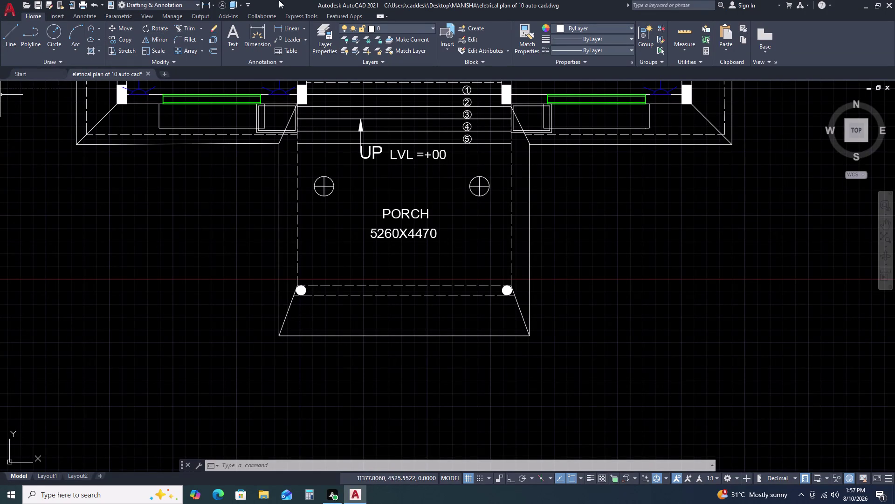
Select both the right and left porch light symbols.
scroll(up, 3)
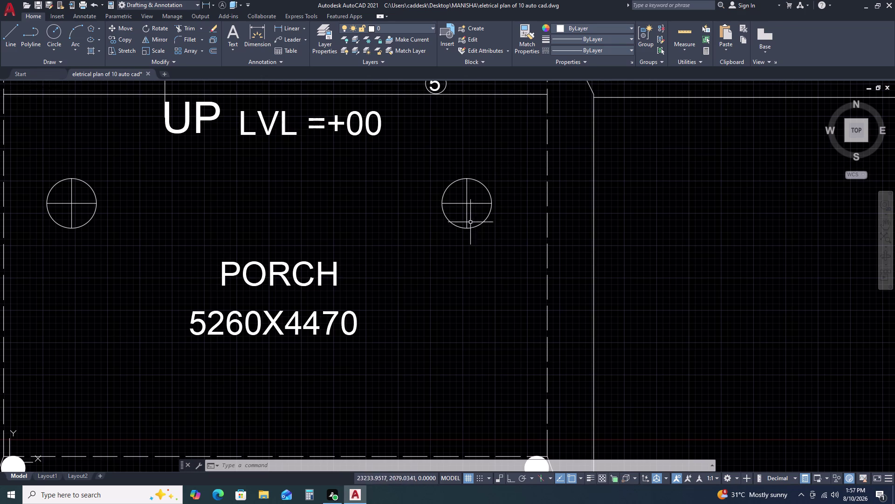
click(509, 174)
click(439, 243)
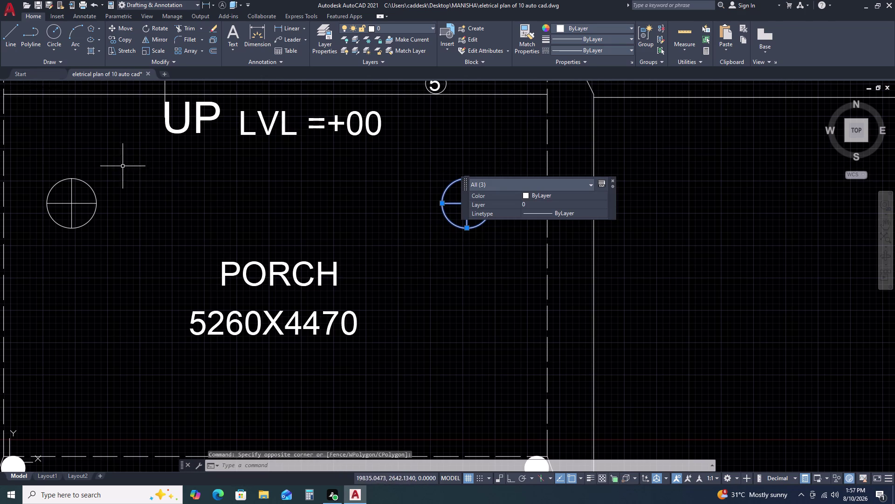
click(123, 165)
click(50, 236)
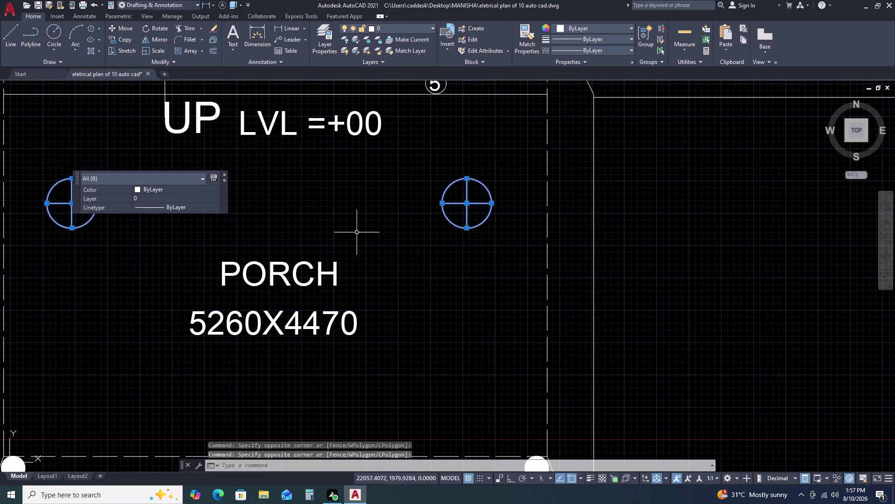
Set the selected porch symbols to index colour 138 in Quick Properties.
click(199, 189)
click(197, 190)
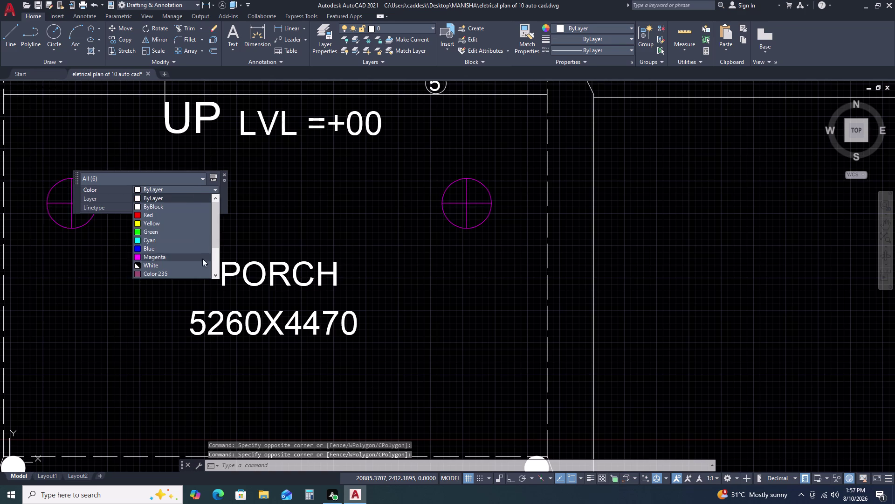
scroll(down, 3)
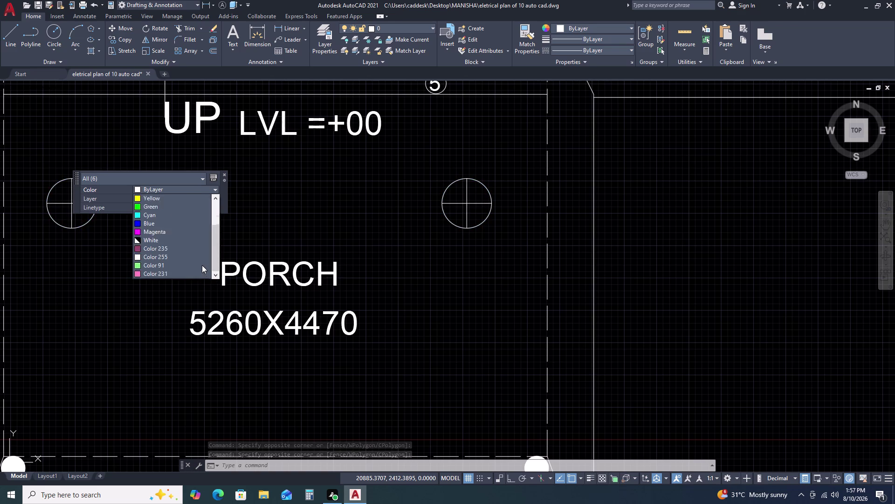
scroll(down, 3)
click(166, 271)
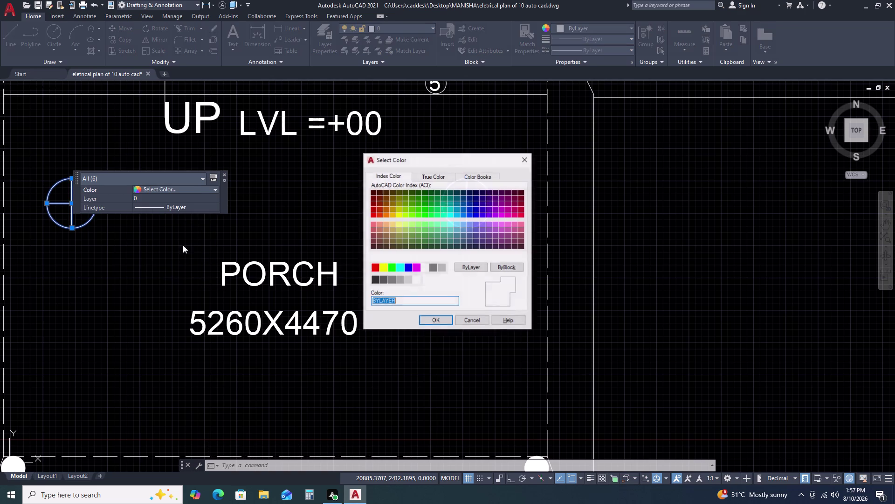
double_click(451, 190)
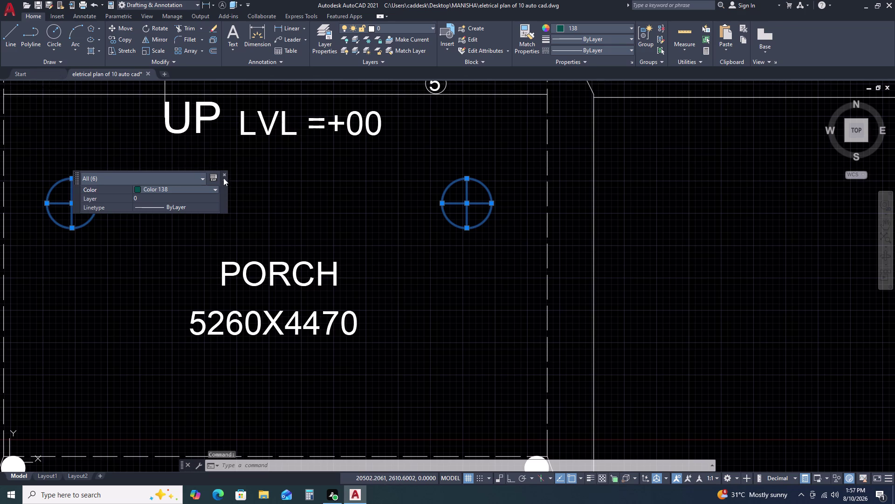
click(224, 175)
key(Escape)
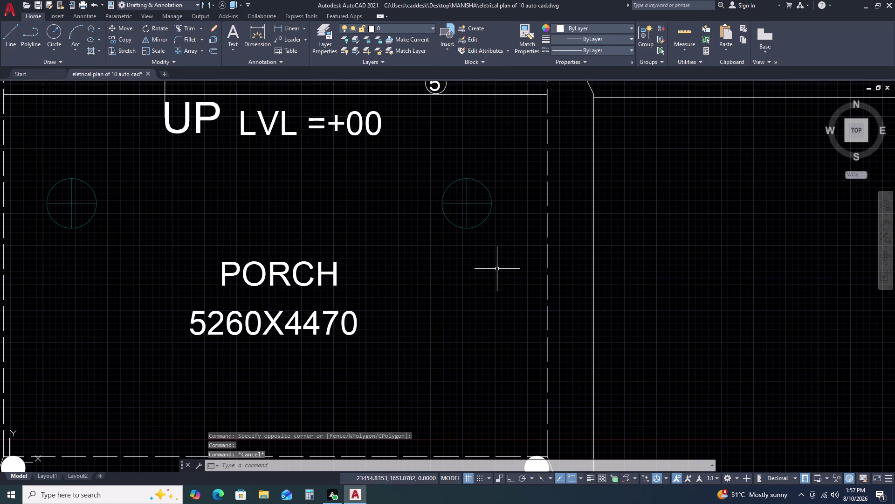
Select the right porch light symbol and start the CO copy command.
click(506, 142)
click(426, 236)
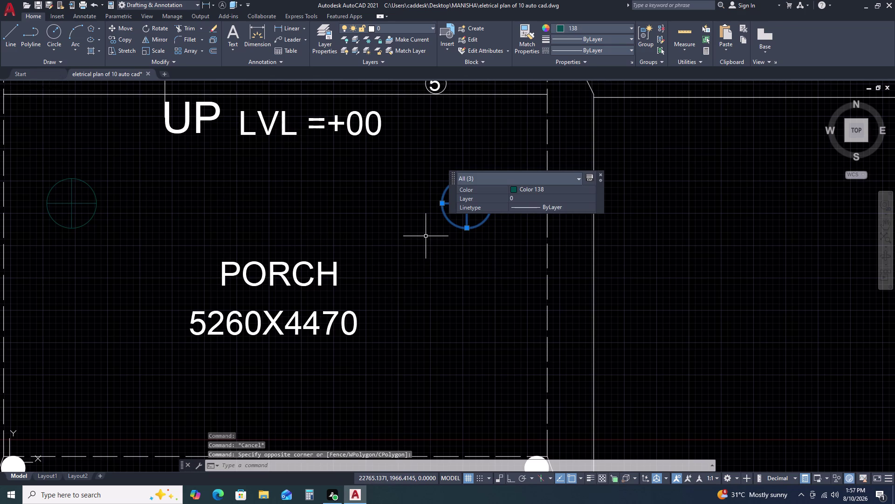
key(c)
key(o)
key(space)
Copy the teal porch symbol from its base point beside the Porch Light legend entry.
drag(442, 218, 452, 219)
scroll(down, 3)
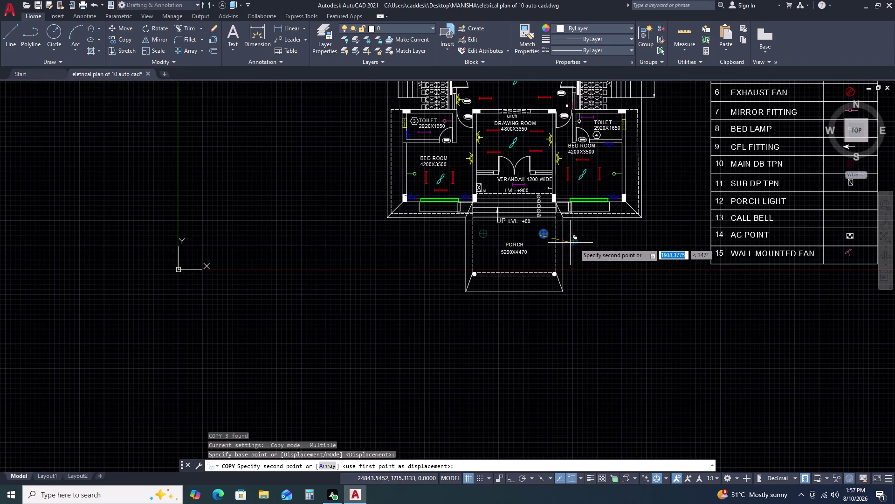
middle_drag(766, 249, 708, 257)
middle_drag(611, 263, 542, 263)
scroll(up, 3)
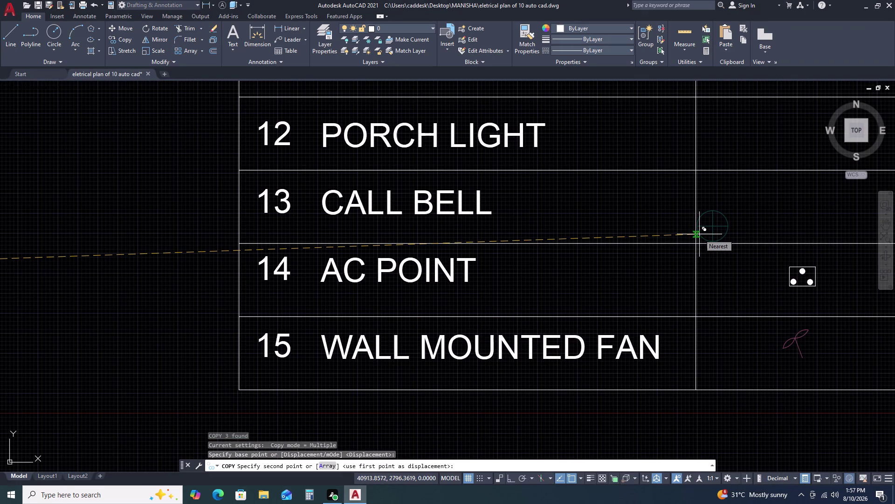
scroll(down, 3)
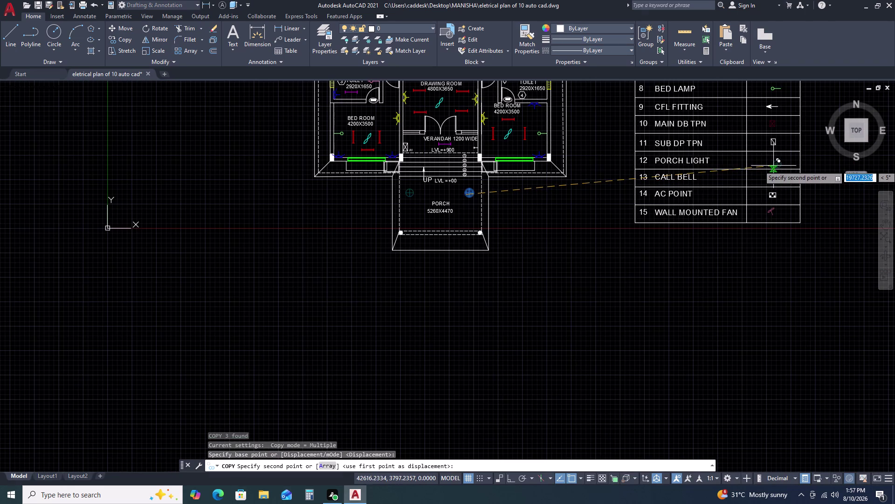
click(773, 162)
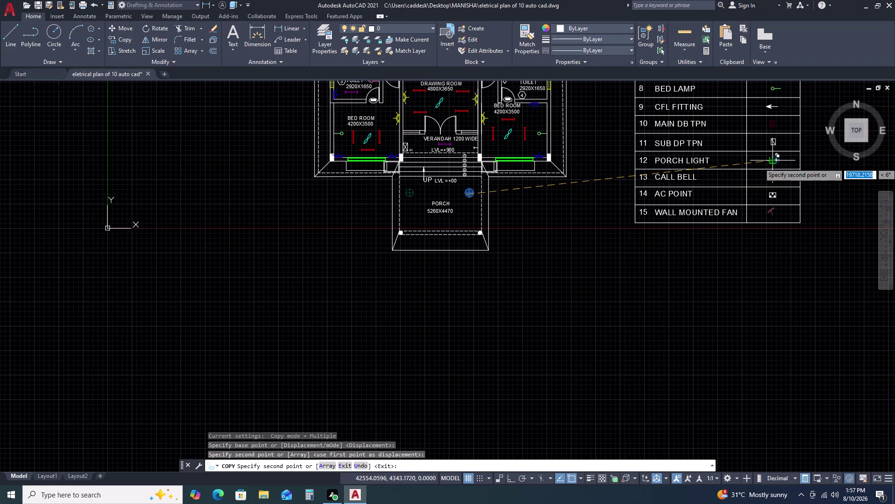
key(Escape)
scroll(down, 3)
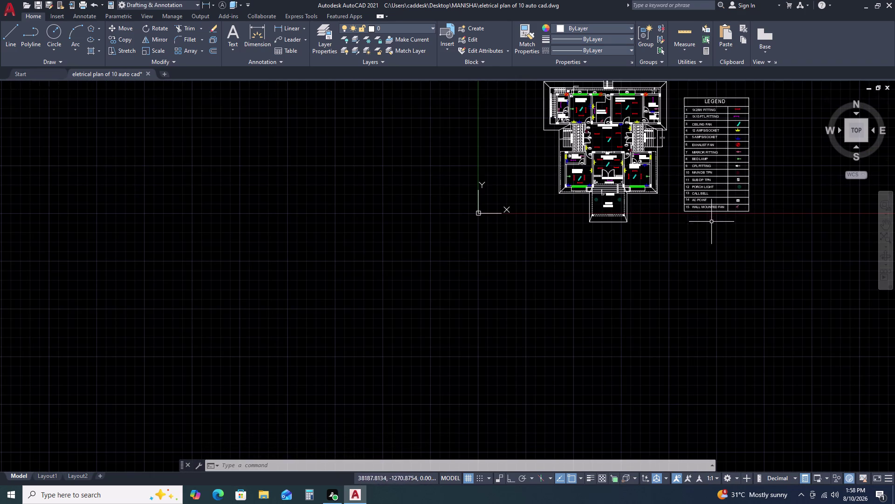
scroll(up, 3)
scroll(down, 3)
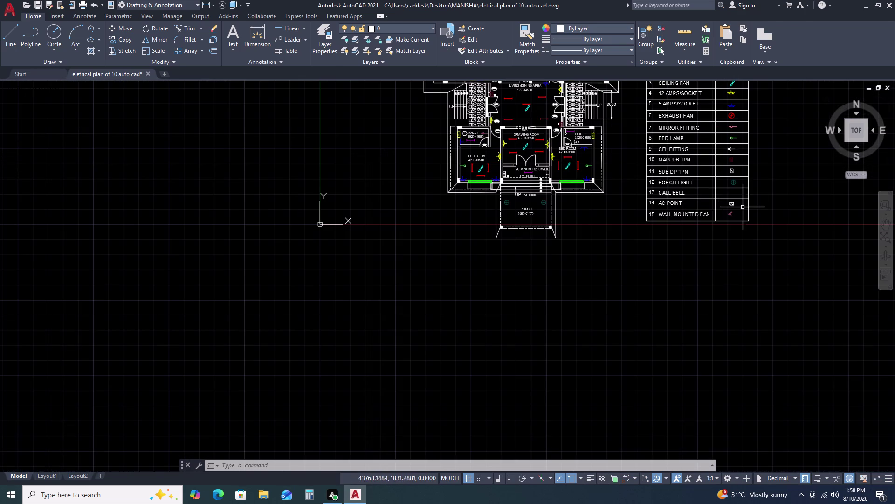
scroll(up, 3)
scroll(up, 3)
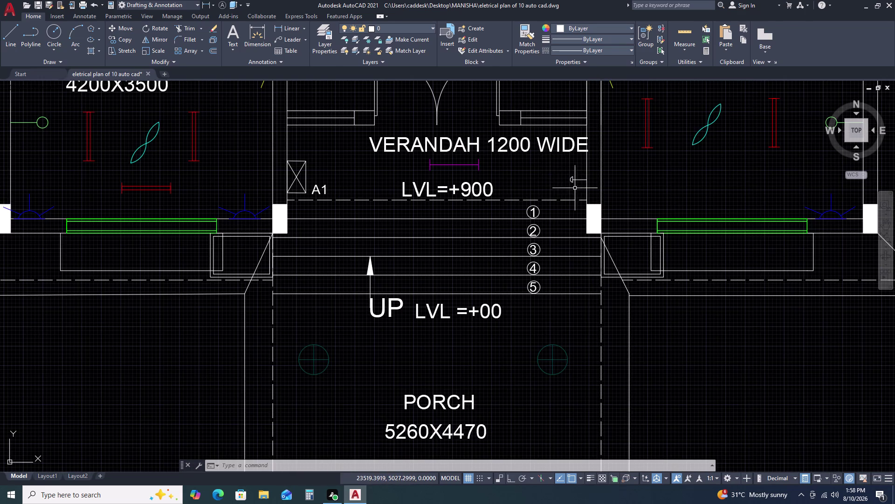
Cancel the accidentally started HATCH command.
scroll(up, 3)
key(h)
key(space)
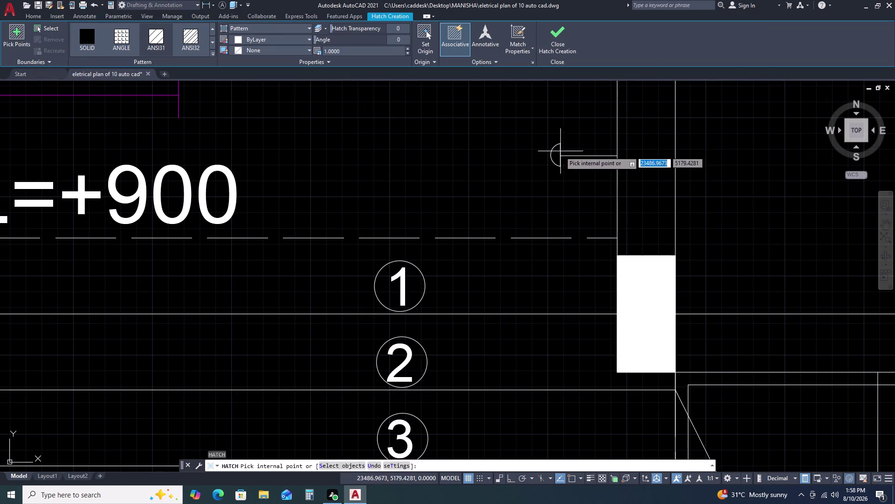
click(557, 155)
key(Escape)
Window-select the verandah call bell symbol and copy it from a base point.
click(539, 127)
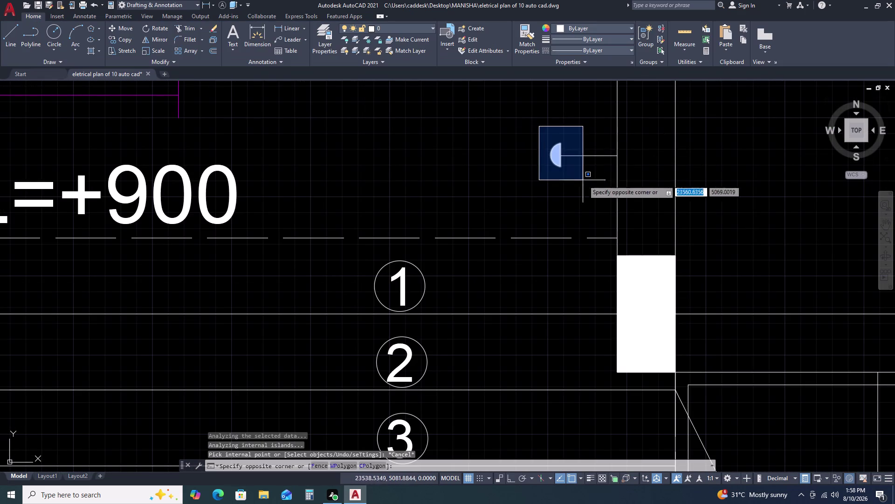
click(623, 176)
text(C)
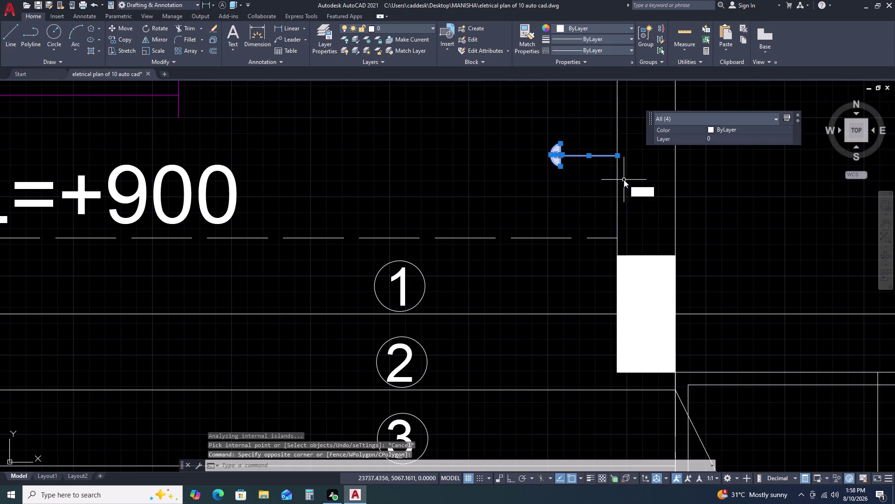
text(O)
key(space)
click(617, 158)
Place the call bell copy in the legend's CALL BELL row.
scroll(down, 3)
middle_drag(786, 207, 705, 216)
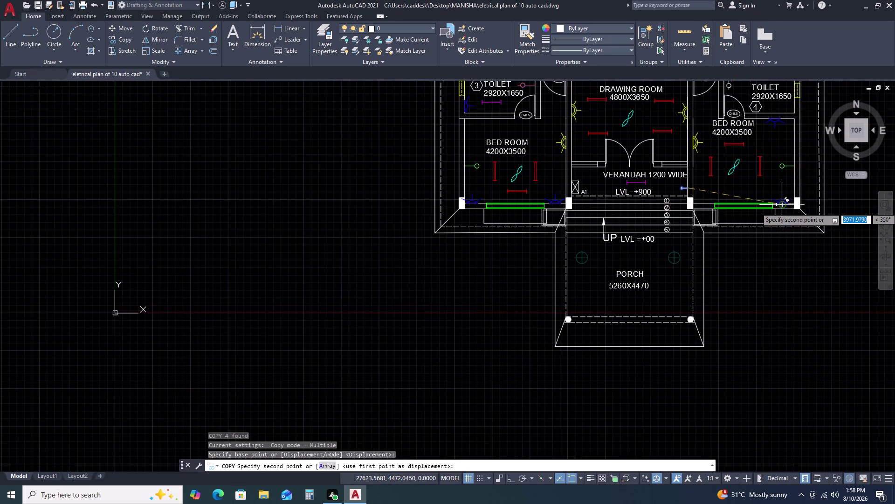
middle_drag(705, 216, 503, 223)
middle_drag(725, 222, 362, 219)
scroll(up, 3)
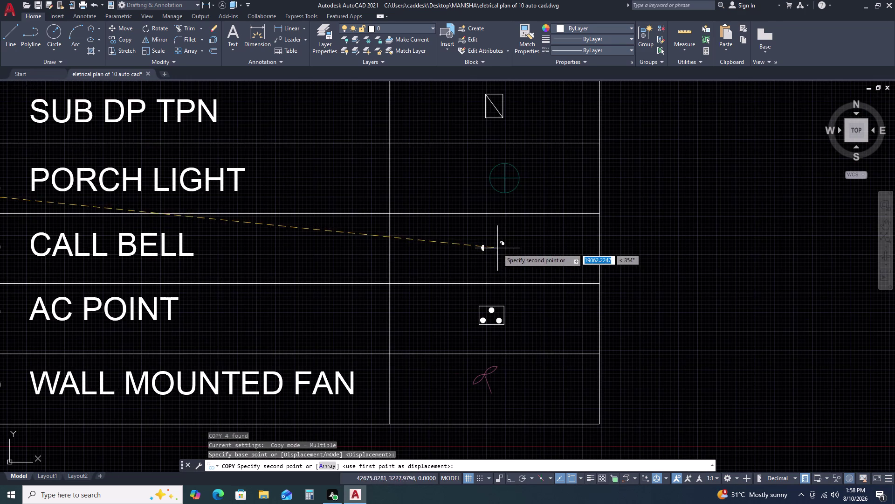
click(509, 247)
key(Escape)
scroll(down, 3)
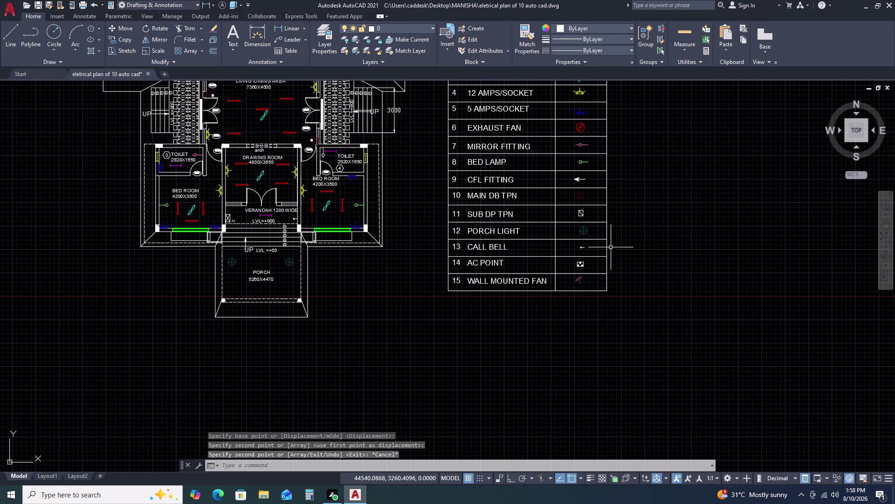
scroll(down, 3)
scroll(up, 3)
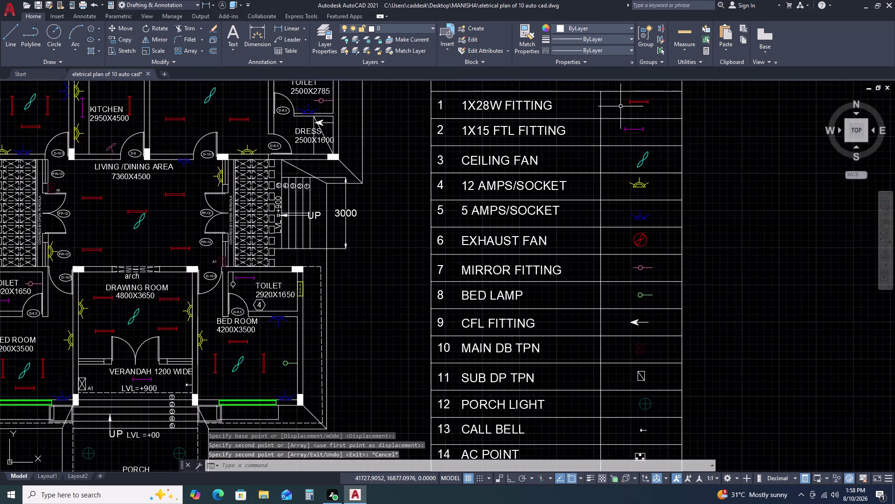
scroll(up, 3)
middle_drag(613, 126, 533, 190)
Select the 1X28W FITTING legend symbol and begin, then cancel, a SCALE.
scroll(down, 3)
click(548, 156)
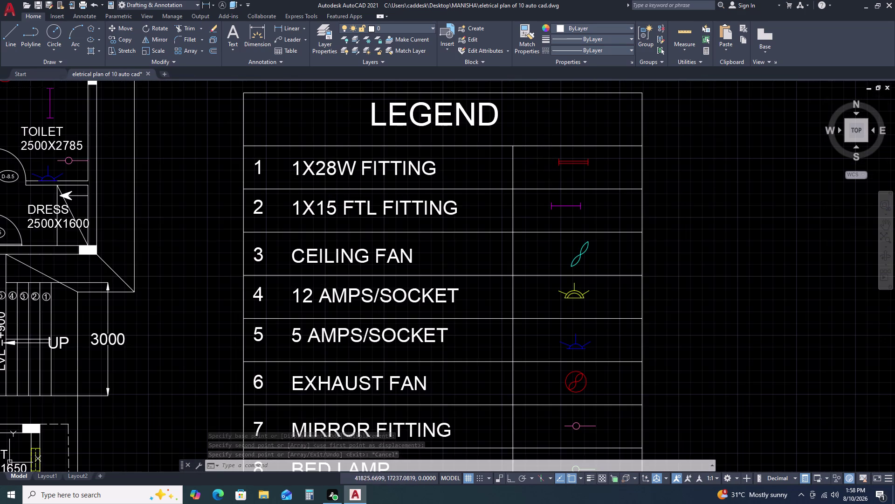
click(608, 181)
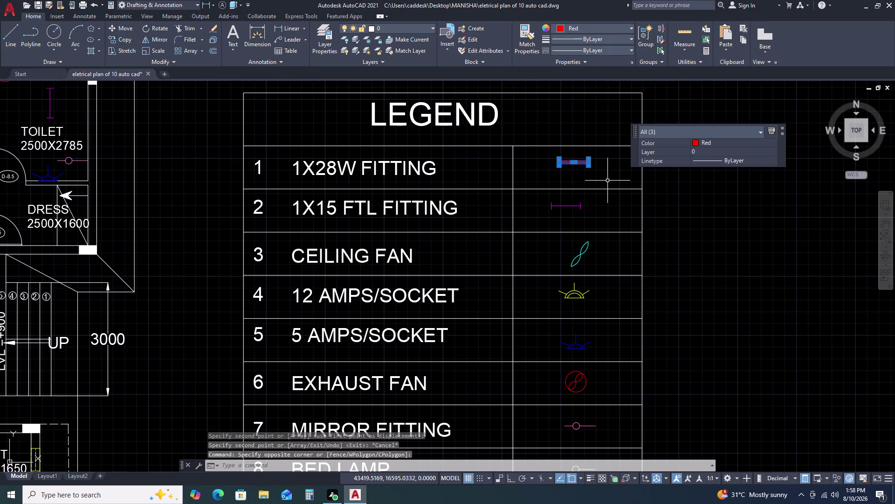
text(SC)
key(space)
scroll(up, 3)
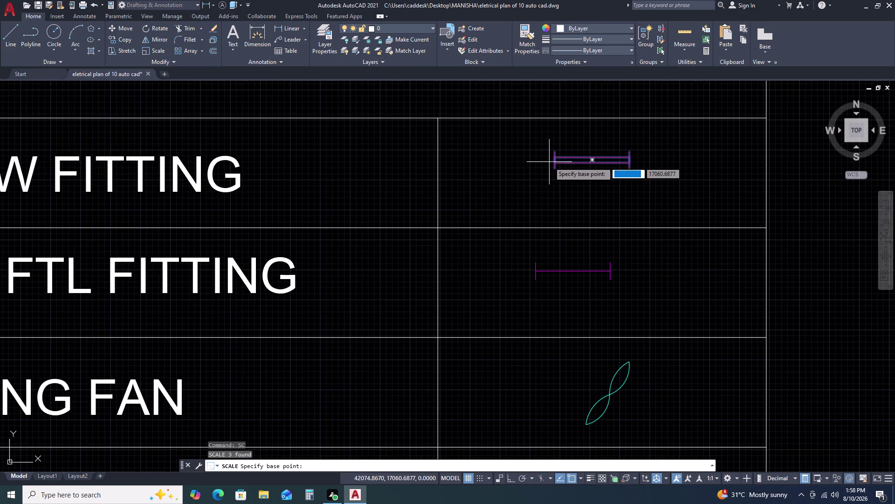
key(Escape)
scroll(down, 3)
scroll(down, 3)
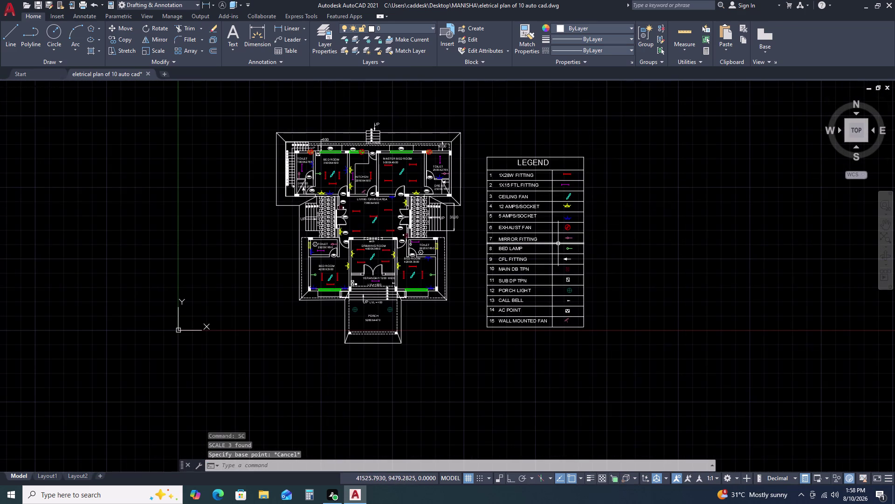
Draw vertical XLINE construction lines beside the legend's symbol column.
key(x)
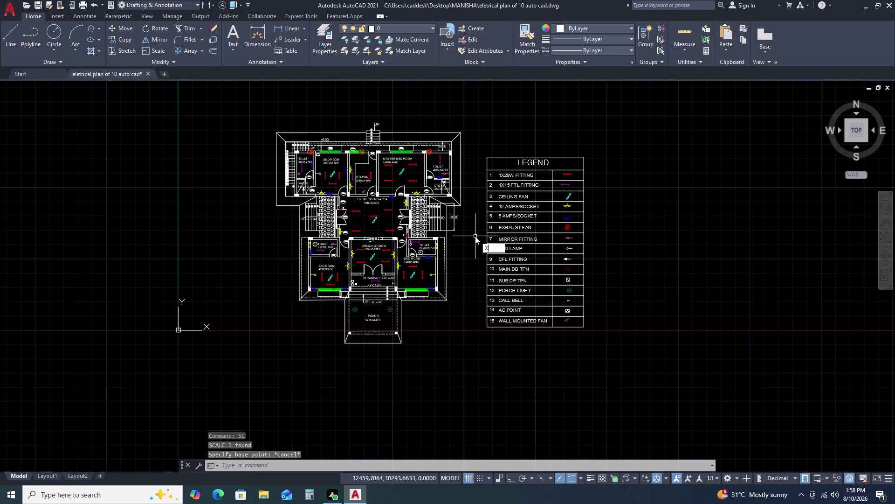
key(l)
key(space)
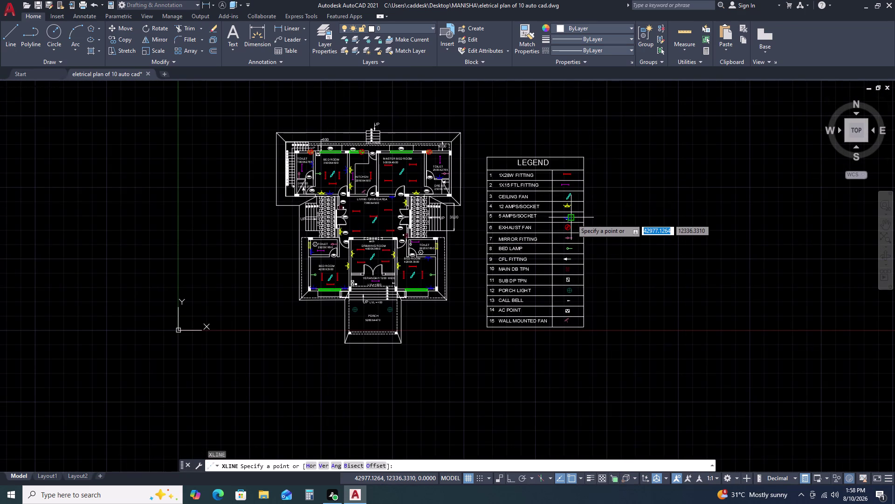
text(V)
key(space)
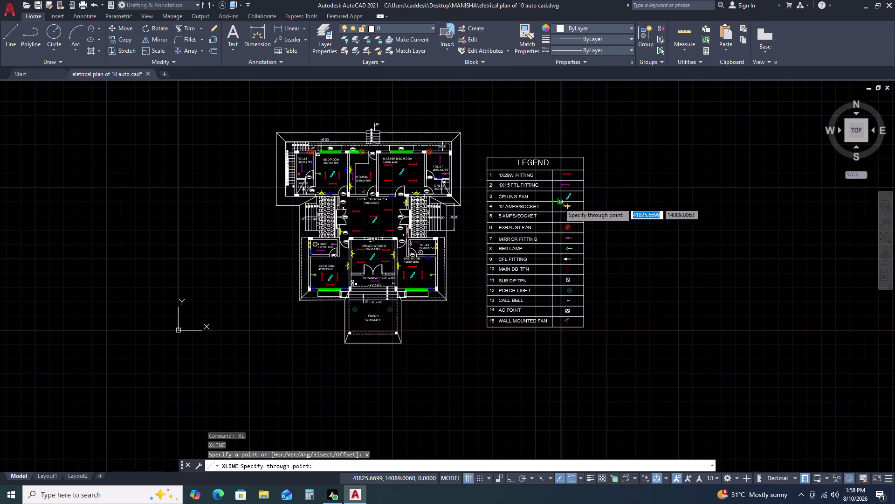
scroll(up, 3)
click(552, 204)
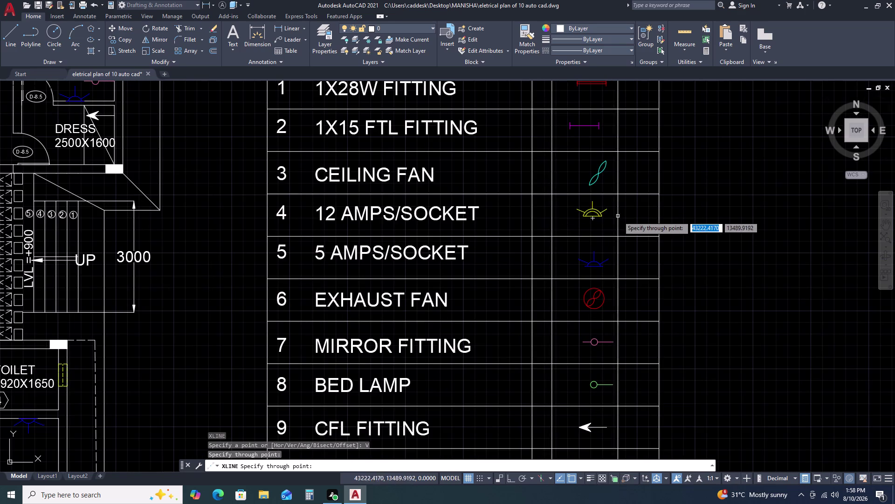
click(637, 222)
key(Escape)
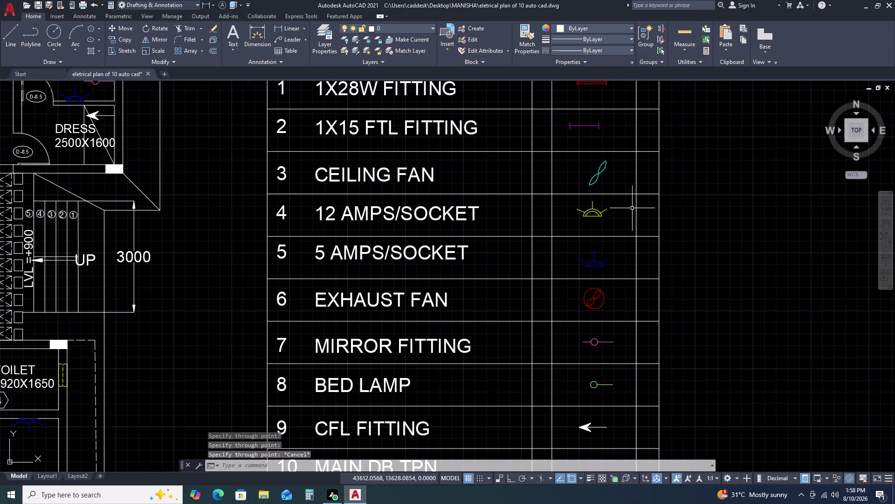
Start a LINE and zoom in on the legend's top rows.
scroll(down, 3)
scroll(down, 3)
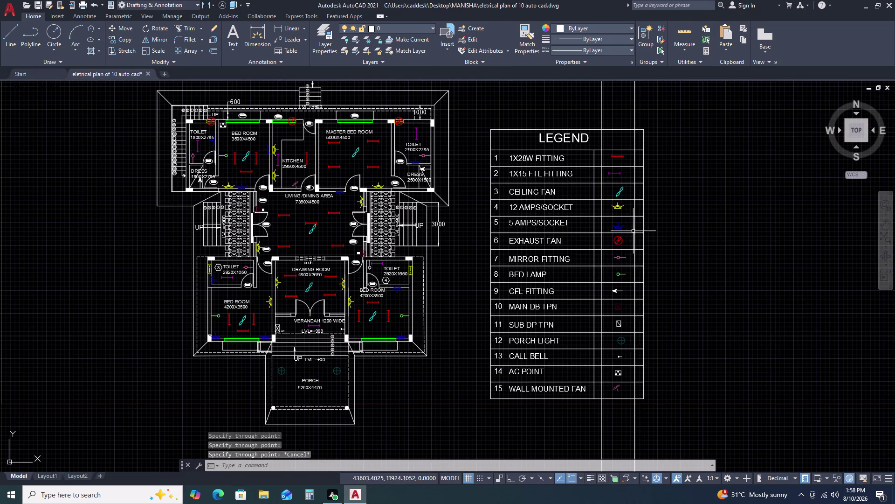
scroll(up, 3)
scroll(down, 3)
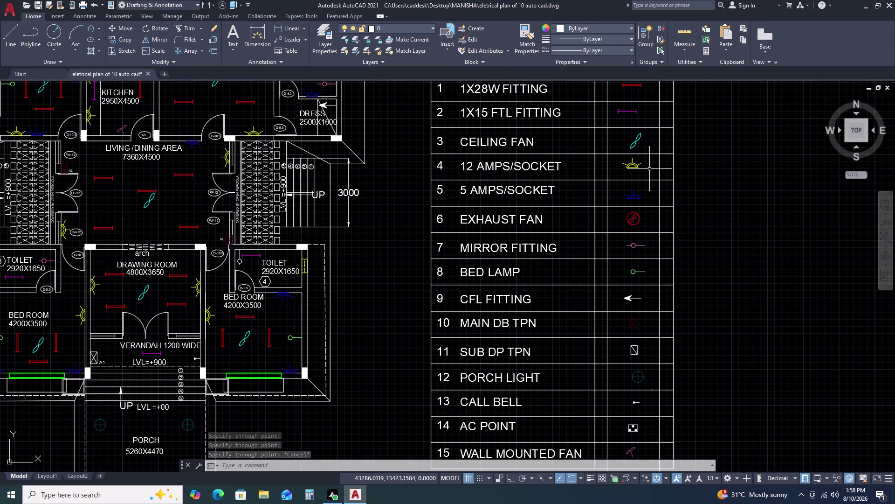
text(L)
key(space)
middle_drag(655, 198, 652, 249)
scroll(up, 3)
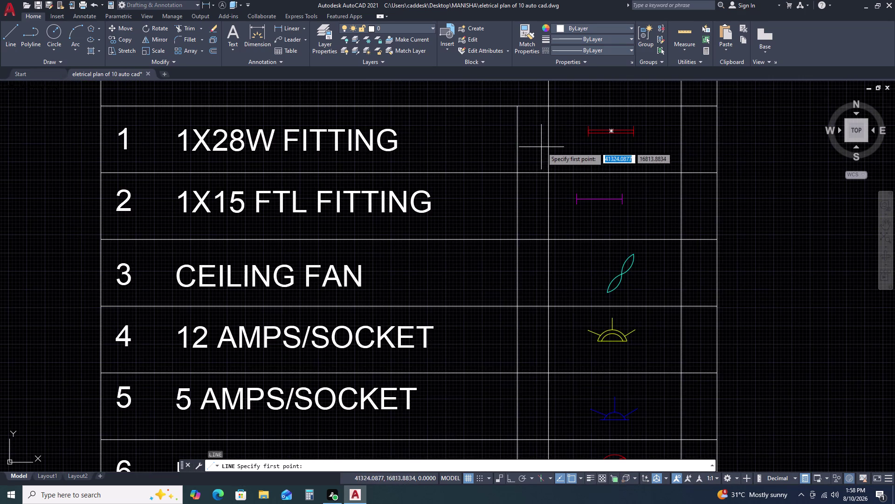
Draw a horizontal line on the first row, from the symbol column to the construction line.
click(549, 143)
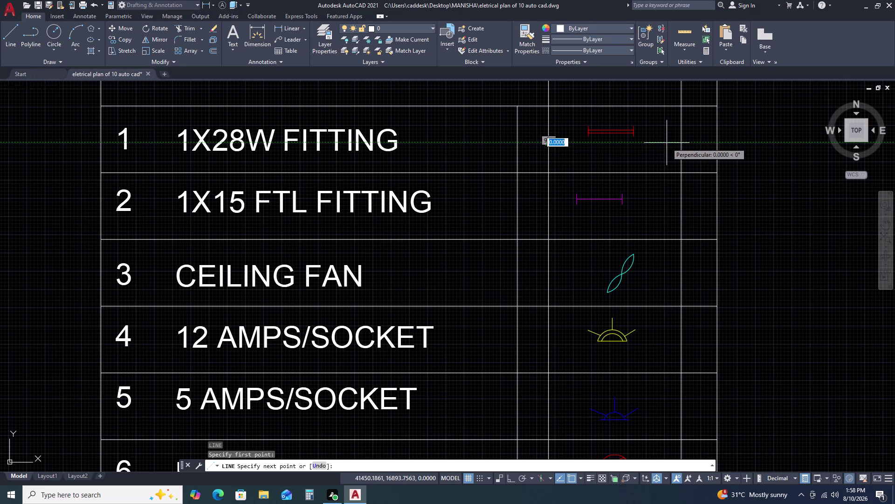
key(Escape)
key(space)
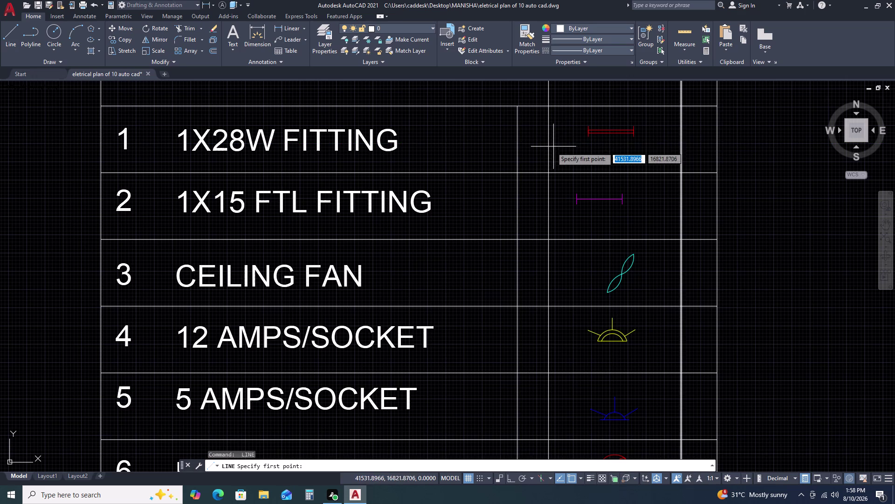
click(549, 153)
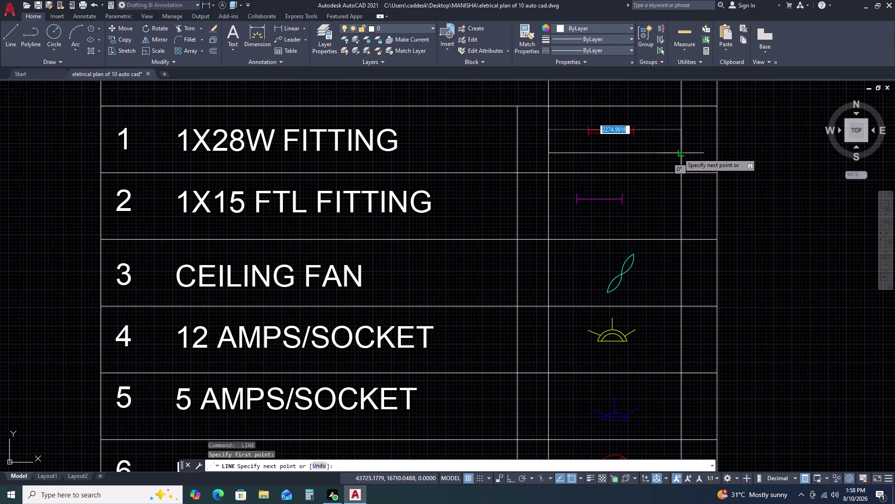
click(679, 153)
key(Escape)
Grip-stretch the line's right end further right with Ortho on.
click(666, 152)
click(647, 158)
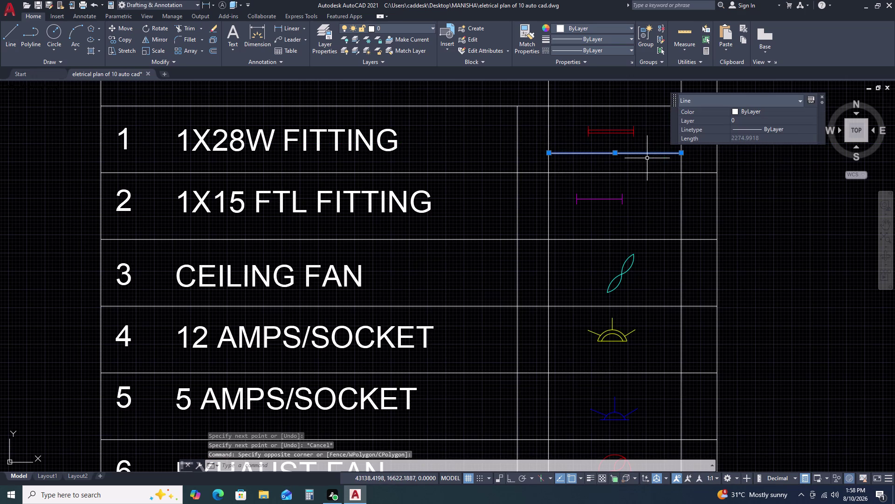
key(Escape)
click(614, 148)
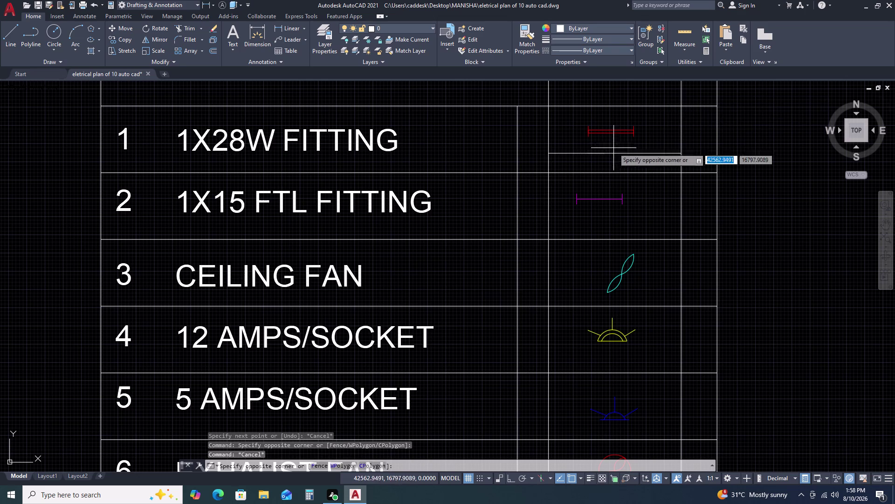
click(603, 160)
click(681, 153)
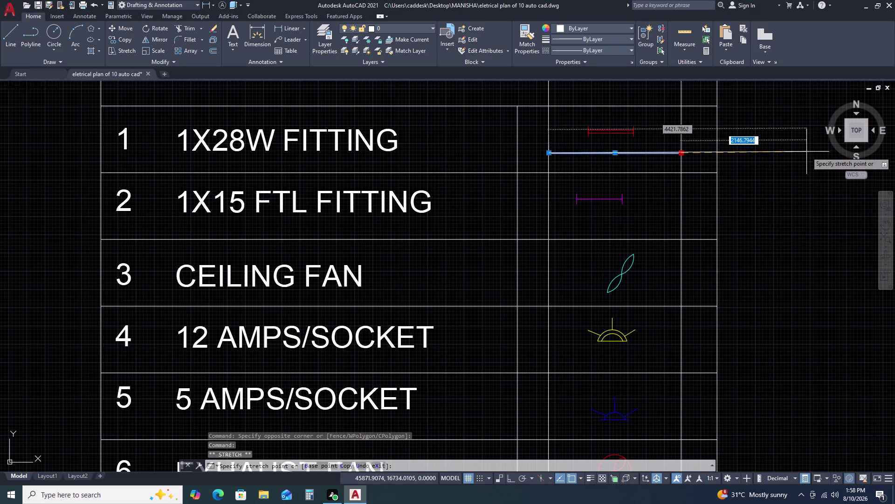
middle_drag(810, 159, 602, 179)
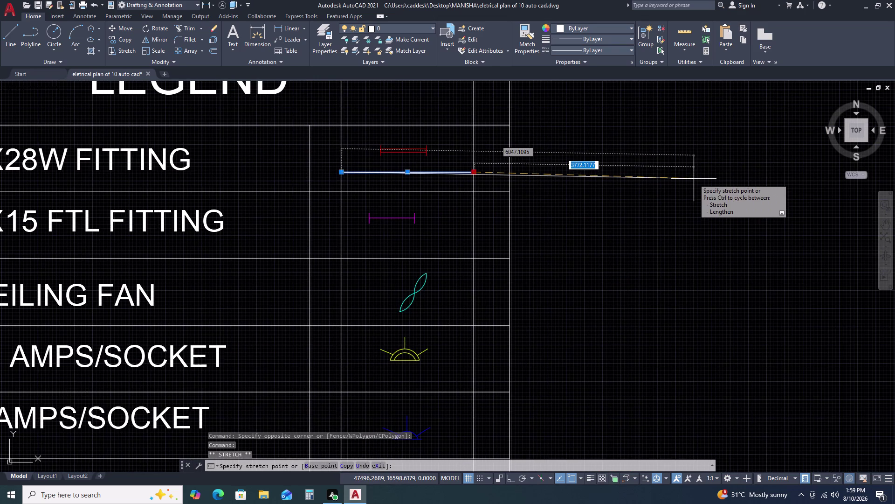
key(F8)
click(696, 181)
key(Escape)
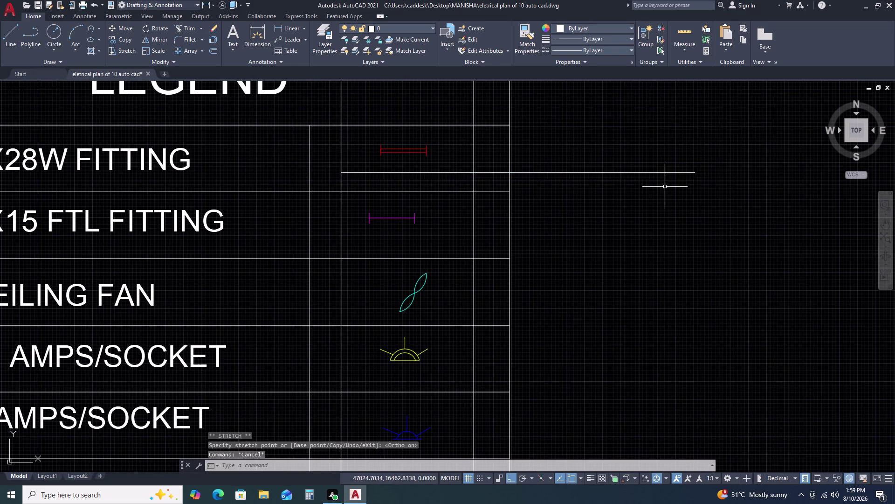
Try offsetting the long line at 500 spacing, then cancel.
scroll(down, 3)
click(659, 170)
click(636, 200)
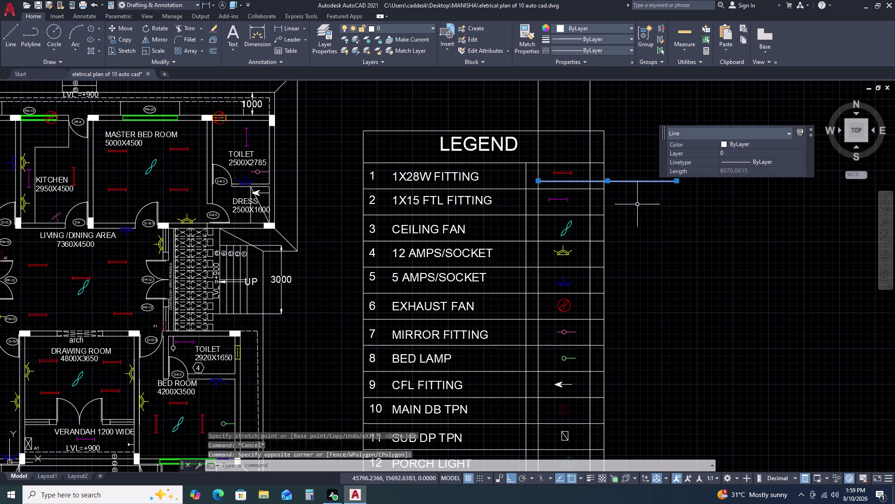
key(o)
key(space)
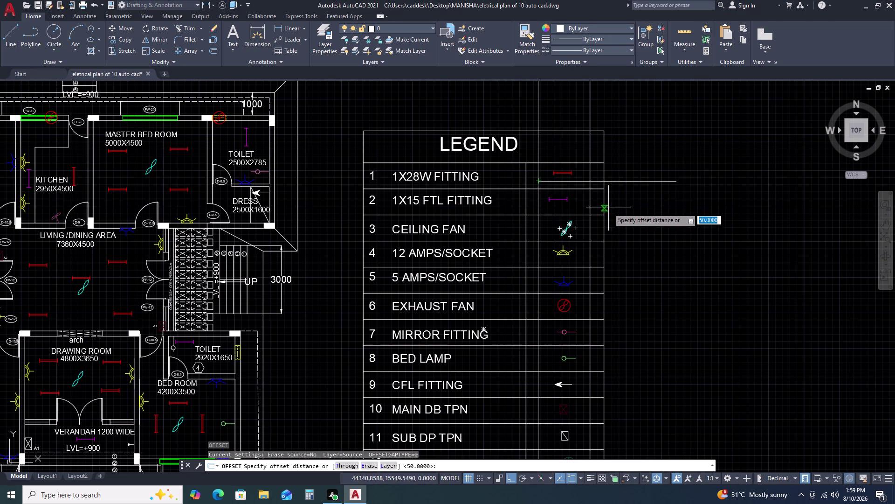
key(5)
text(00)
key(space)
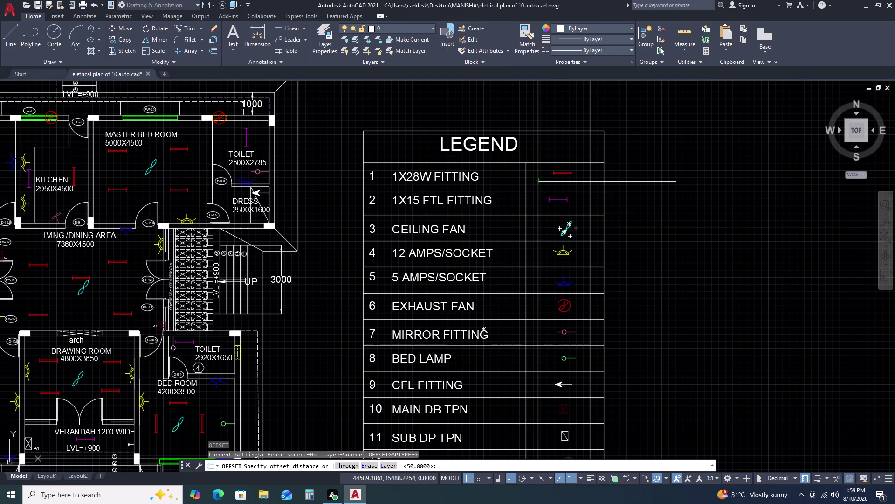
key(Escape)
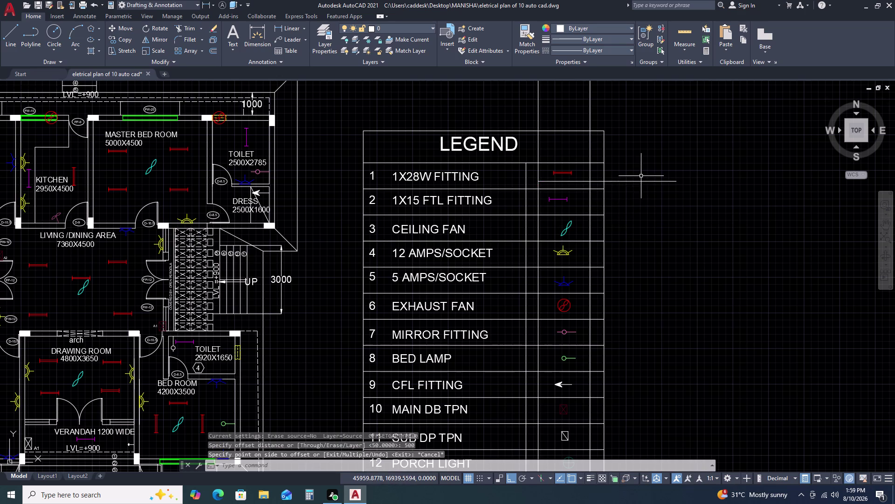
Try offsetting the long line at 1500 spacing, then cancel.
click(641, 175)
click(629, 200)
key(o)
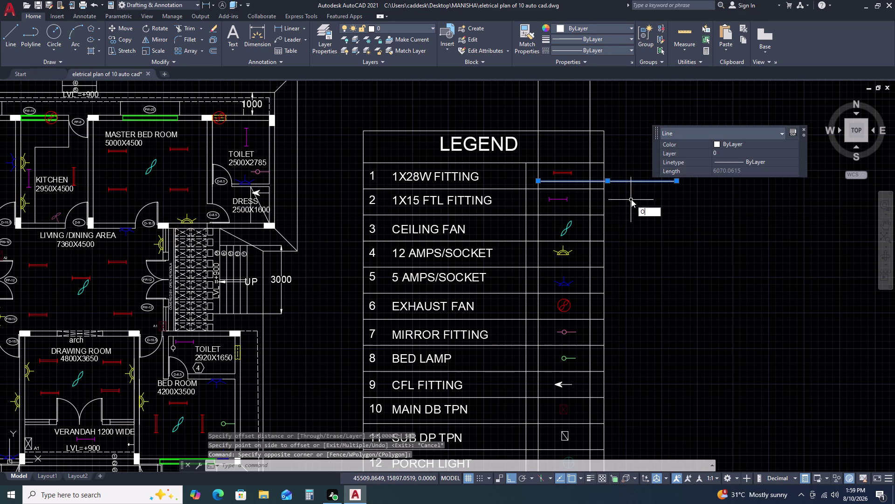
key(space)
text(1)
key(5)
text(00)
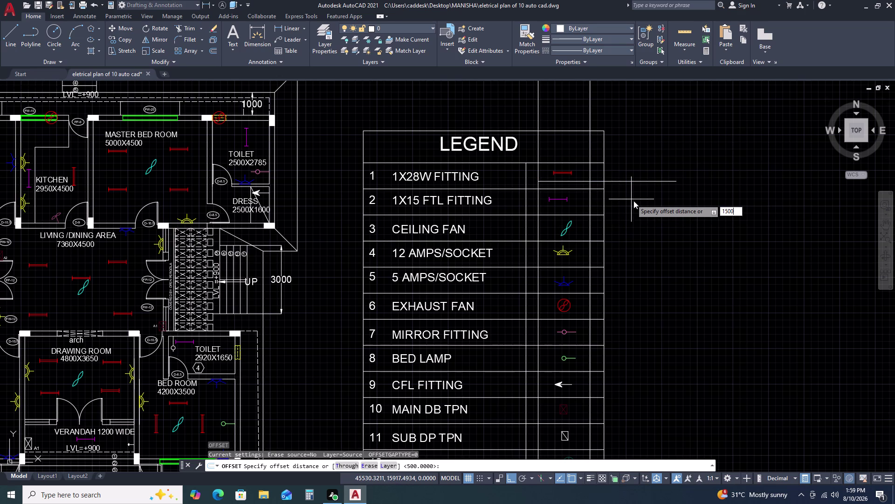
key(space)
key(Escape)
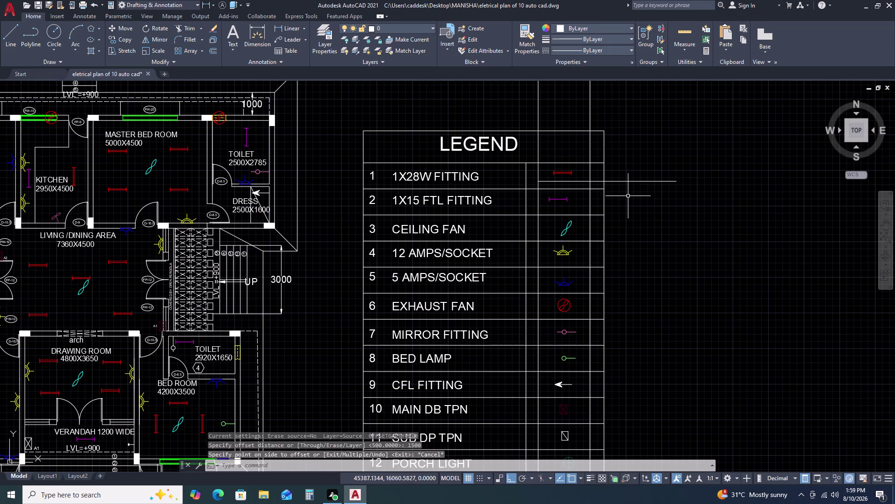
Select the long line and set an offset distance of 1200.
click(698, 159)
click(654, 203)
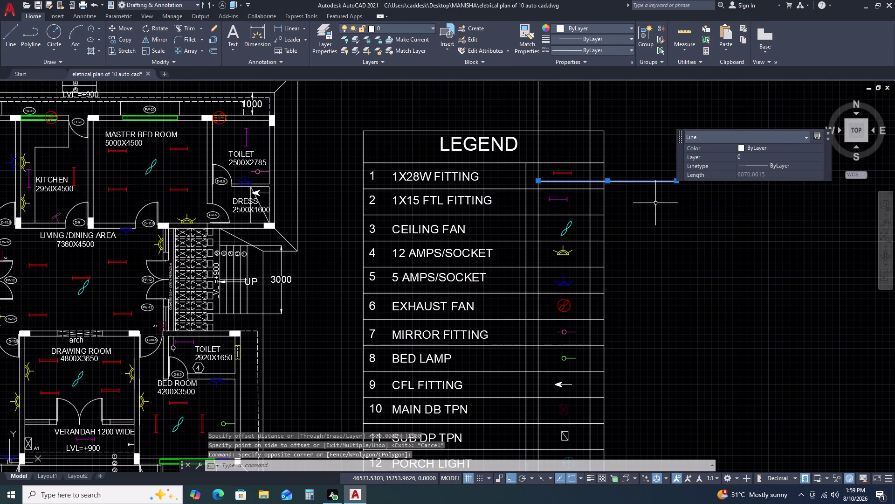
text(O)
key(space)
text(1)
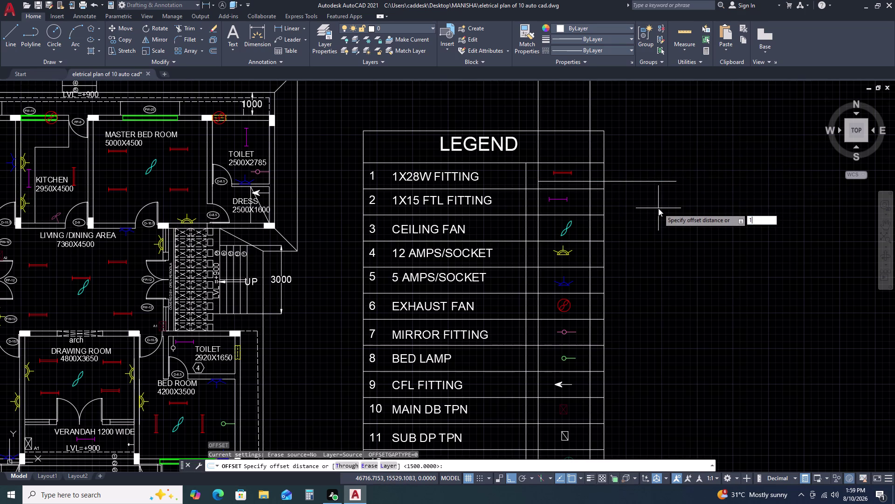
text(2)
key(0)
key(0)
key(space)
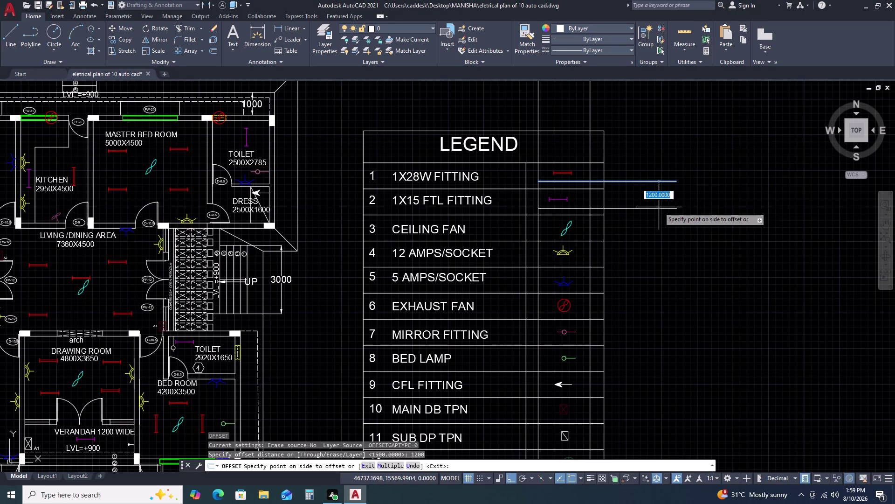
Make successive 1200-spaced offset copies down through the legend rows.
click(655, 211)
click(651, 207)
click(654, 226)
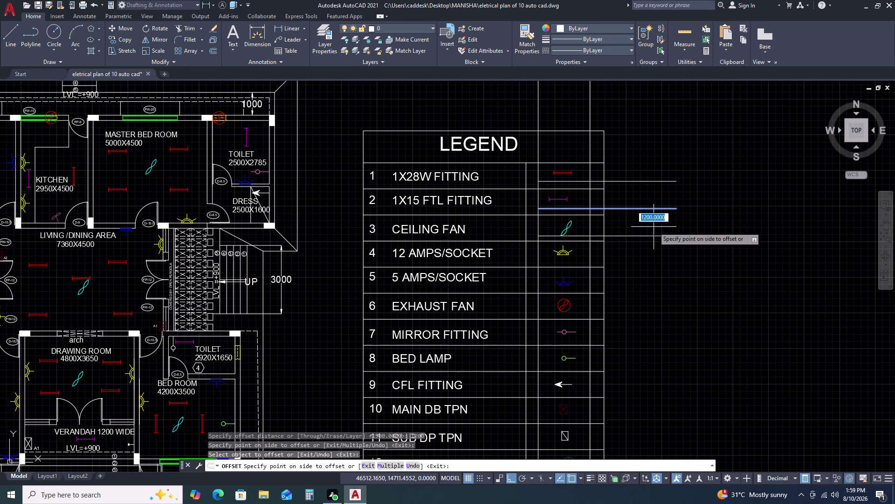
click(651, 234)
click(648, 252)
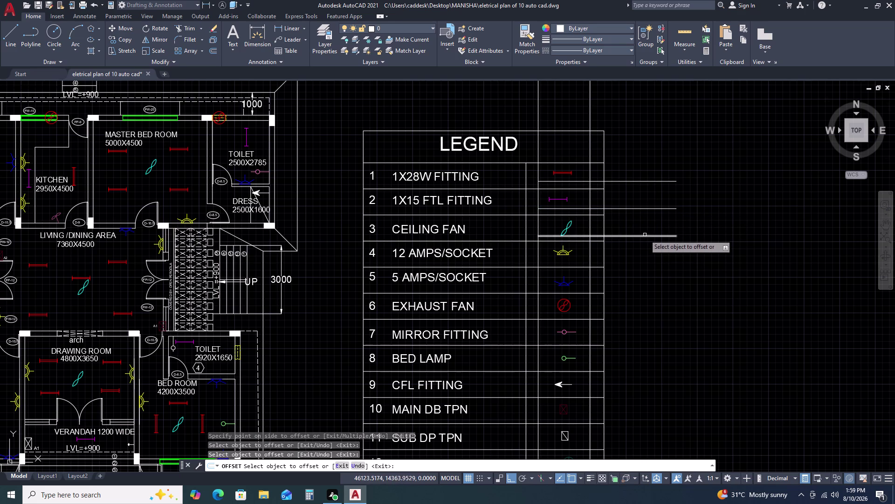
click(645, 235)
click(644, 252)
click(638, 263)
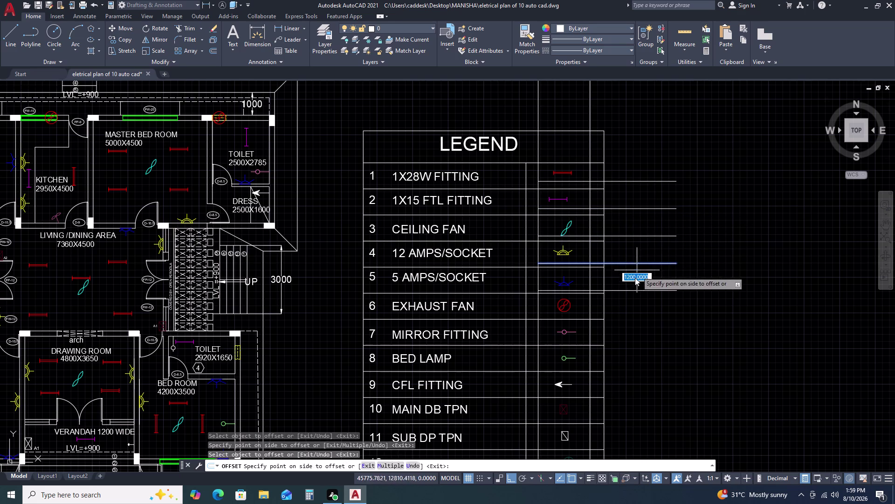
click(633, 283)
click(625, 292)
click(622, 308)
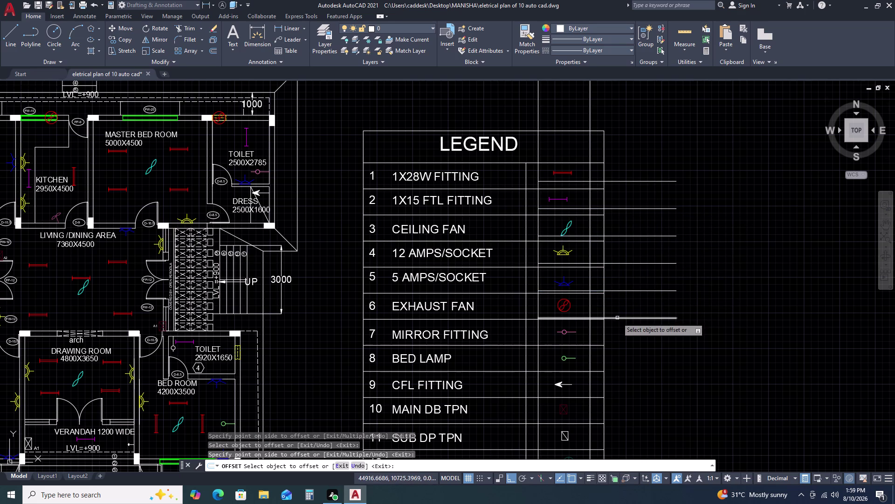
drag(617, 319, 612, 331)
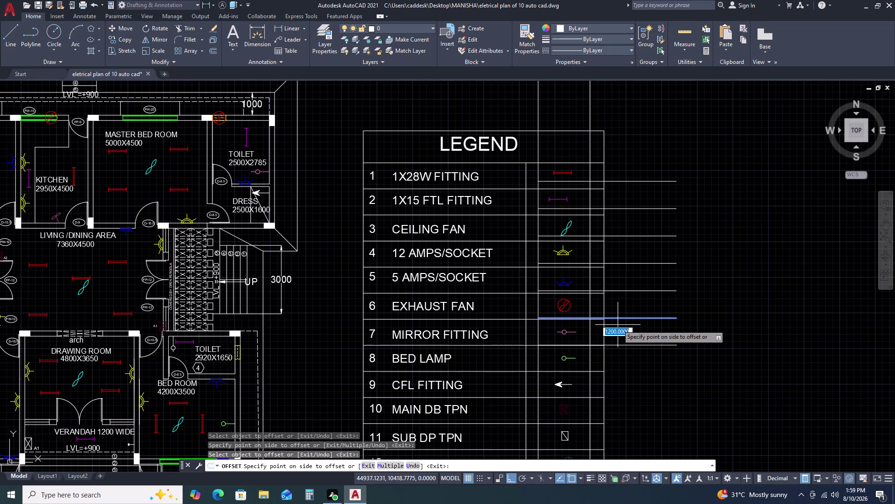
Undo all the offset line copies.
key(Escape)
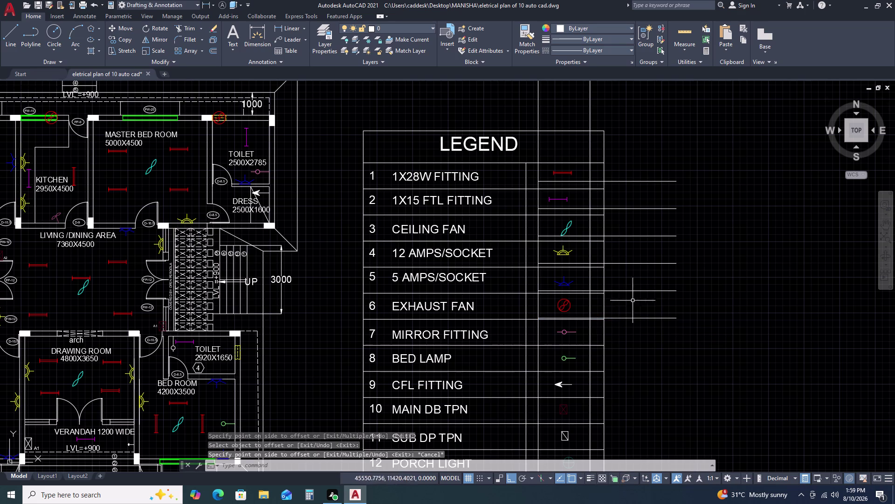
key(Escape)
key(Escape)
key(Escape)
key(Escape)
key(Escape)
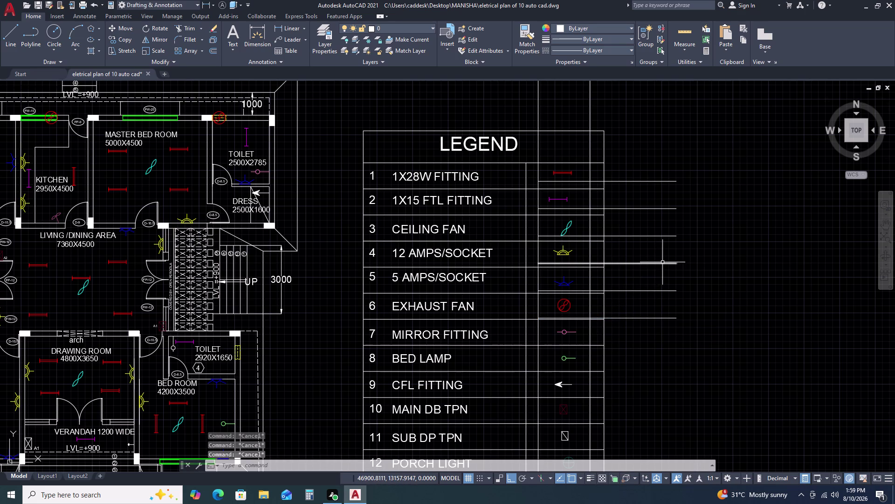
key(ctrl+z)
key(ctrl+z)
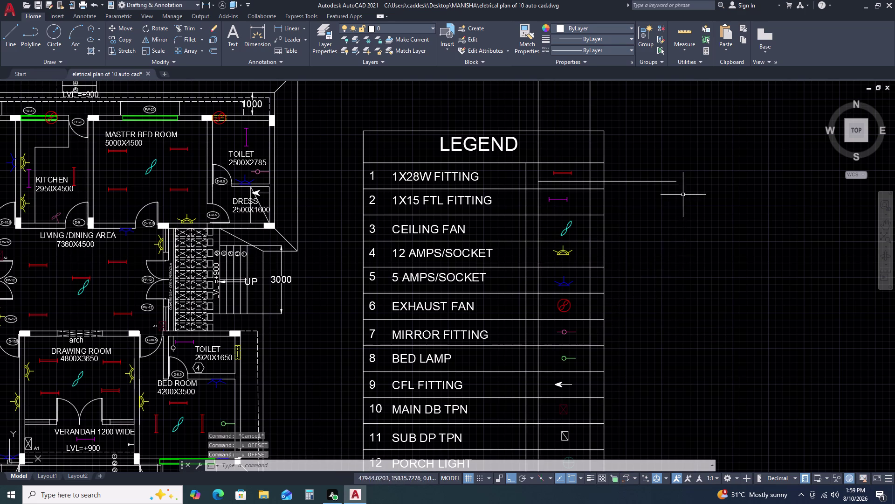
Pan out to view the whole legend and clear the selection.
click(672, 156)
click(644, 206)
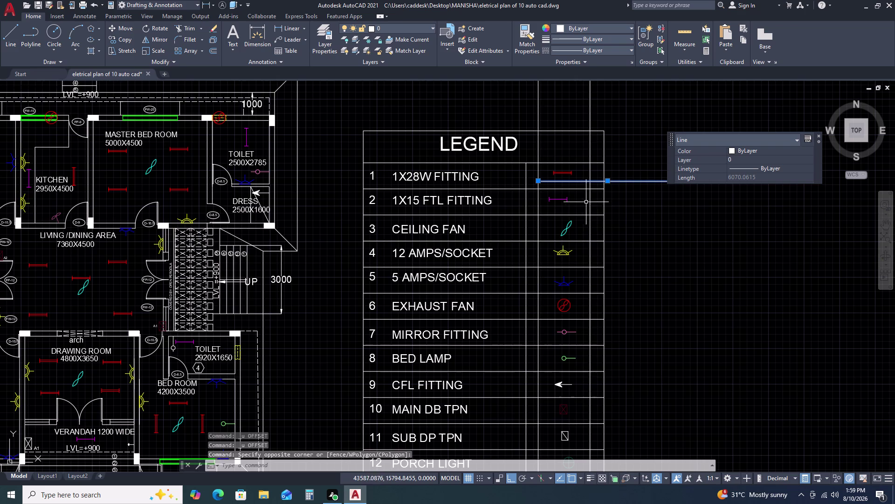
scroll(up, 3)
scroll(down, 3)
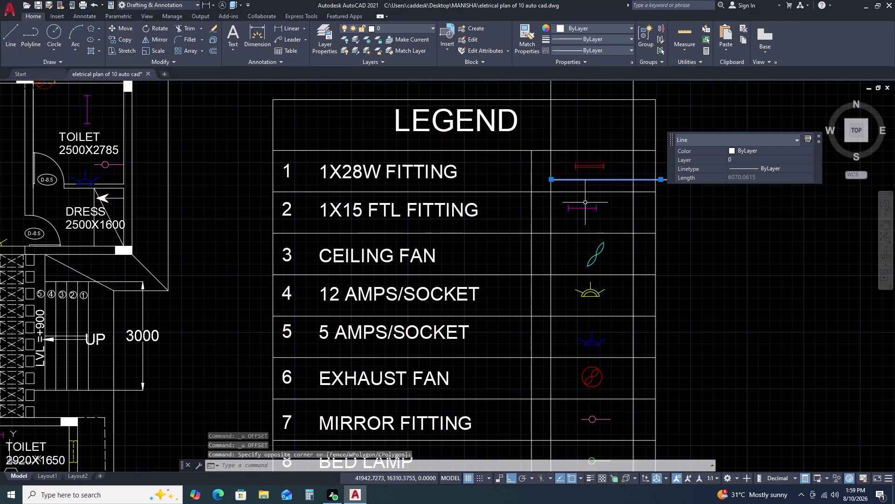
scroll(down, 3)
middle_drag(744, 254, 624, 221)
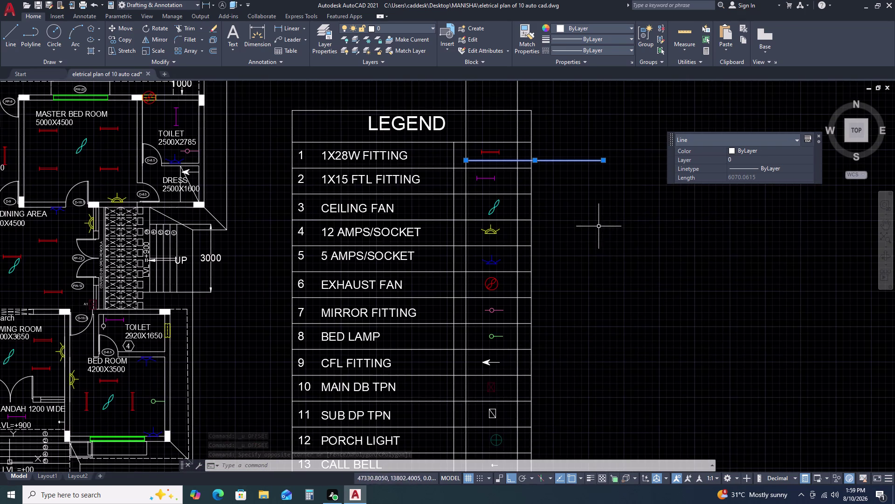
scroll(down, 3)
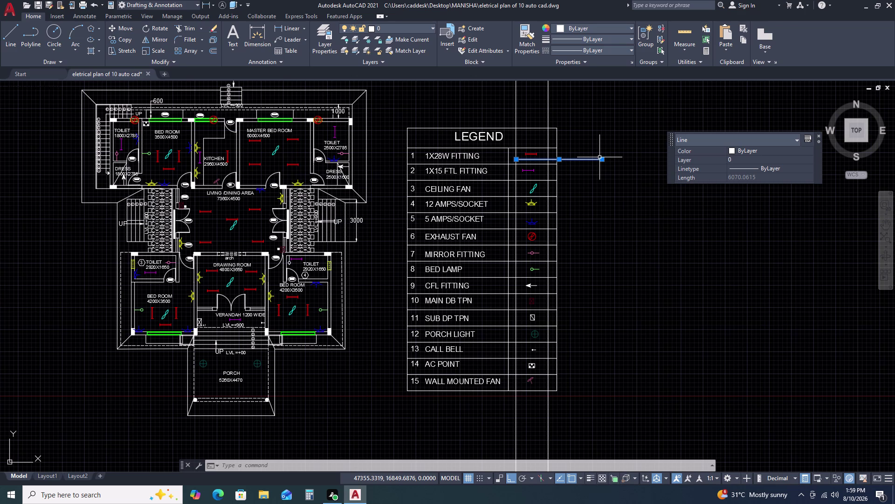
key(Escape)
key(Escape)
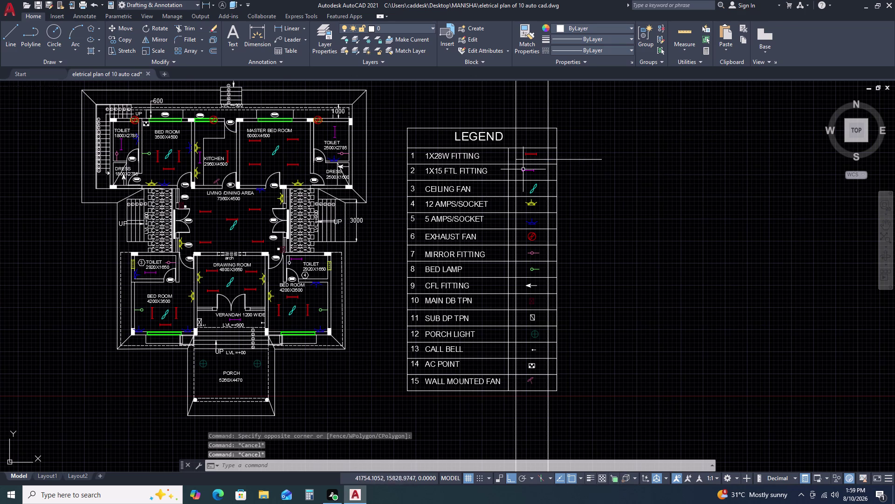
scroll(up, 3)
Window-select the stray long line and delete it.
click(674, 150)
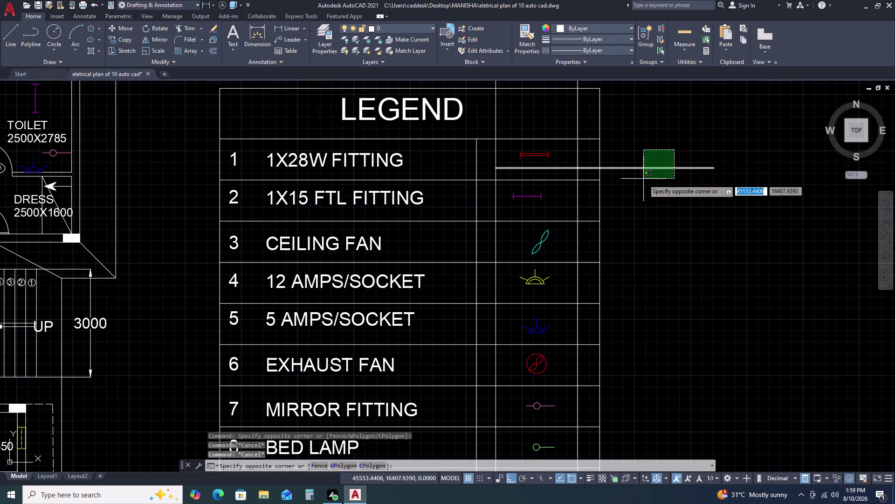
click(643, 179)
key(Delete)
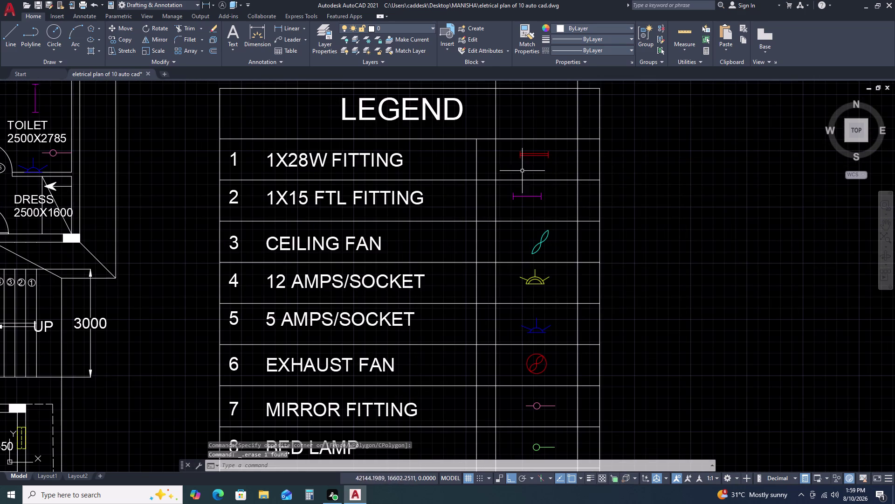
scroll(up, 3)
click(483, 135)
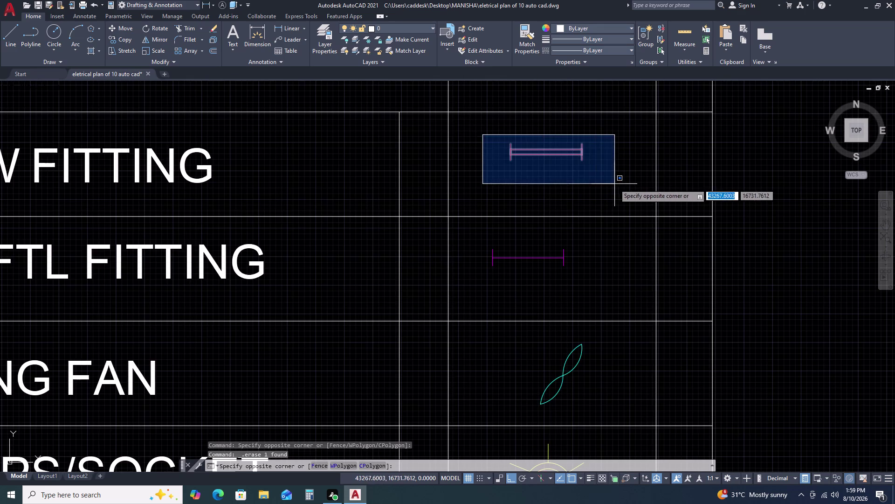
Enlarge the 1X28W FITTING symbol with SCALE after a cancelled move.
click(616, 184)
text(M)
key(space)
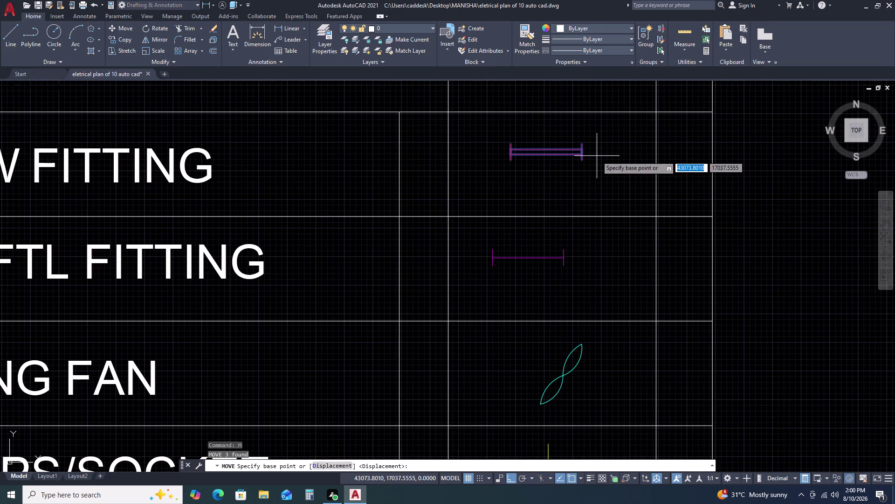
click(597, 155)
key(Escape)
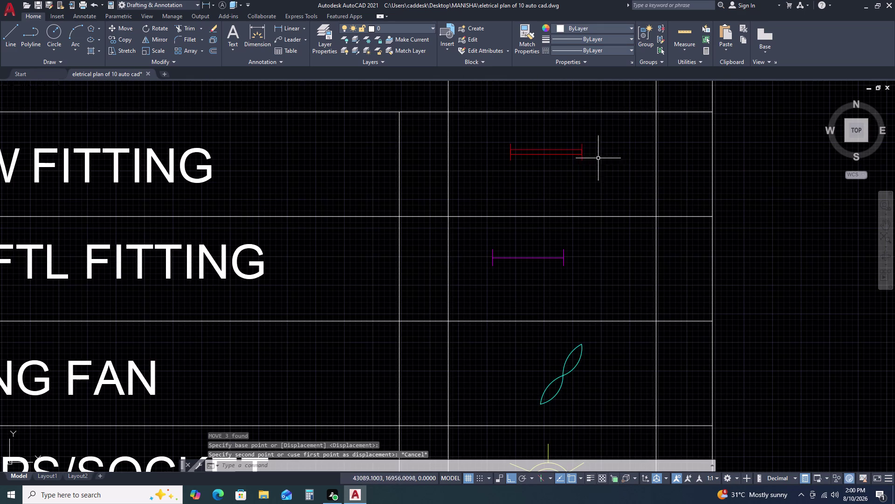
drag(599, 140, 589, 147)
click(489, 184)
key(s)
text(C)
key(space)
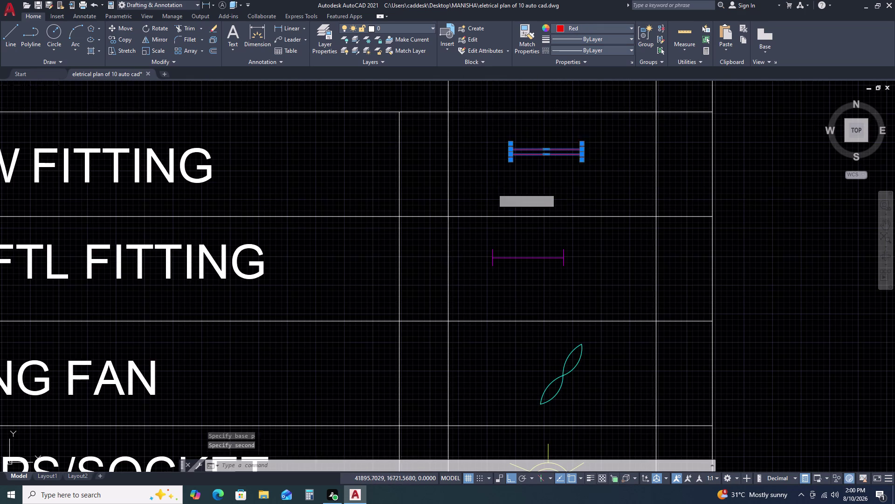
click(505, 170)
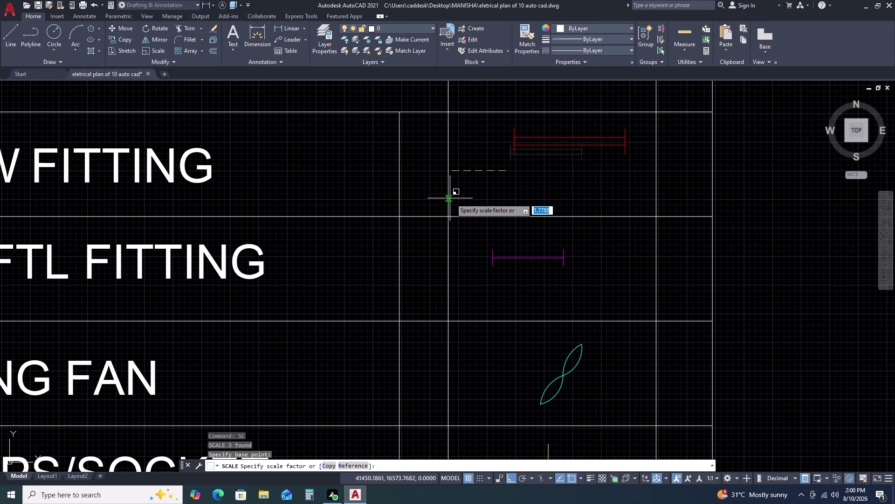
click(367, 208)
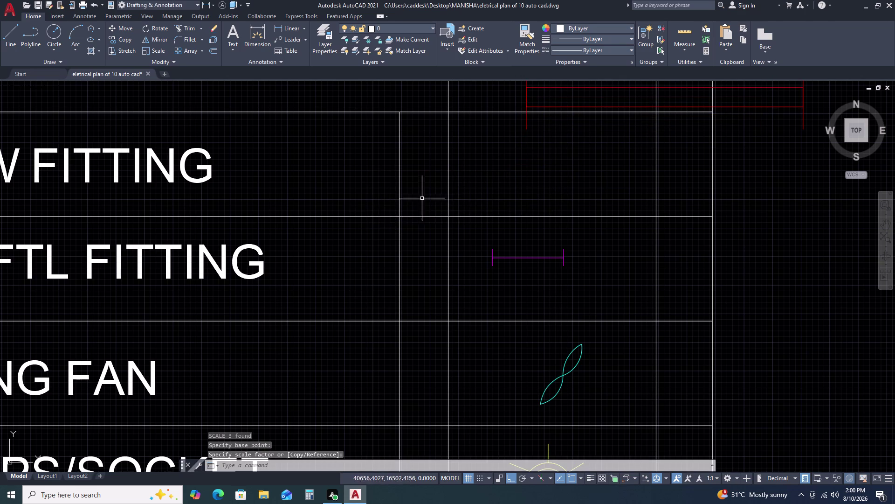
Select the enlarged symbol and begin a move, then cancel it.
scroll(down, 3)
click(606, 116)
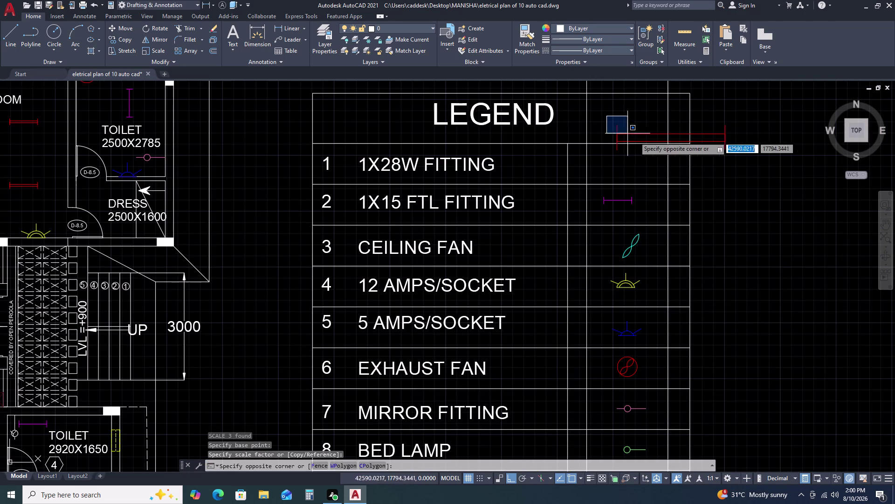
click(773, 164)
text(M)
key(space)
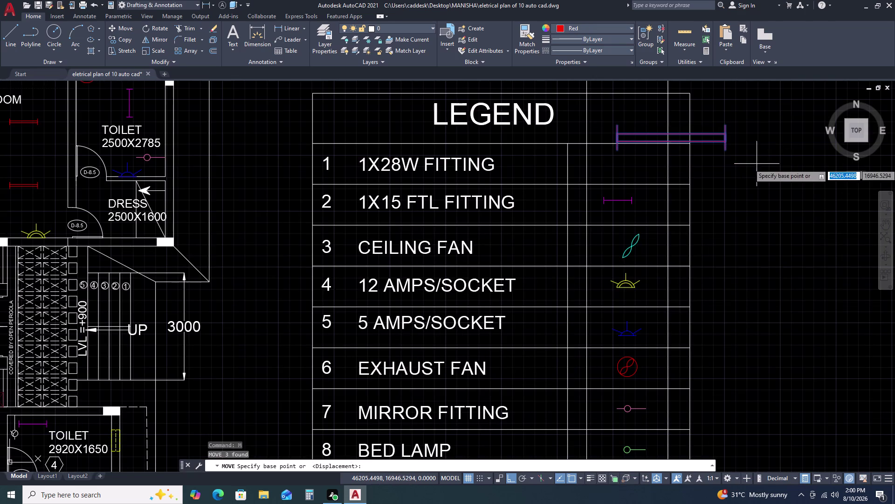
click(754, 161)
key(Escape)
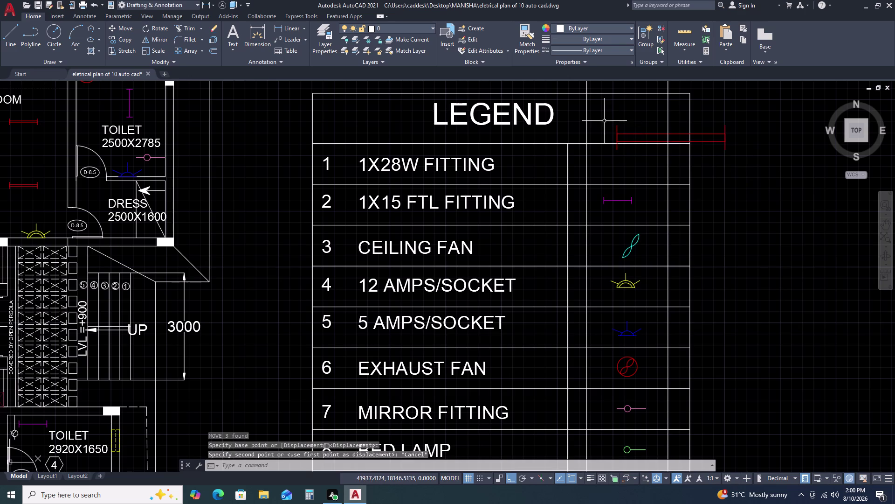
Scale the 1X28W symbol down to a smaller size.
drag(604, 121, 605, 125)
click(772, 164)
text(SC)
key(space)
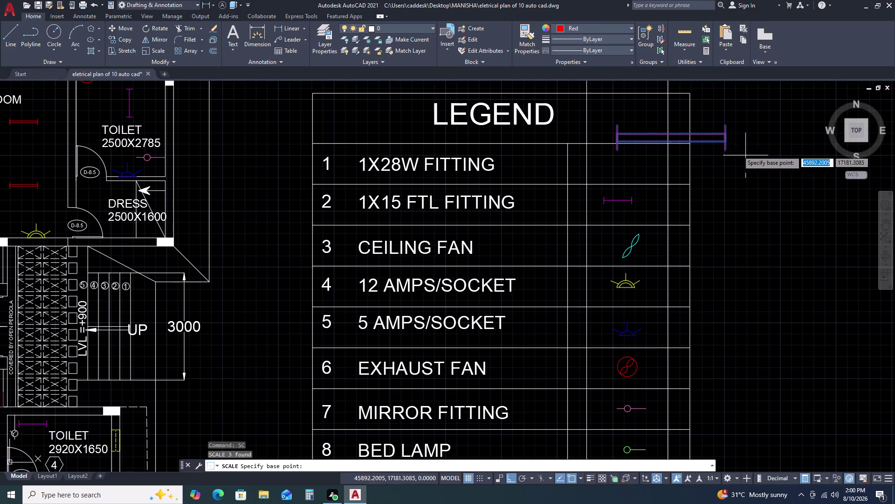
click(725, 138)
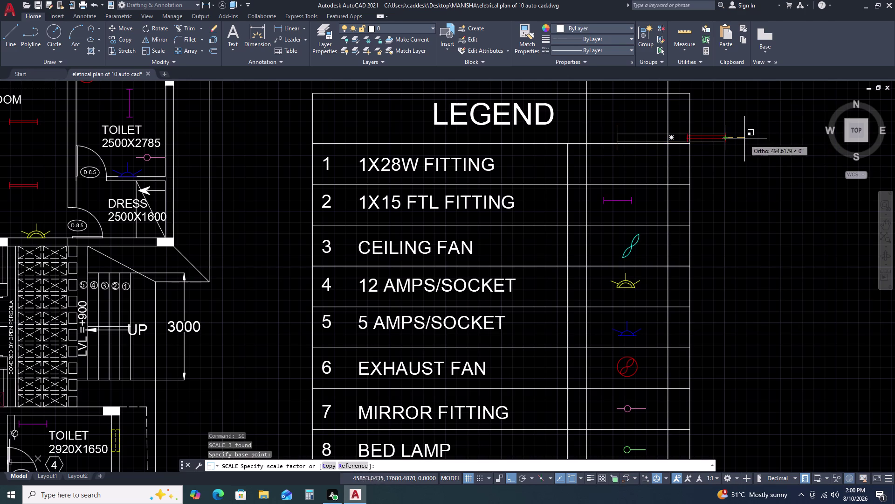
click(757, 141)
Move the resized symbol into the 1X28W FITTING row with Ortho off.
click(654, 121)
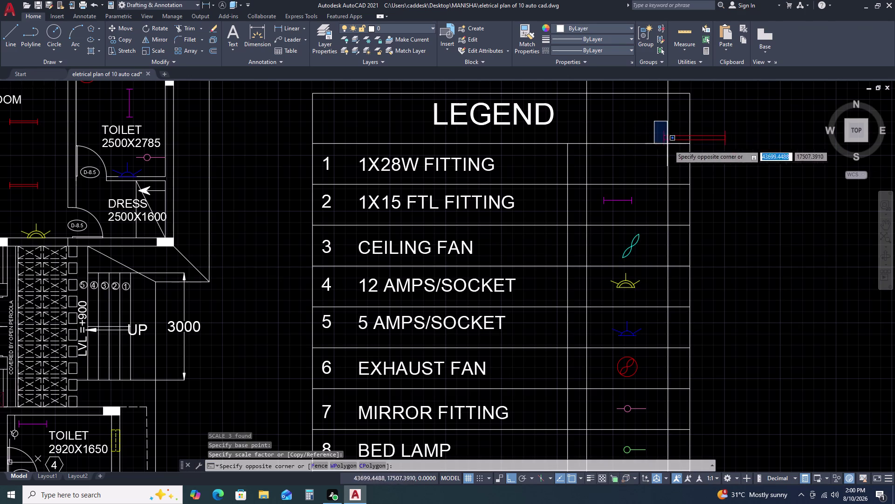
click(774, 159)
text(M)
key(space)
click(761, 150)
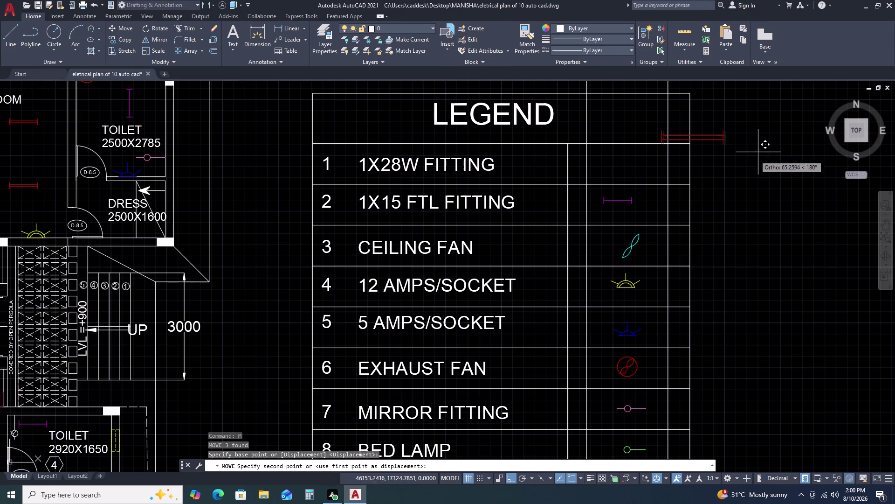
key(F8)
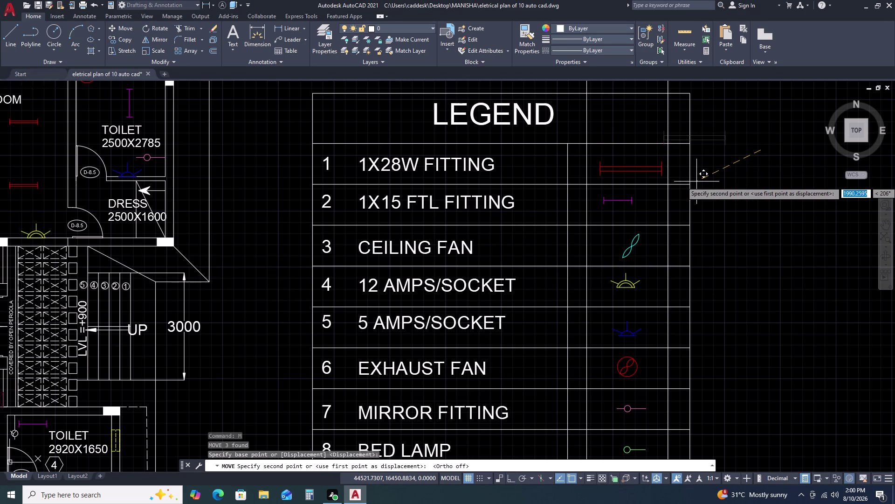
click(696, 176)
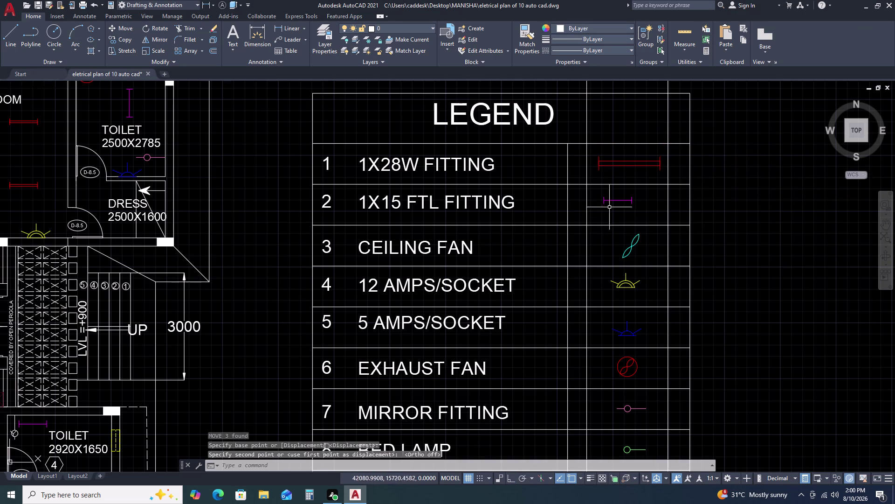
scroll(up, 3)
click(588, 168)
click(724, 239)
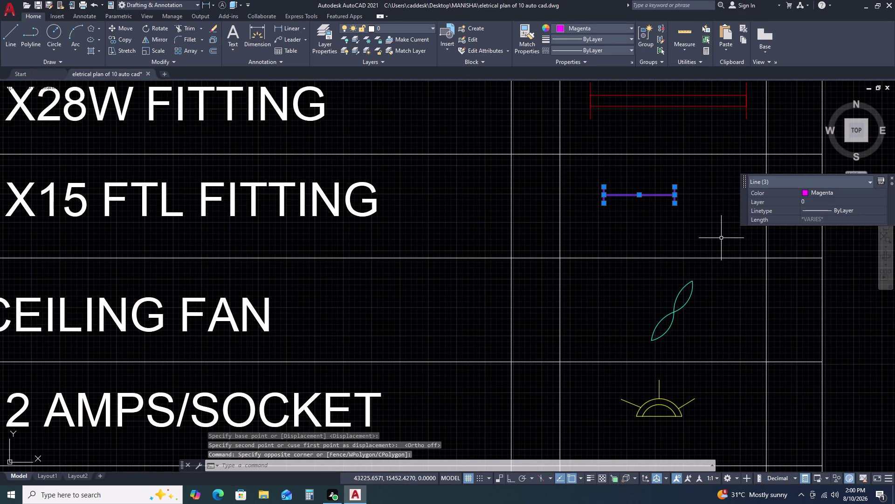
Enlarge the 1X15 FTL FITTING symbol and move it into its legend row.
text(SC)
key(space)
click(661, 225)
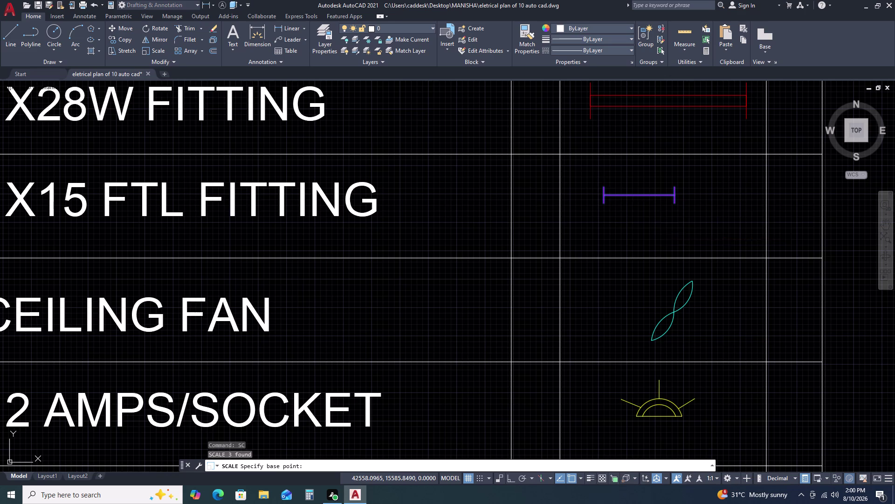
click(733, 231)
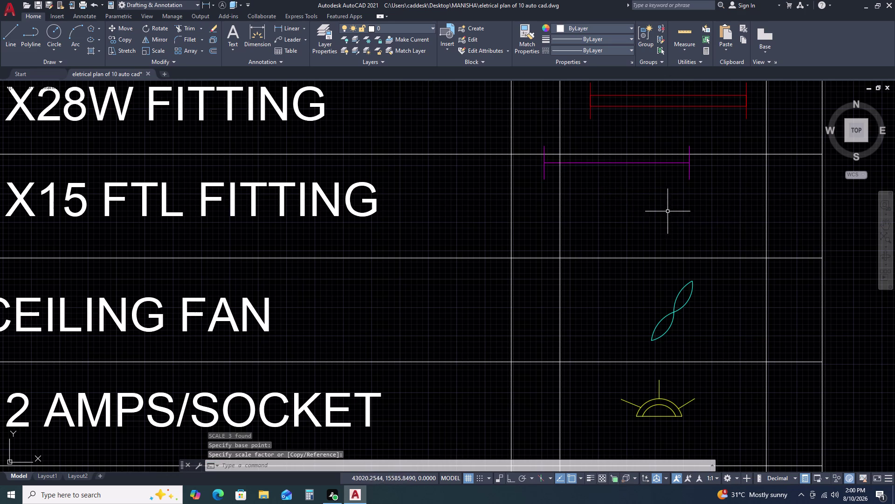
click(523, 136)
click(741, 208)
key(m)
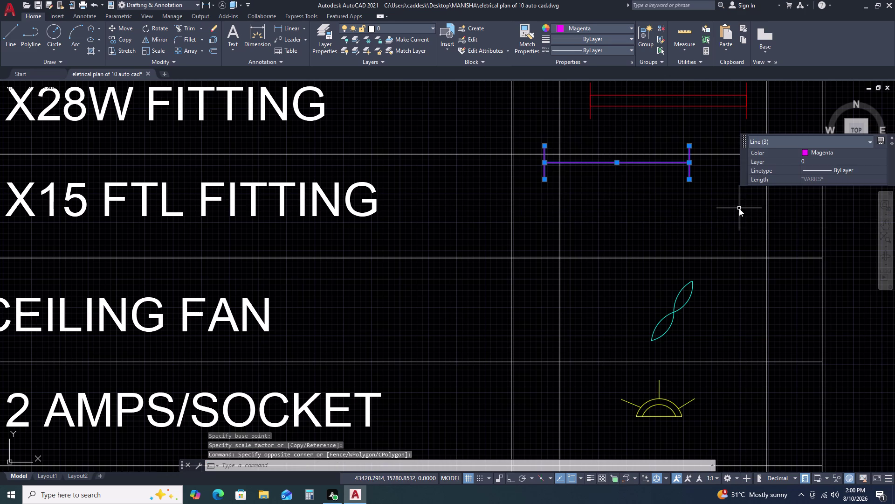
key(space)
click(738, 209)
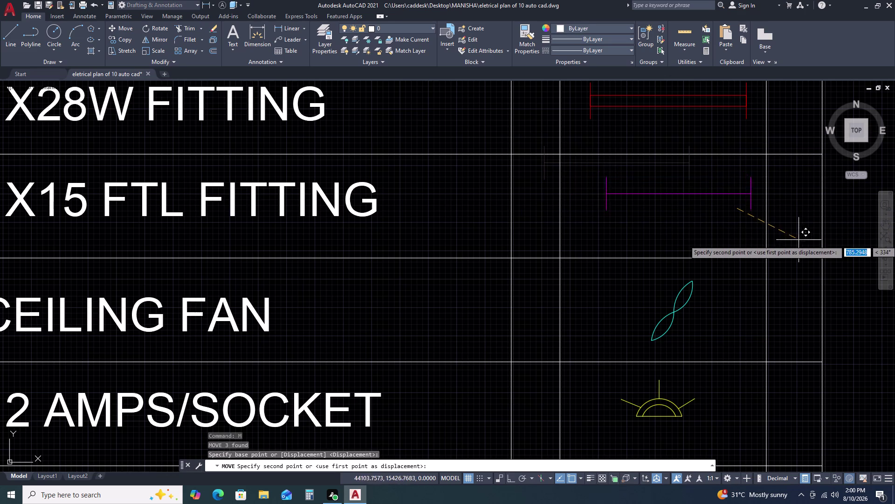
double_click(791, 244)
Shrink the ceiling fan legend symbol with SCALE.
scroll(down, 3)
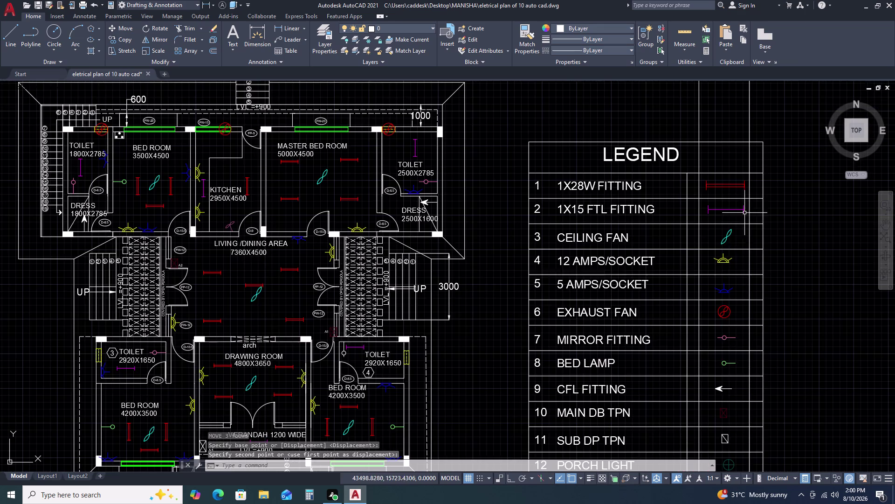
middle_drag(750, 262, 695, 194)
scroll(up, 3)
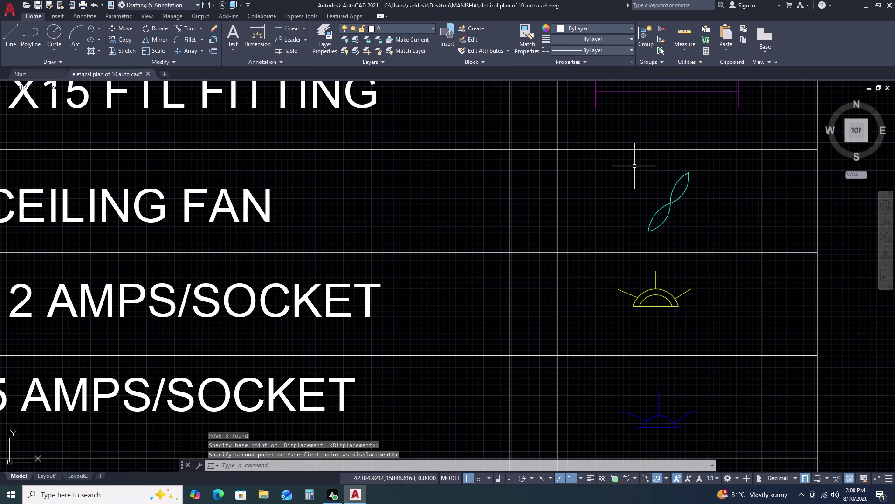
click(634, 167)
click(726, 251)
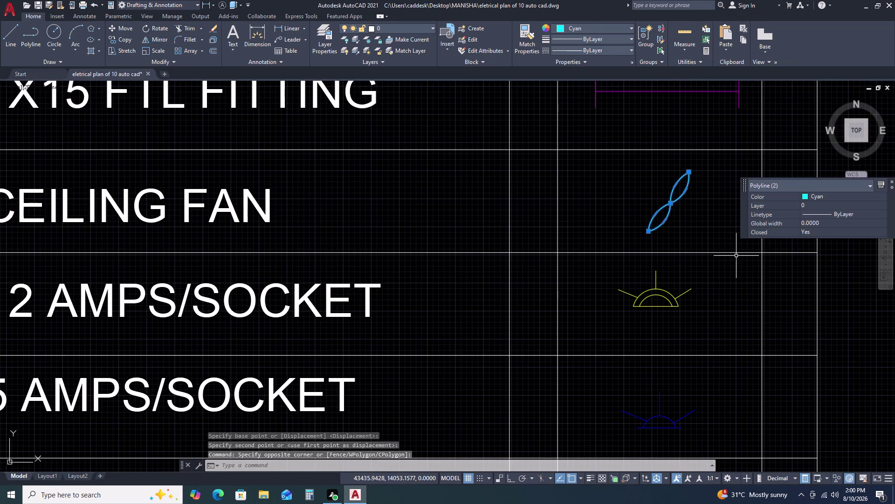
text(SC)
key(space)
click(731, 221)
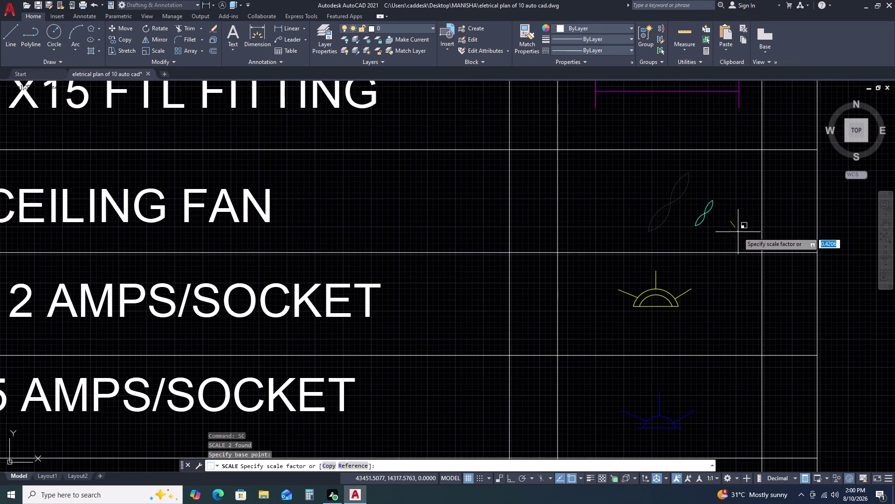
click(757, 254)
Enlarge the yellow 12 AMPS/SOCKET symbol with SCALE.
scroll(down, 3)
middle_drag(719, 269, 706, 239)
scroll(up, 3)
click(611, 202)
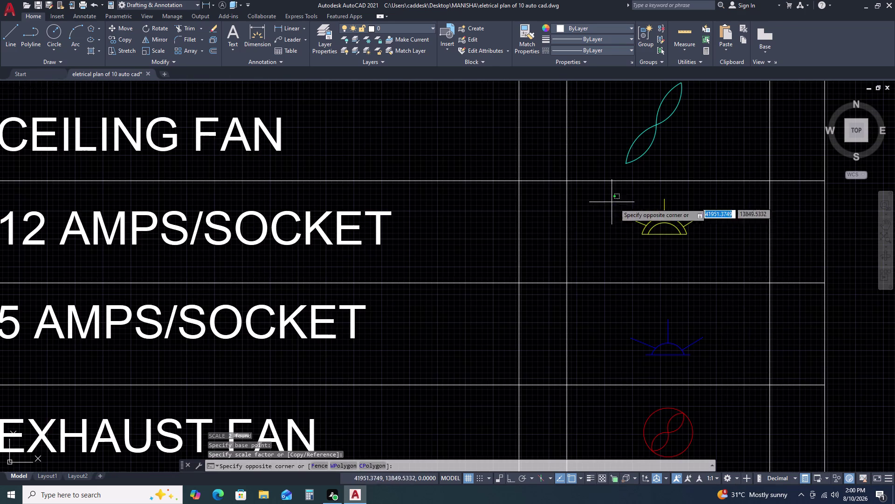
click(728, 268)
click(696, 204)
double_click(632, 223)
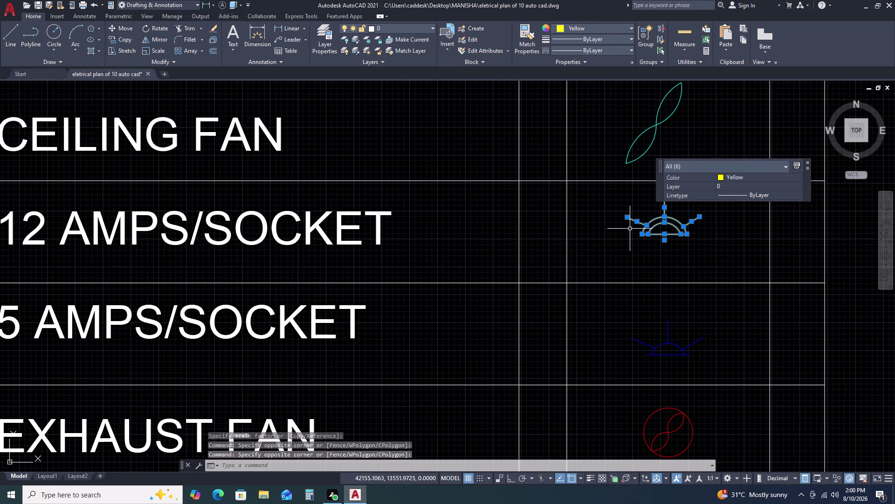
key(s)
key(c)
key(space)
click(671, 236)
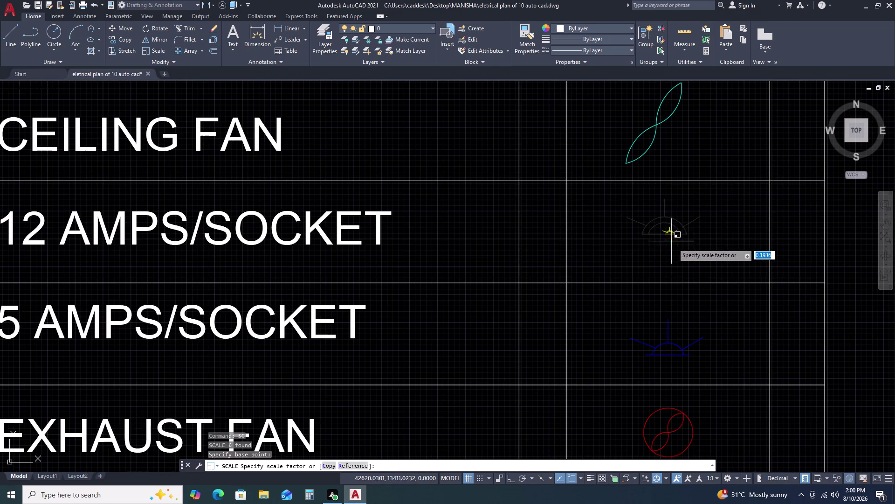
click(735, 258)
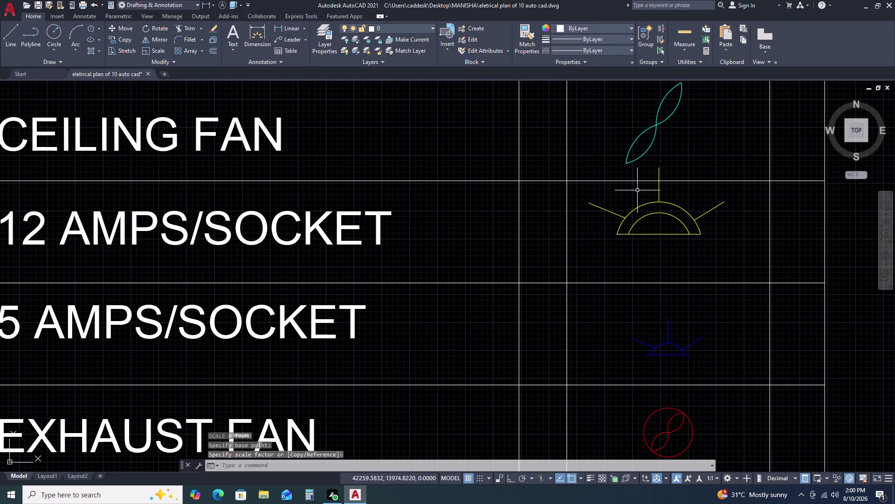
Move the enlarged socket symbol to the middle of its legend row.
drag(575, 151, 576, 157)
click(751, 268)
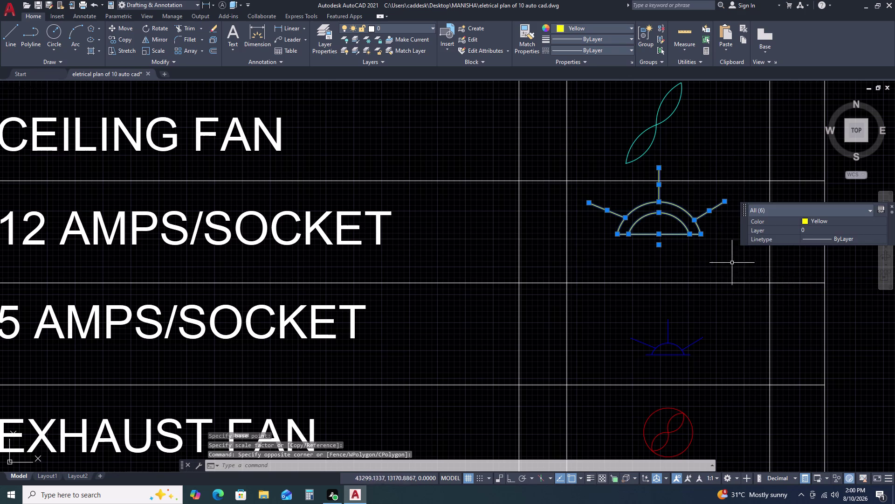
text(M)
key(space)
click(742, 253)
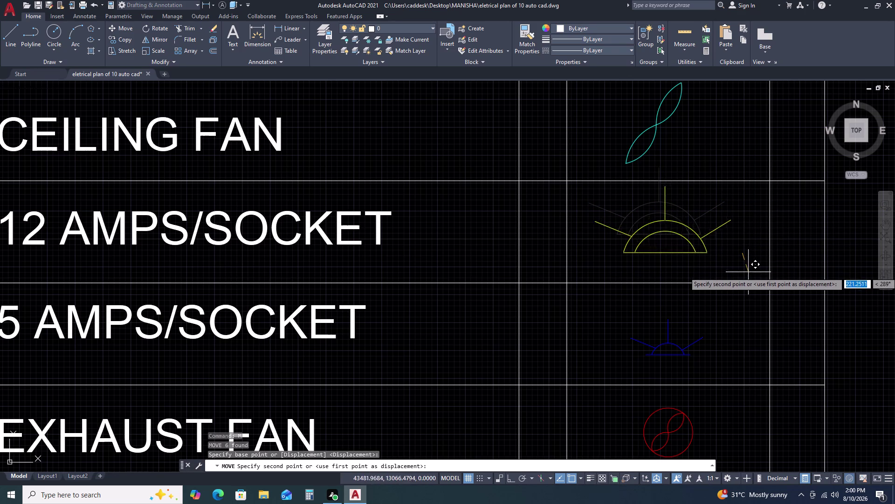
click(752, 272)
scroll(down, 3)
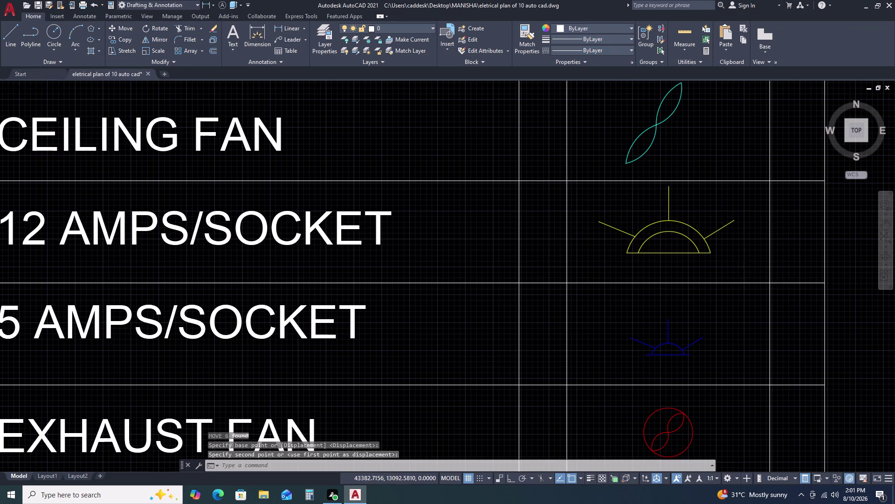
scroll(down, 3)
middle_drag(733, 310, 696, 252)
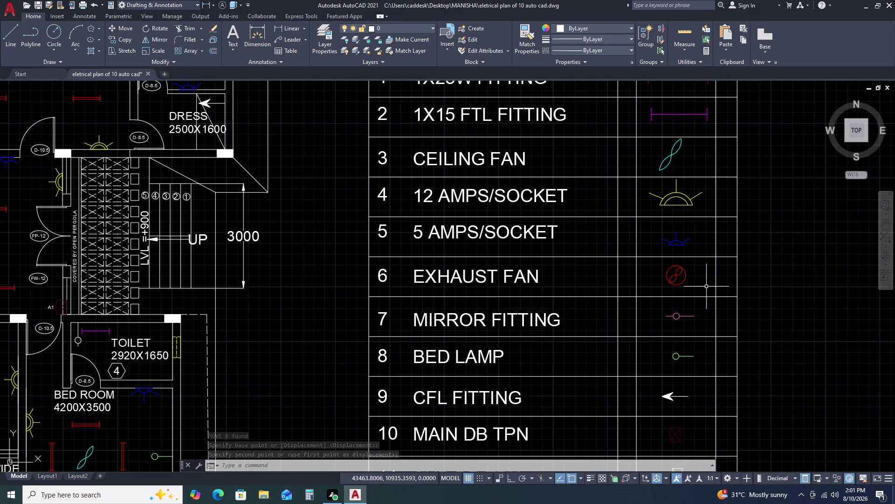
Rescale the 5 AMPS/SOCKET legend symbol.
scroll(up, 3)
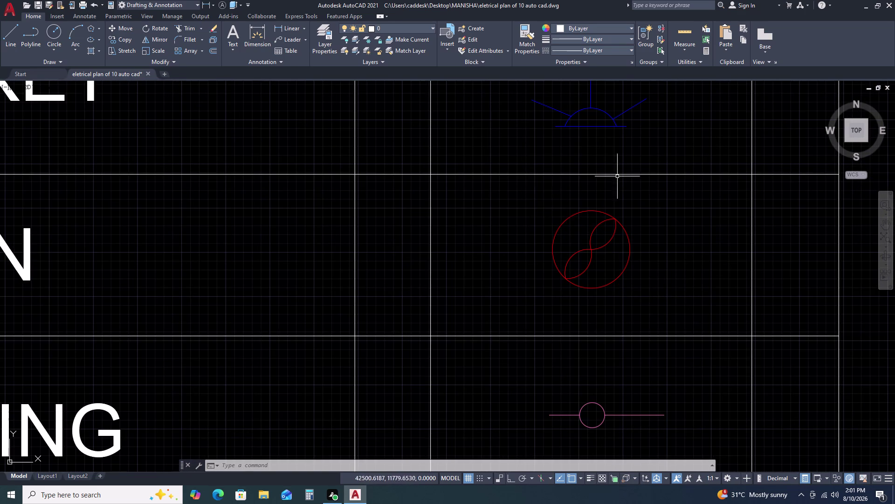
scroll(down, 3)
scroll(down, 3)
scroll(down, 3)
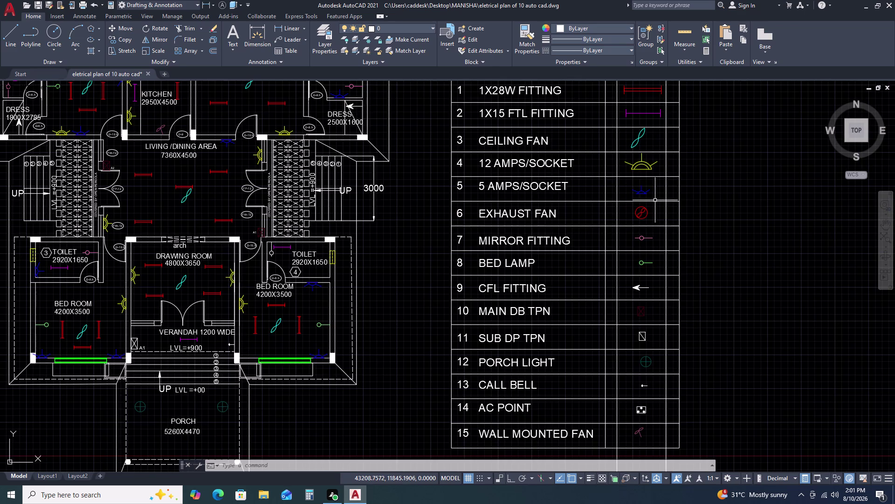
click(628, 183)
click(661, 203)
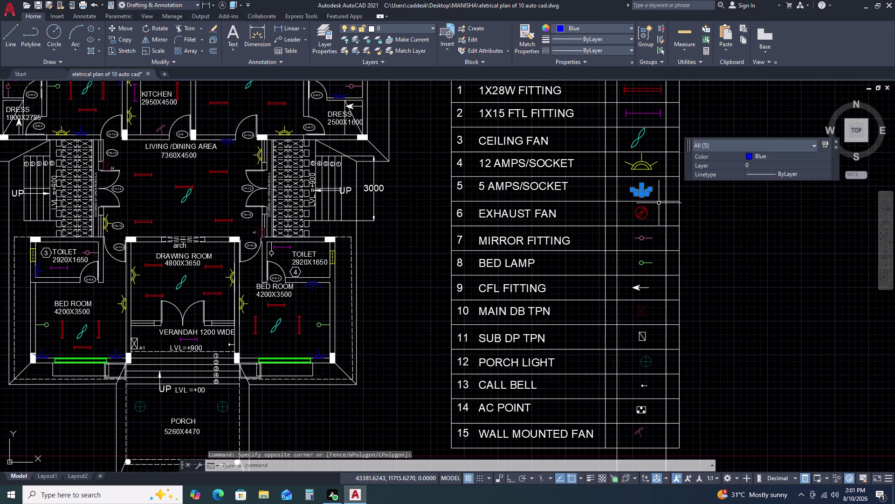
text(SC)
key(space)
scroll(up, 3)
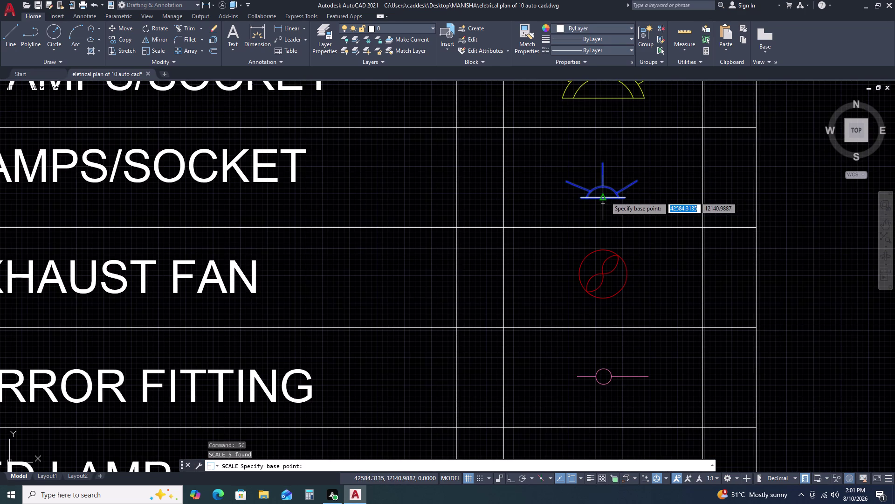
click(604, 199)
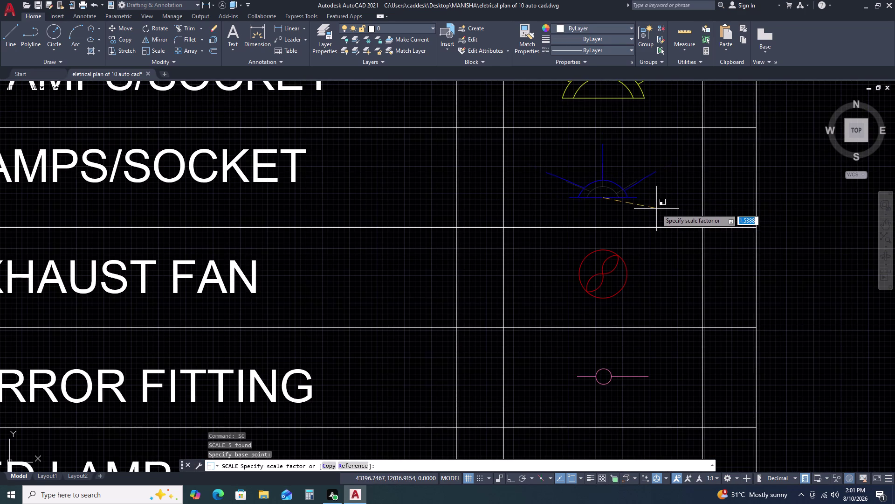
click(664, 211)
Enlarge the EXHAUST FAN symbol, scaling from the fan's centre.
scroll(down, 3)
middle_drag(672, 278, 675, 258)
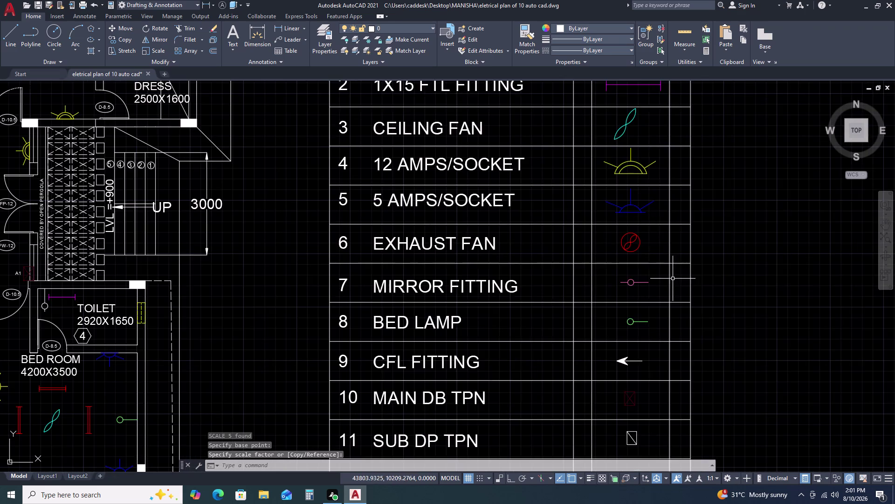
middle_drag(676, 257, 676, 206)
scroll(up, 3)
click(596, 147)
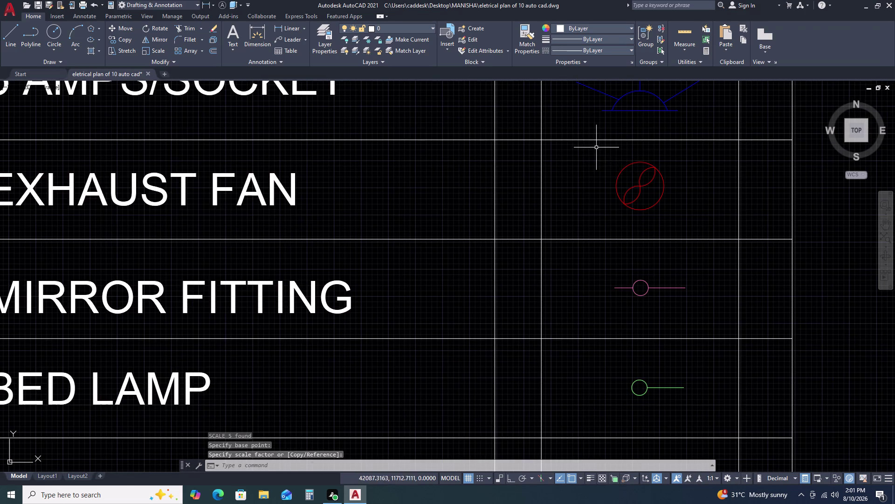
click(693, 227)
key(s)
text(C)
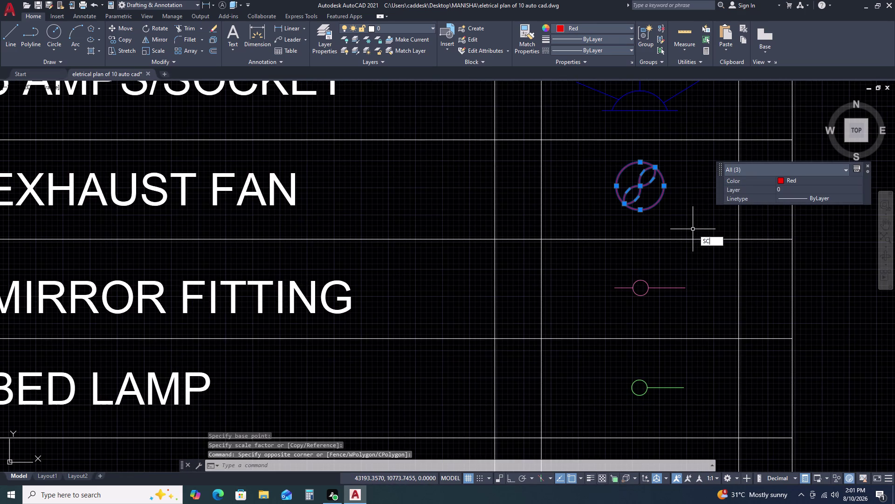
key(space)
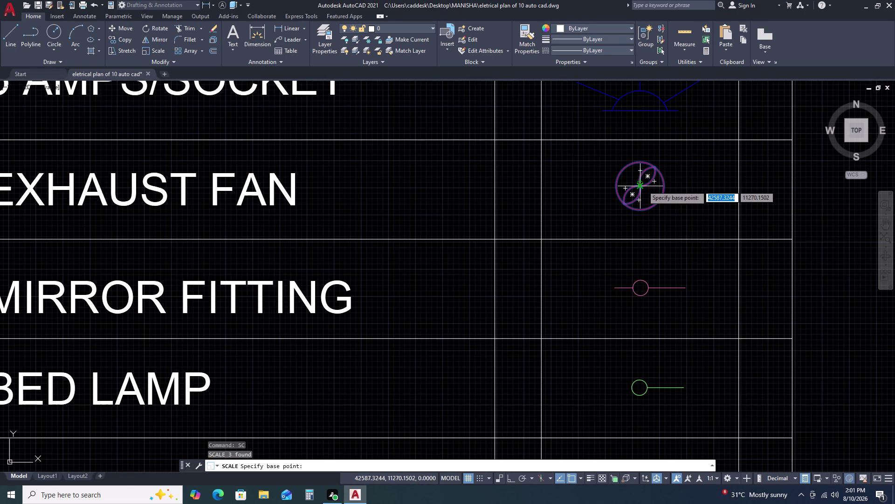
click(643, 186)
click(676, 192)
Enlarge the BED LAMP symbol to match the other legend rows.
scroll(down, 3)
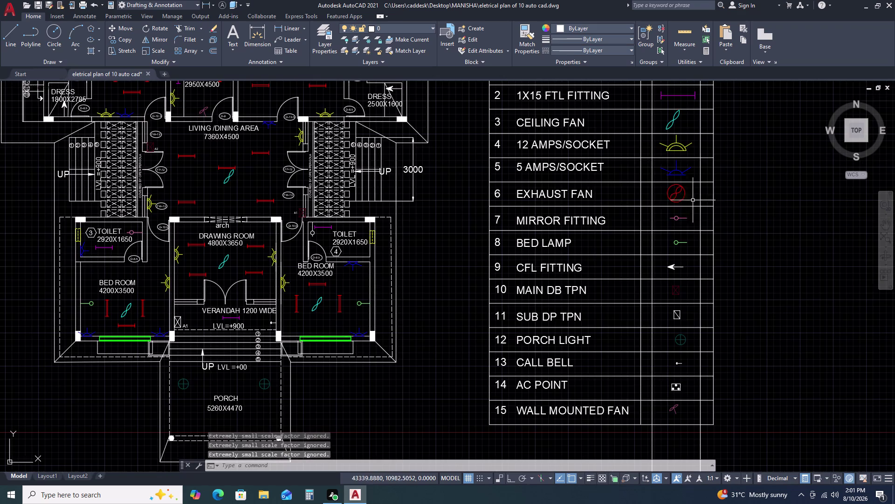
click(668, 237)
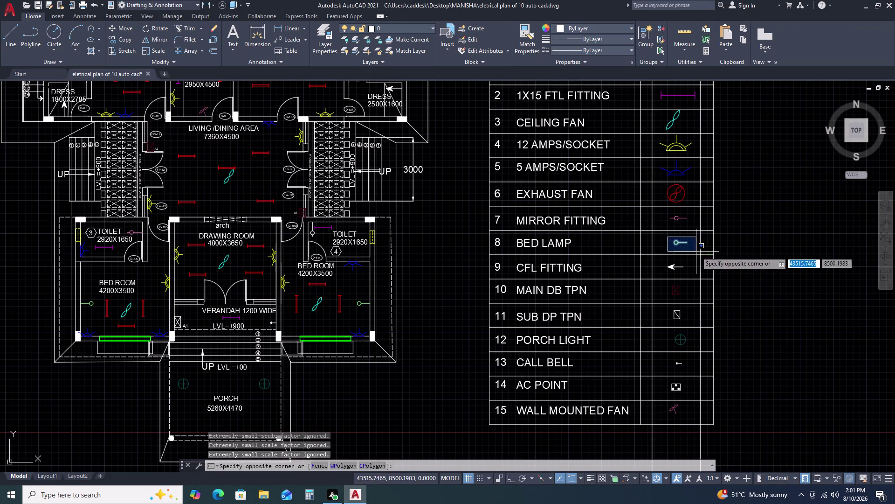
click(697, 252)
text(SC)
key(space)
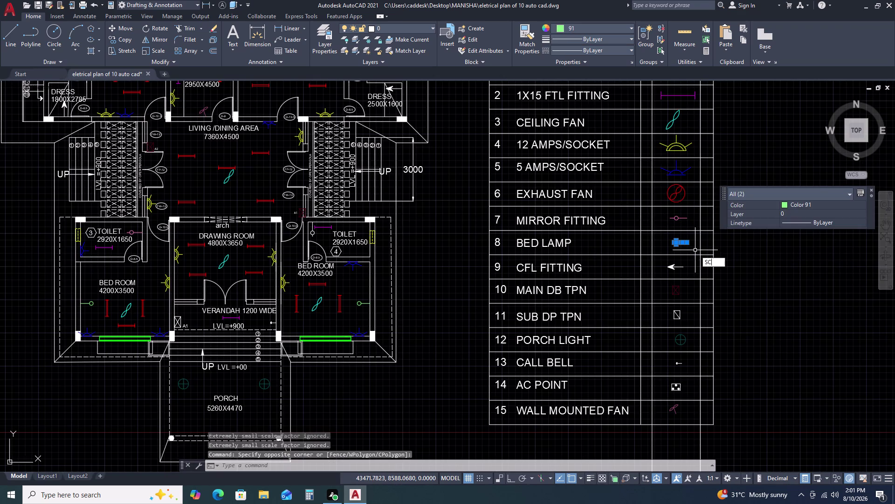
click(690, 242)
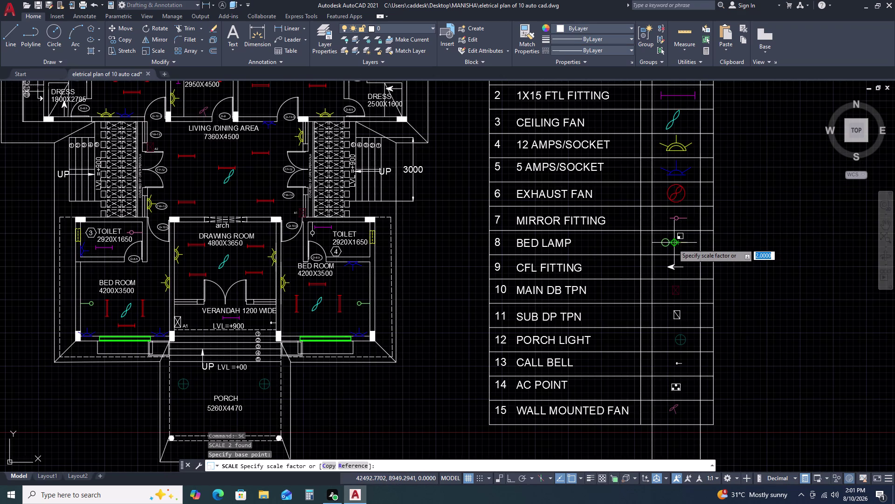
click(673, 243)
middle_drag(700, 270, 678, 213)
scroll(up, 3)
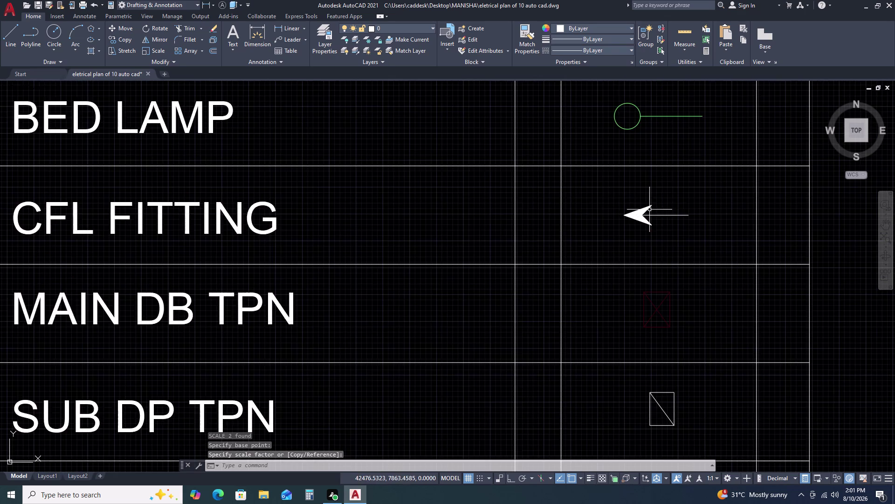
Enlarge the MIRROR FITTING legend symbol with SCALE.
scroll(down, 3)
click(665, 155)
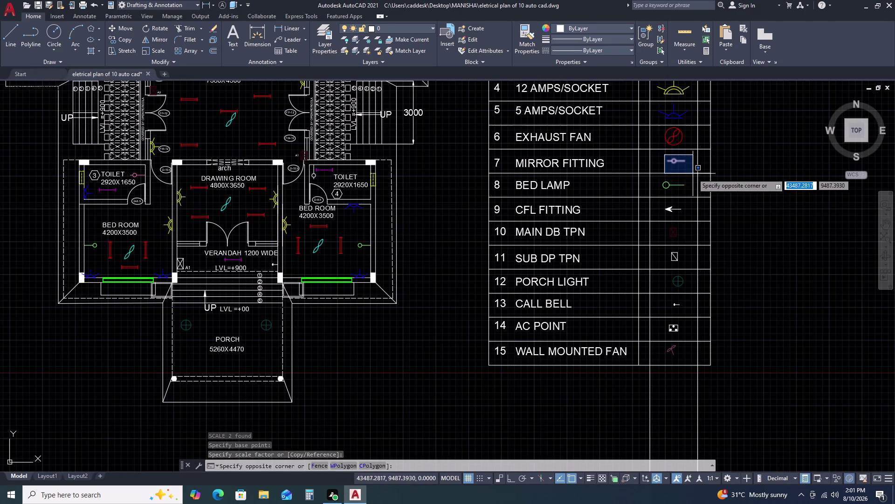
click(693, 174)
key(s)
text(C)
key(space)
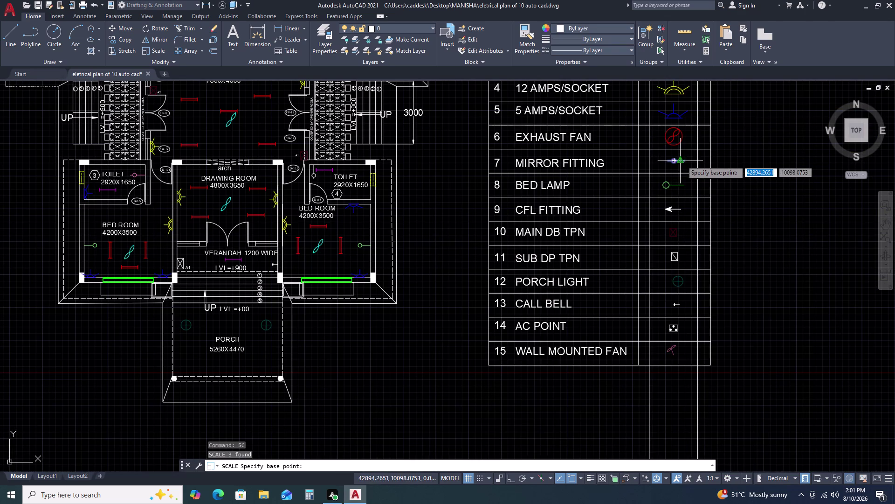
click(686, 160)
click(700, 162)
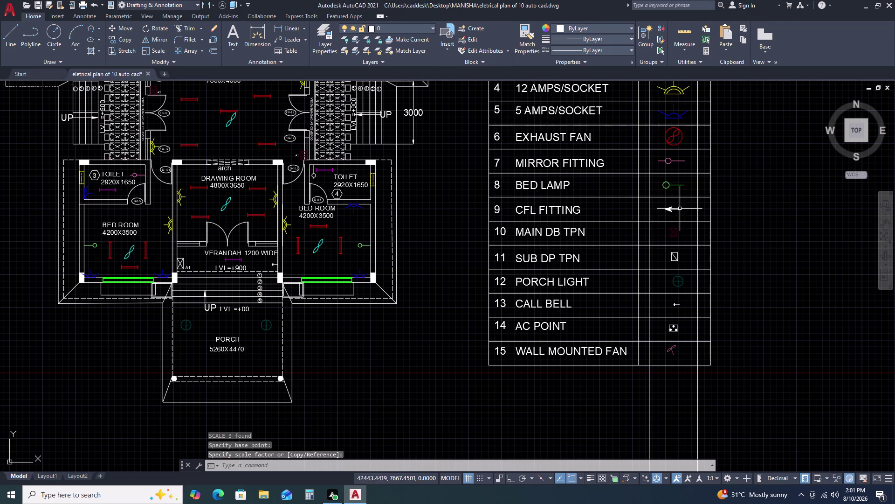
Begin scaling the CFL FITTING arrow, then cancel the unfinished resize.
scroll(up, 3)
click(630, 191)
click(695, 219)
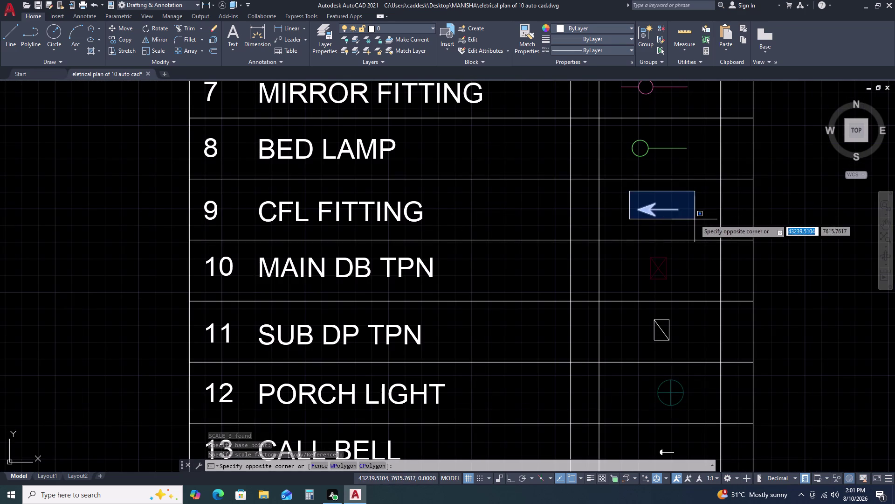
key(s)
text(C)
key(space)
click(710, 208)
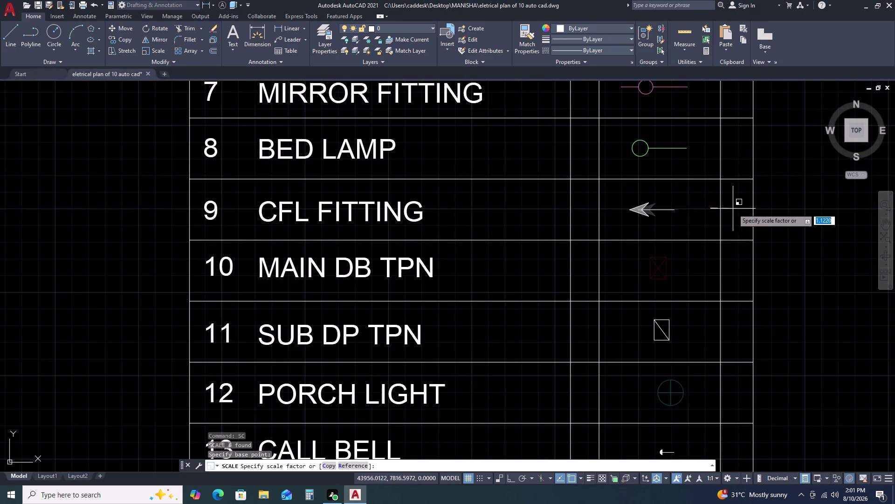
key(Escape)
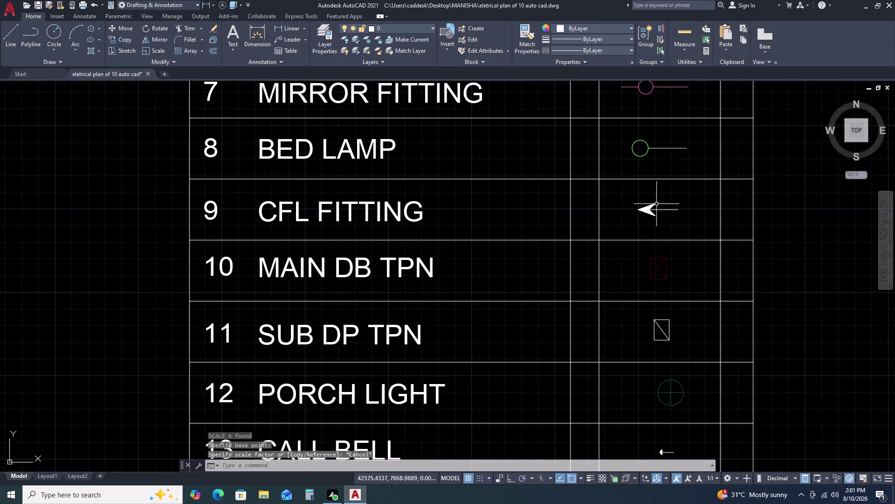
Reselect the CFL FITTING arrow and enlarge it to suit its row.
drag(630, 197, 636, 206)
click(701, 229)
text(SC)
key(space)
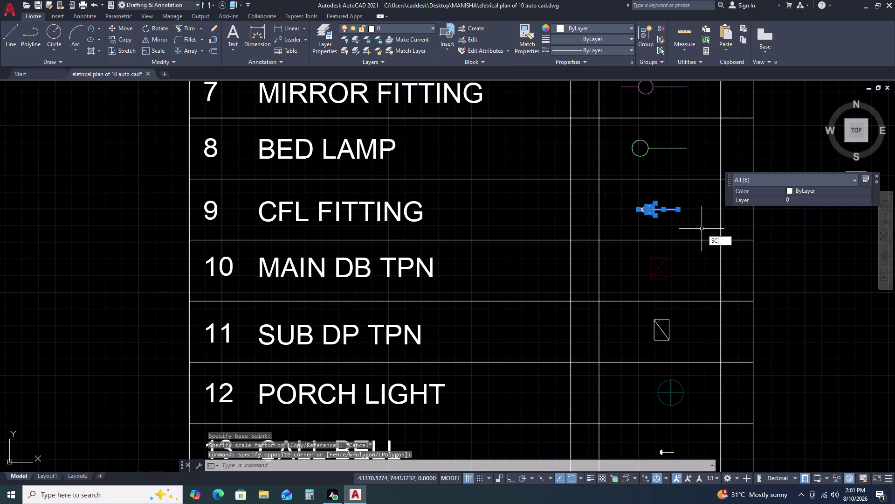
click(679, 208)
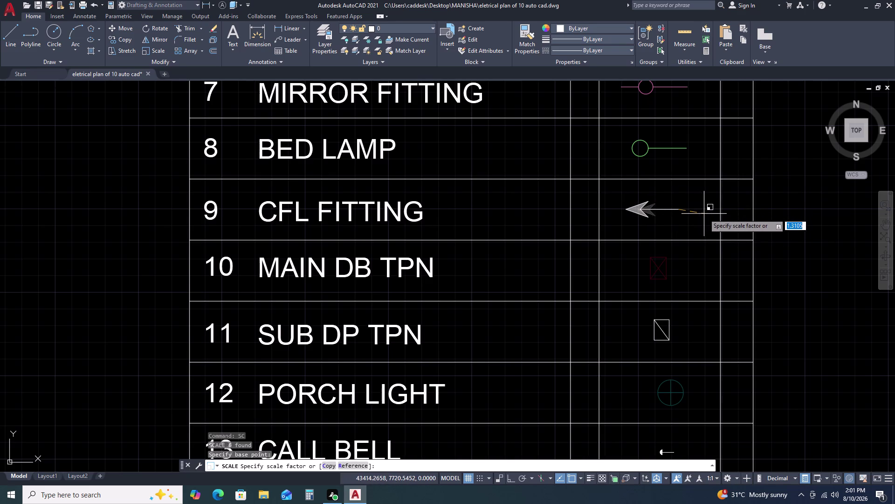
click(705, 214)
middle_drag(704, 263, 701, 204)
click(644, 191)
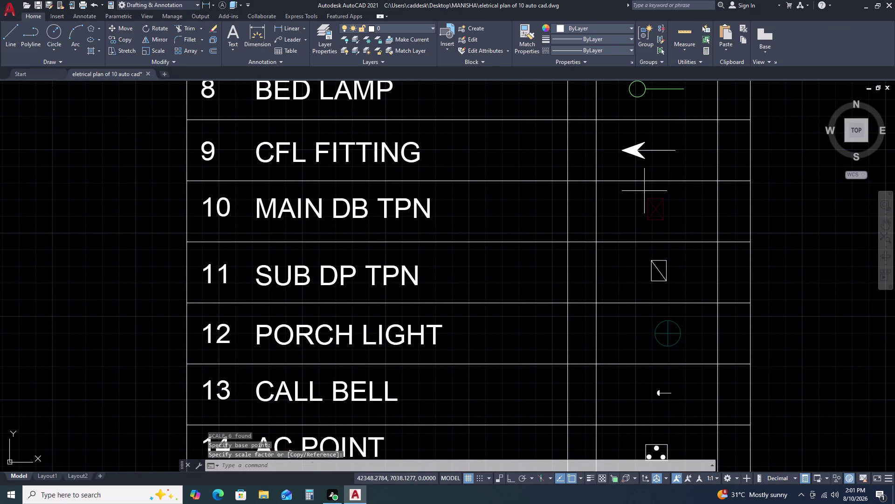
Resize the MAIN DB TPN legend symbol with SCALE.
click(684, 229)
key(s)
key(c)
key(space)
click(672, 218)
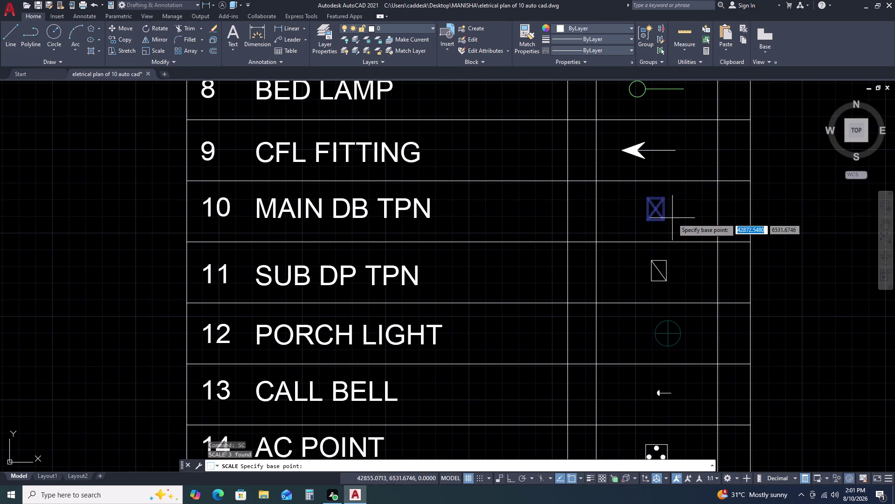
click(687, 226)
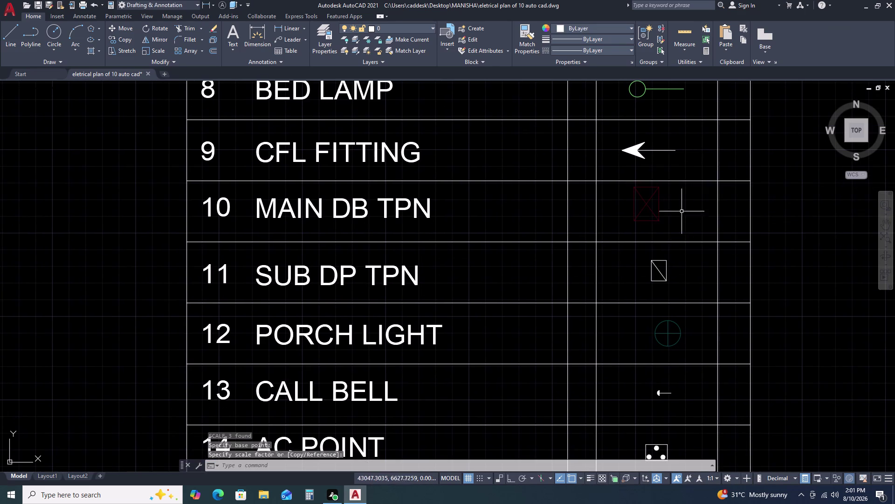
click(682, 191)
Move the MAIN DB TPN symbol to the centre of its row.
click(631, 219)
key(n)
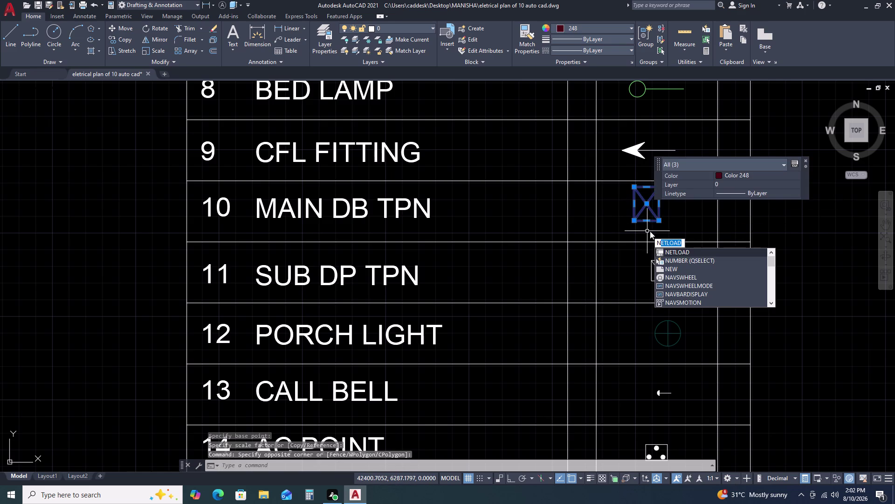
key(BackSpace)
key(BackSpace)
text(M)
key(space)
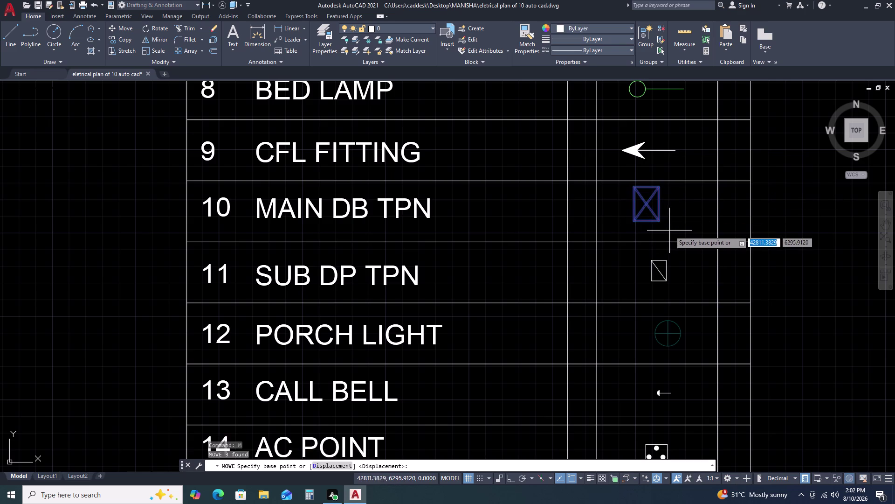
click(672, 231)
click(682, 234)
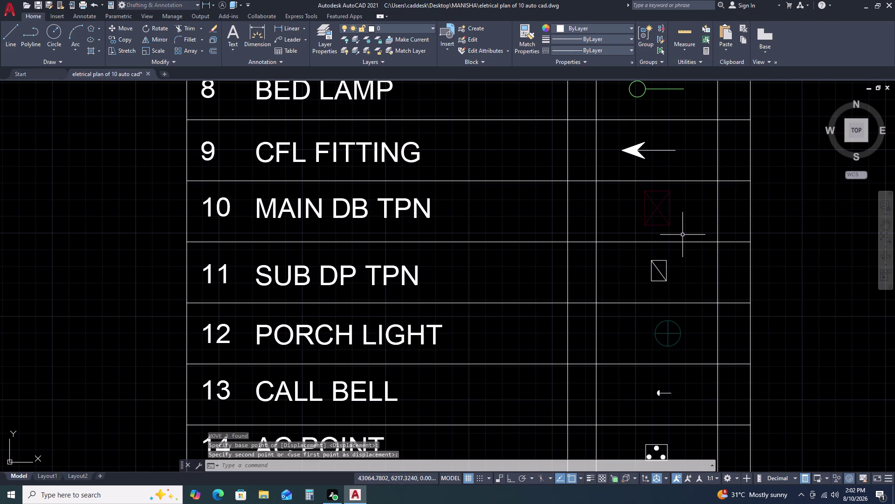
Enlarge the SUB DP TPN legend symbol with SCALE.
middle_drag(691, 274, 669, 216)
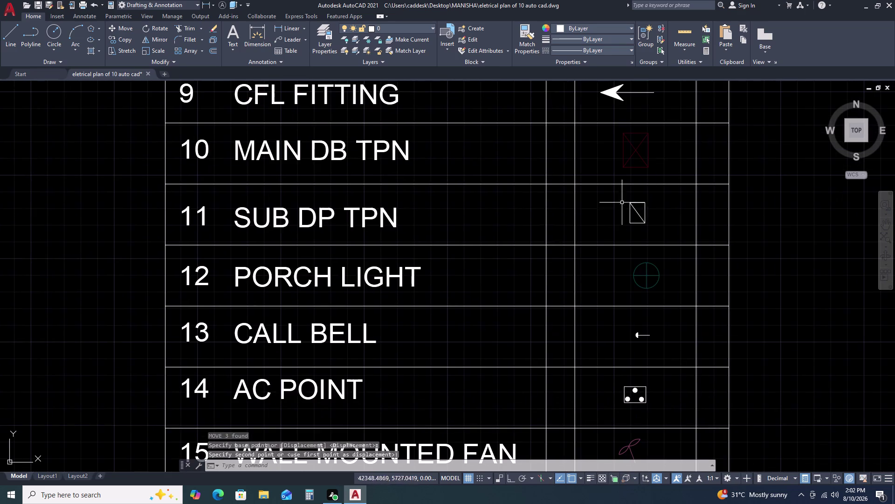
click(622, 192)
click(668, 230)
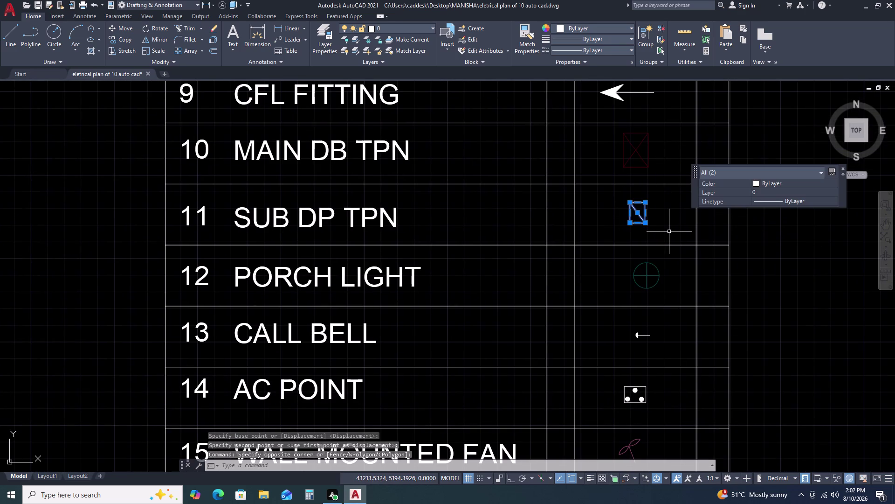
key(s)
text(C)
key(space)
click(663, 222)
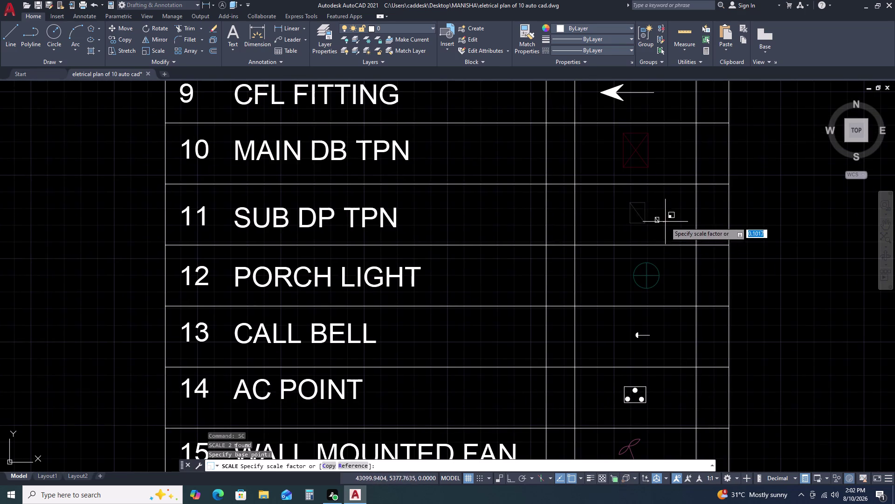
click(679, 226)
Move the SUB DP TPN symbol to the centre of its row.
drag(599, 177, 602, 187)
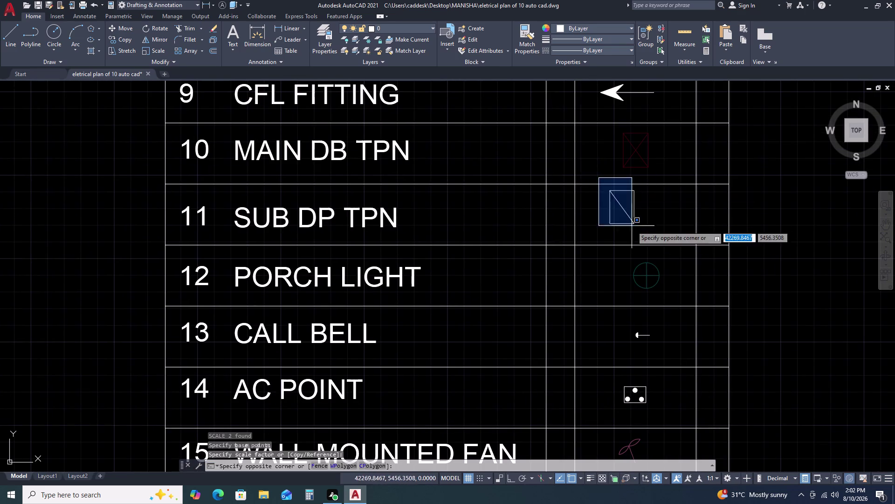
click(648, 232)
key(m)
key(space)
click(656, 228)
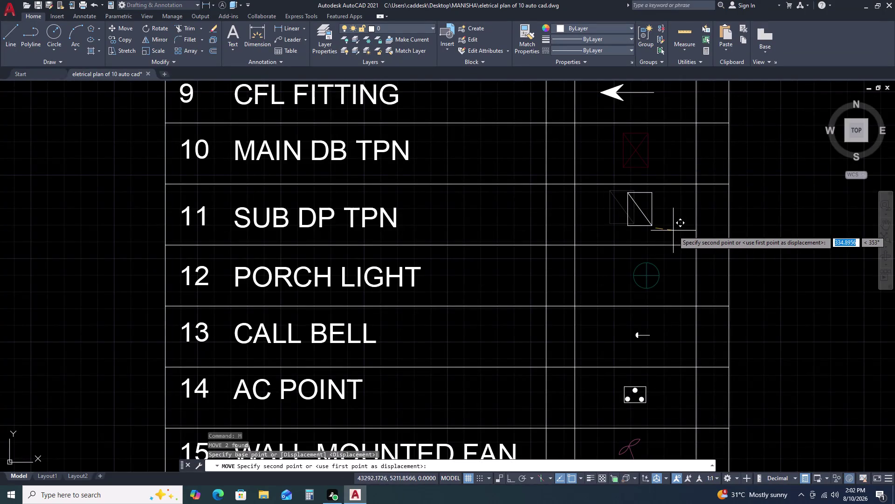
click(675, 232)
scroll(down, 3)
middle_drag(699, 270, 656, 214)
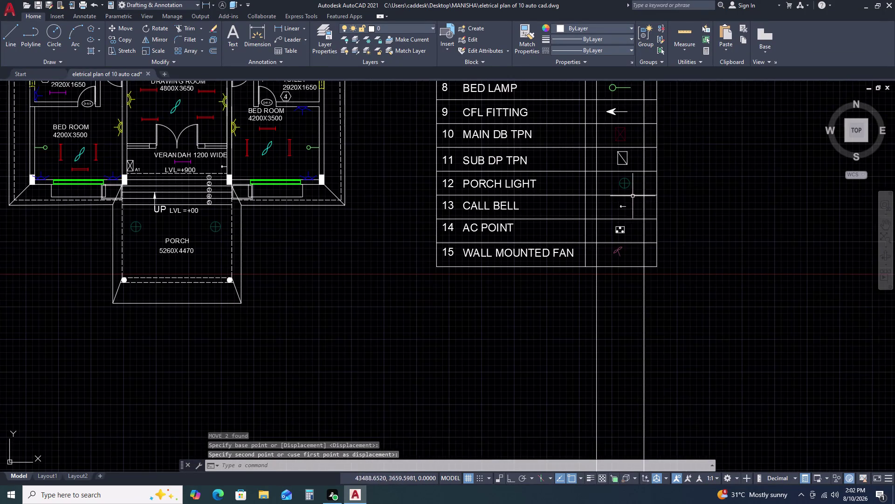
Enlarge the PORCH LIGHT legend circle with SCALE about its center.
scroll(up, 3)
click(563, 159)
click(650, 209)
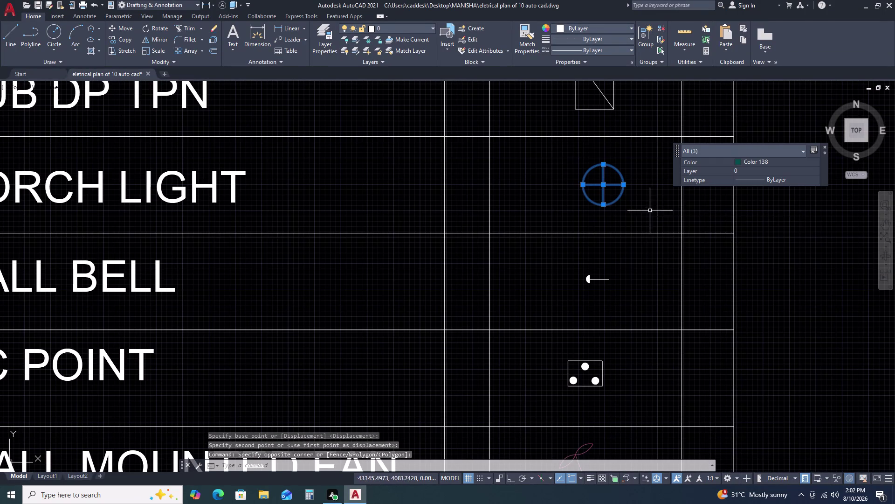
key(s)
text(C)
key(space)
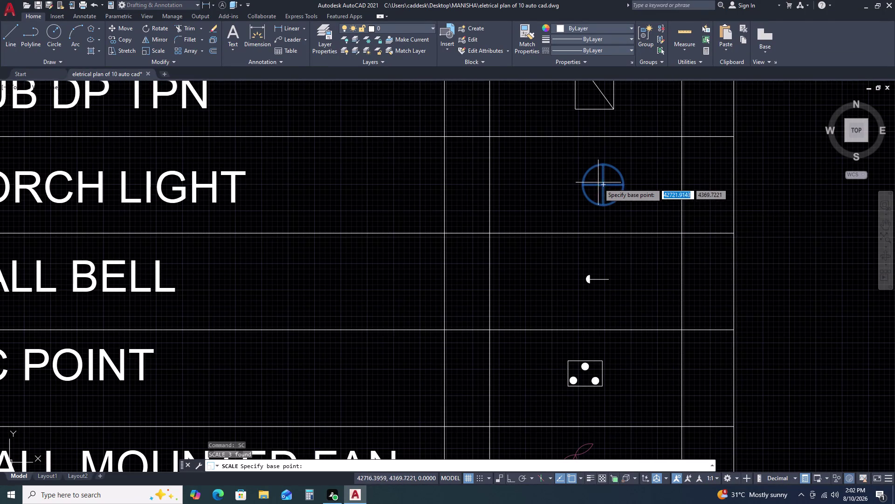
click(606, 184)
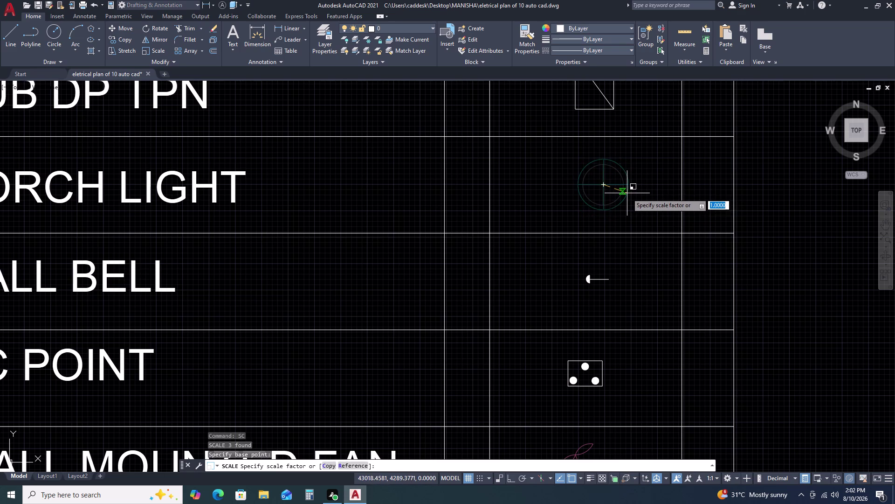
click(636, 195)
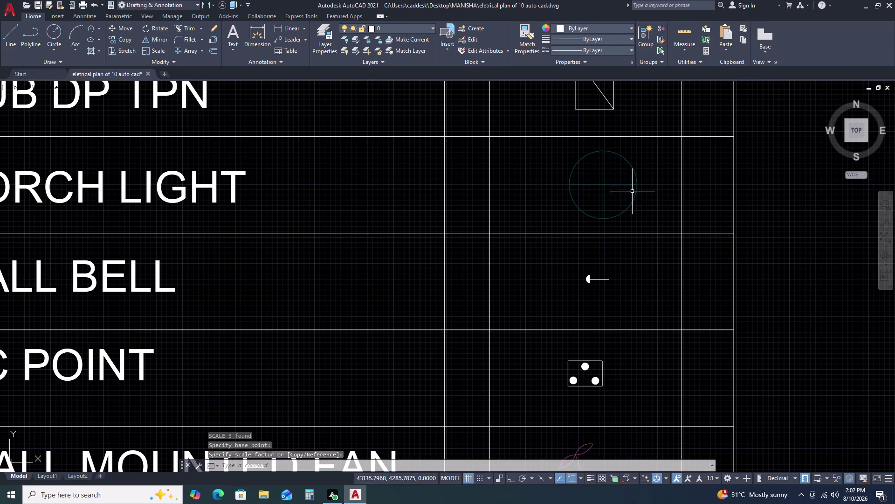
Select the CALL BELL symbol and make a first SCALE attempt on it.
scroll(down, 3)
middle_drag(647, 216, 596, 205)
scroll(up, 3)
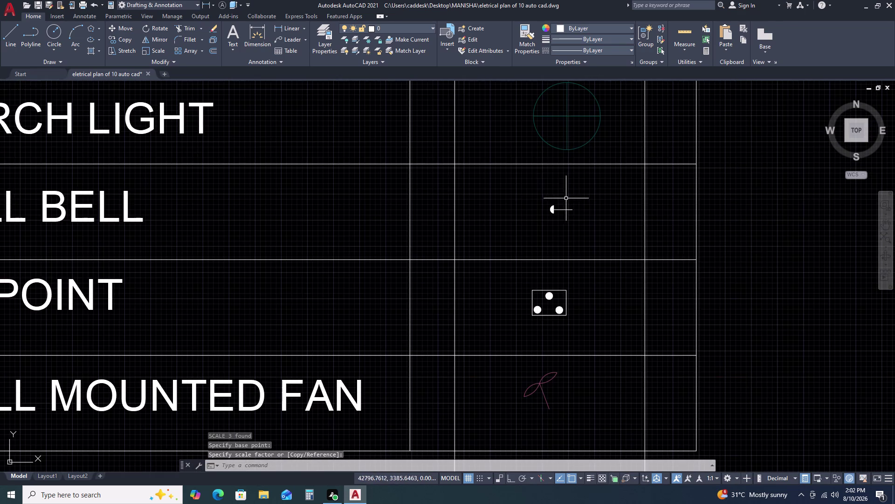
click(537, 197)
click(599, 223)
text(SC)
key(space)
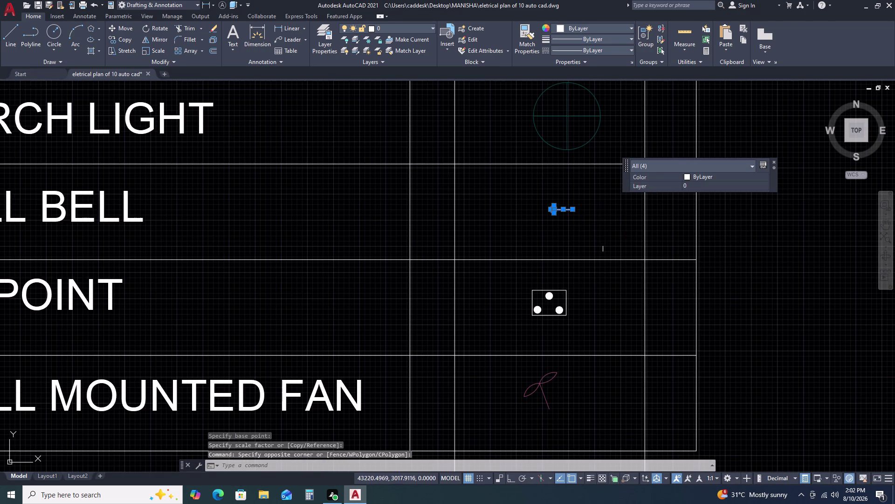
click(605, 220)
click(624, 218)
scroll(down, 3)
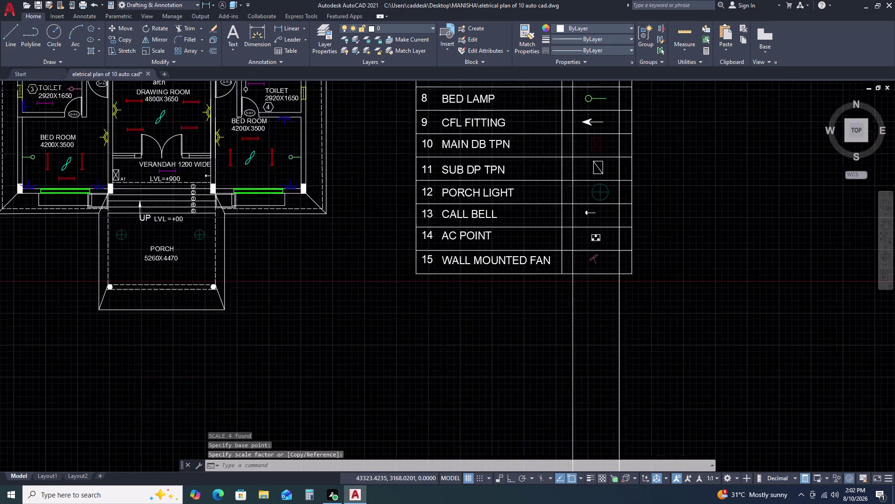
scroll(up, 3)
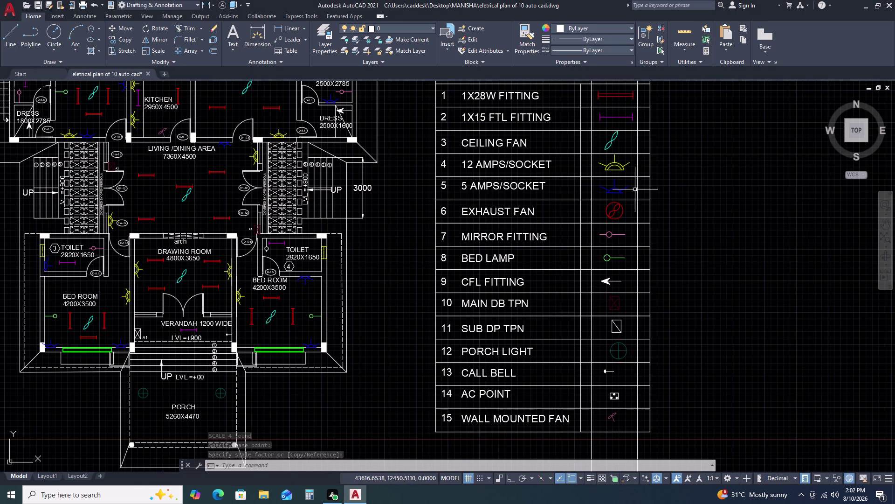
scroll(down, 3)
middle_drag(642, 304, 632, 217)
scroll(up, 3)
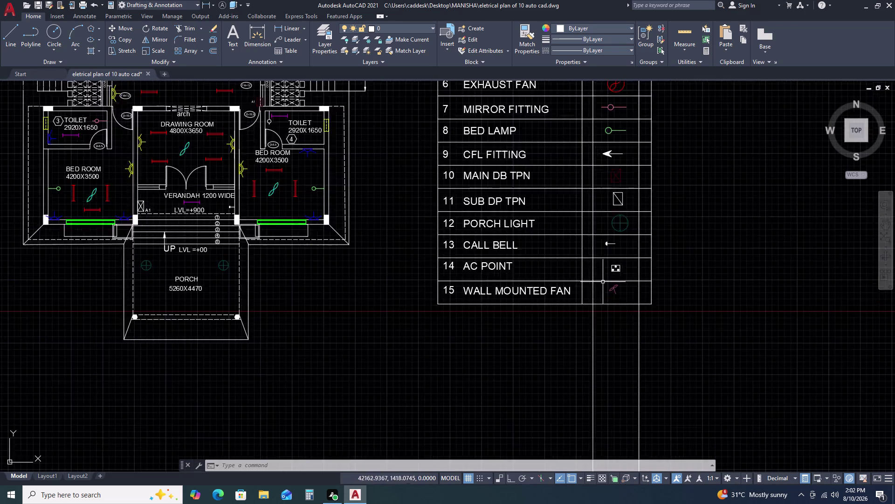
scroll(up, 3)
Reselect the CALL BELL symbol and enlarge it with SCALE about the bell.
click(601, 190)
double_click(677, 232)
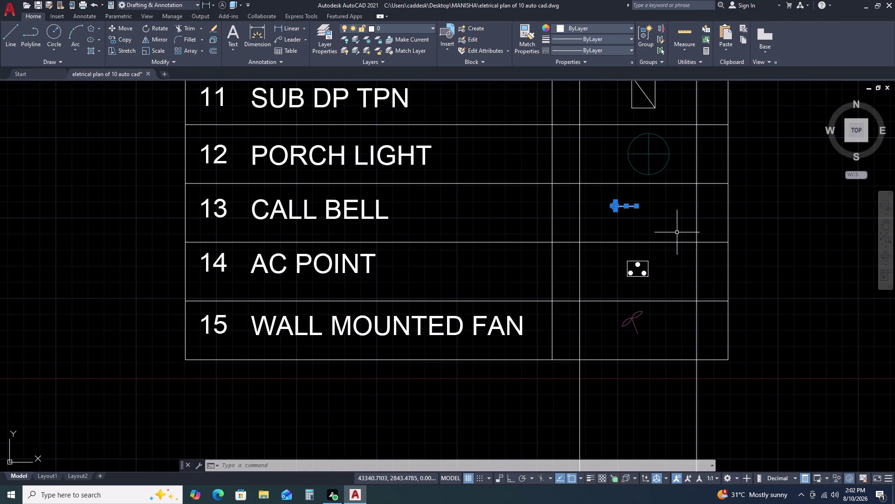
key(s)
text(C)
key(space)
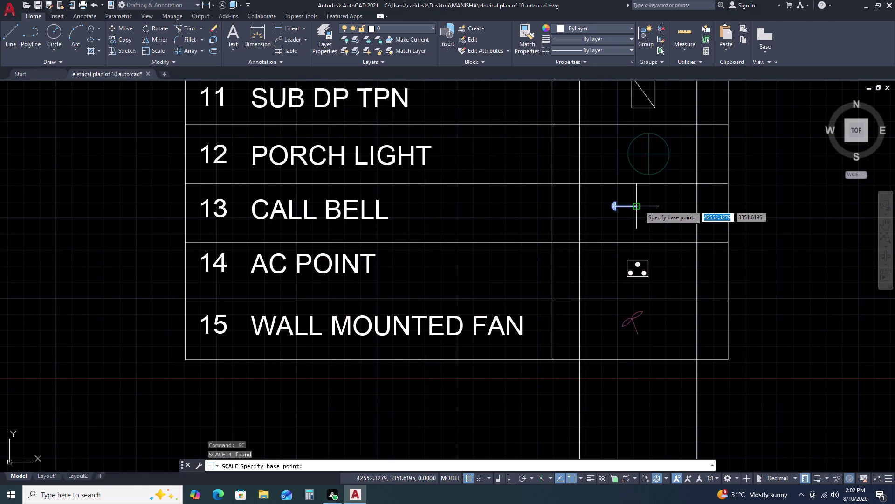
click(637, 205)
click(655, 208)
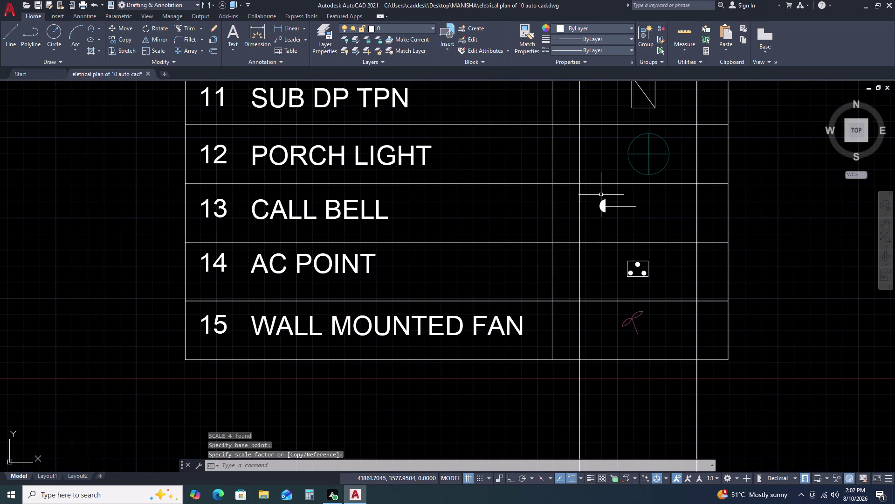
Move the enlarged CALL BELL symbol to the right within its legend row.
click(597, 197)
click(660, 233)
text(M)
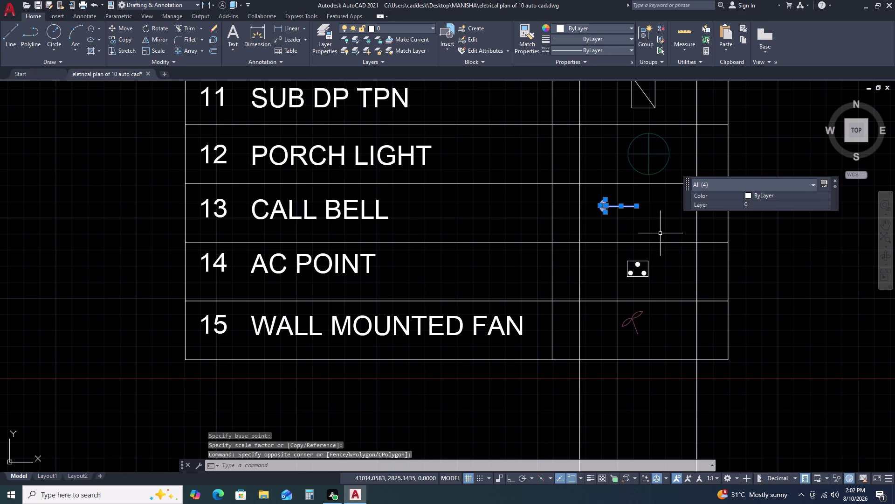
key(space)
click(667, 224)
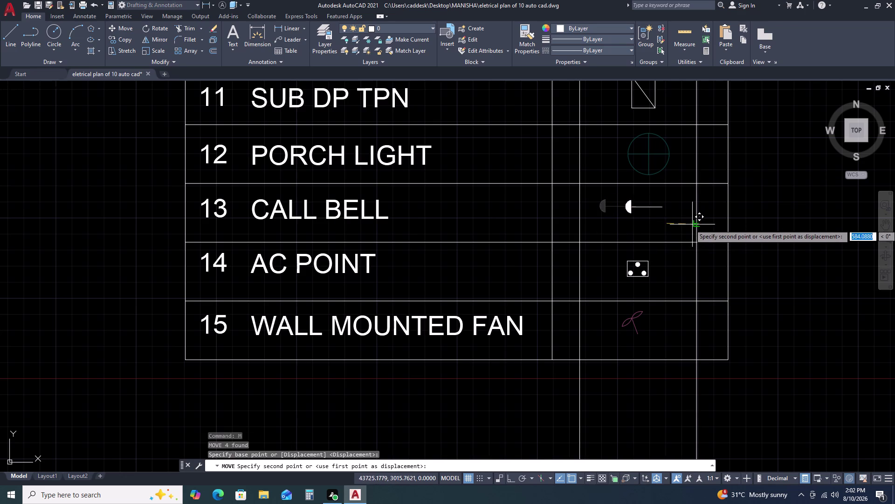
click(692, 225)
click(607, 252)
Enlarge the AC POINT legend symbol with SCALE.
click(669, 290)
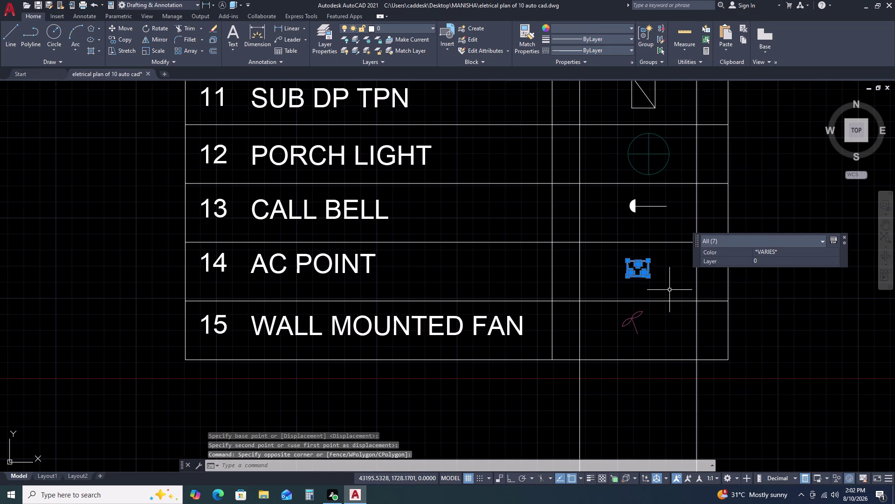
key(s)
text(C)
key(space)
click(638, 272)
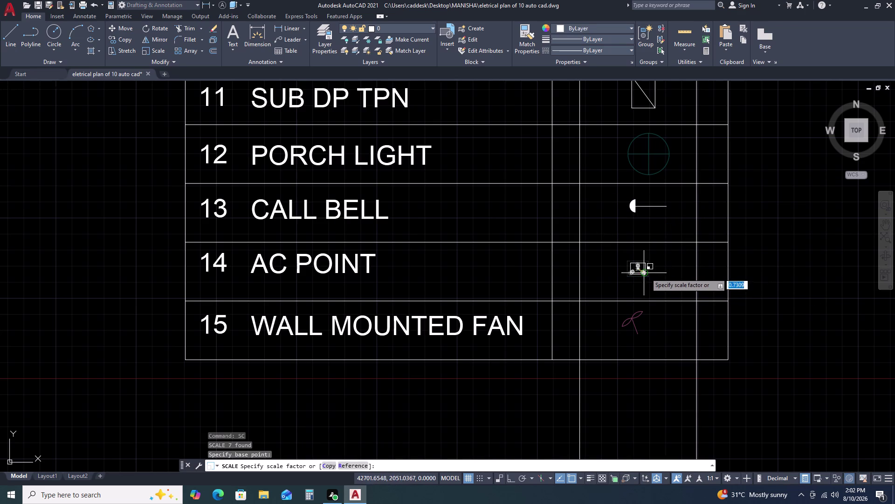
click(657, 276)
click(647, 310)
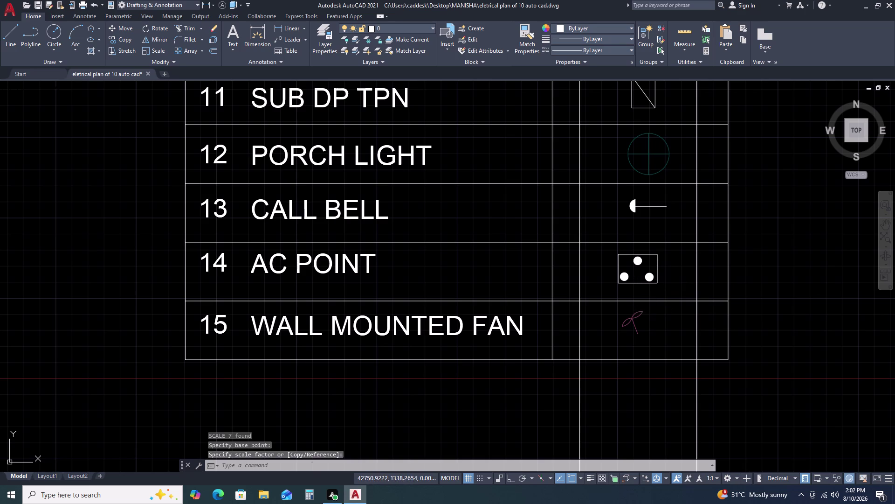
Enlarge the WALL MOUNTED FAN legend symbol with SCALE.
click(607, 333)
key(s)
text(C)
key(space)
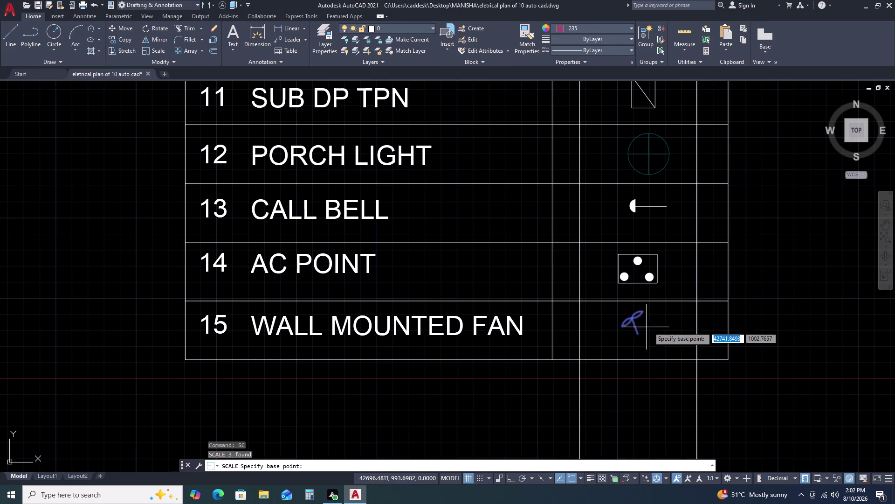
click(663, 319)
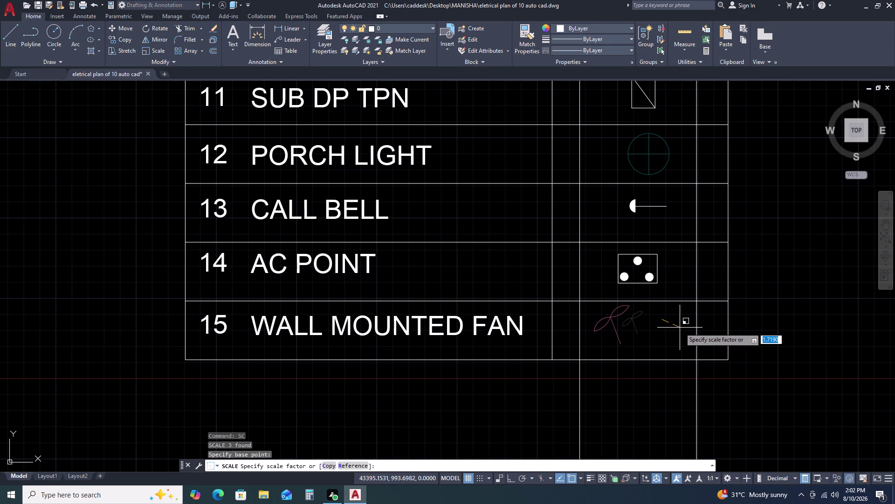
click(680, 327)
Move the resized fan symbol to the right within legend row 15.
click(567, 293)
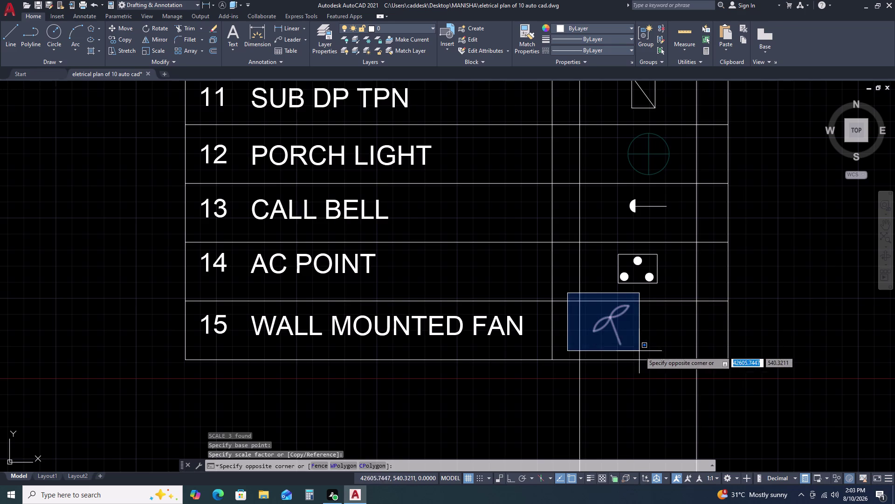
click(642, 351)
key(m)
key(space)
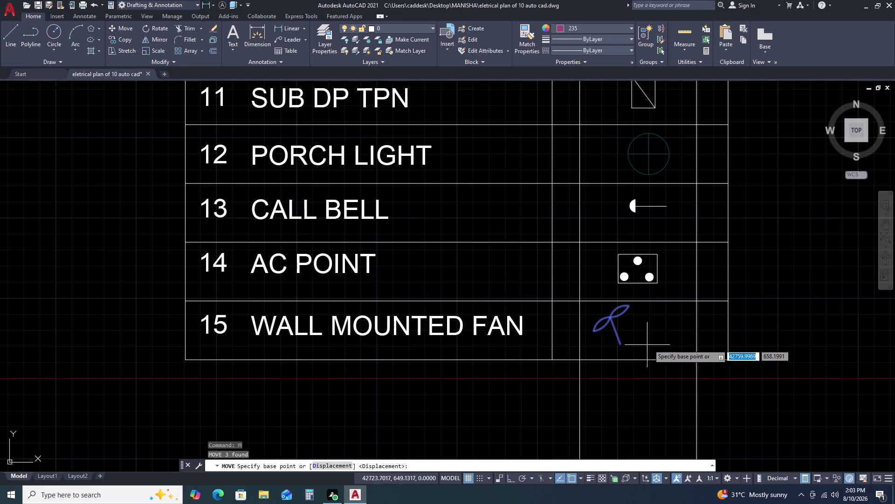
click(650, 344)
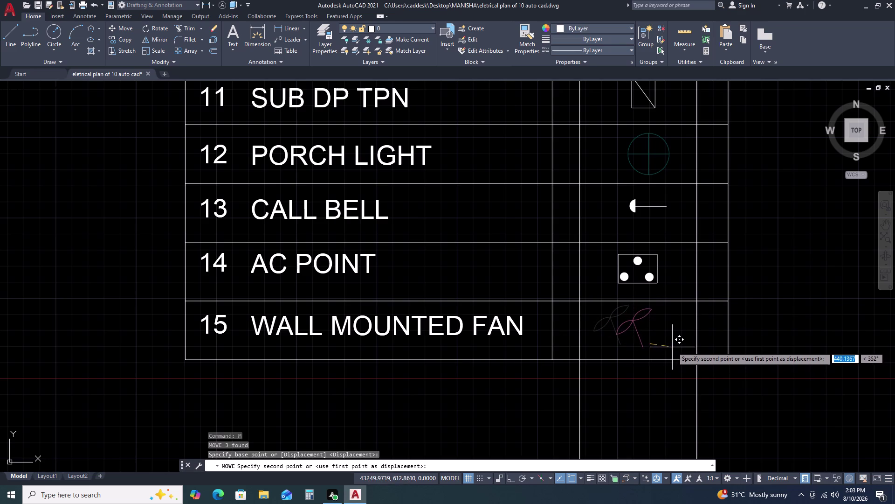
click(674, 345)
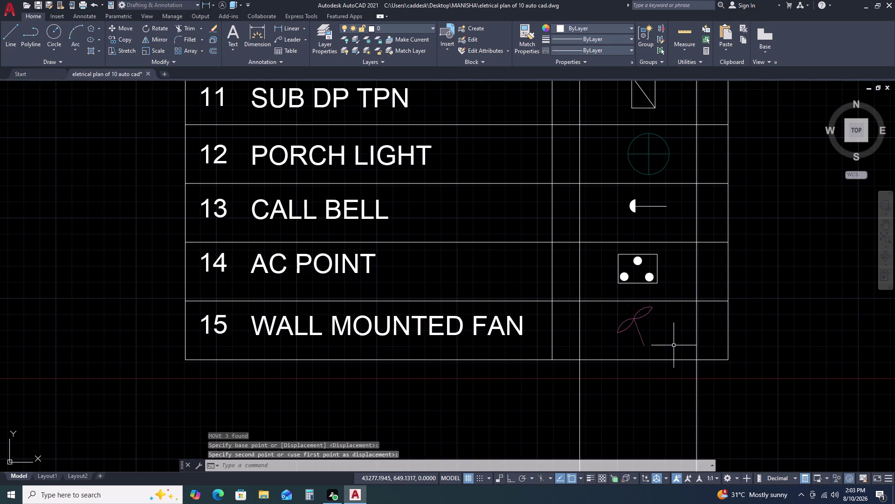
scroll(down, 3)
Window-select the two stray vertical lines below the legend and delete them.
click(745, 358)
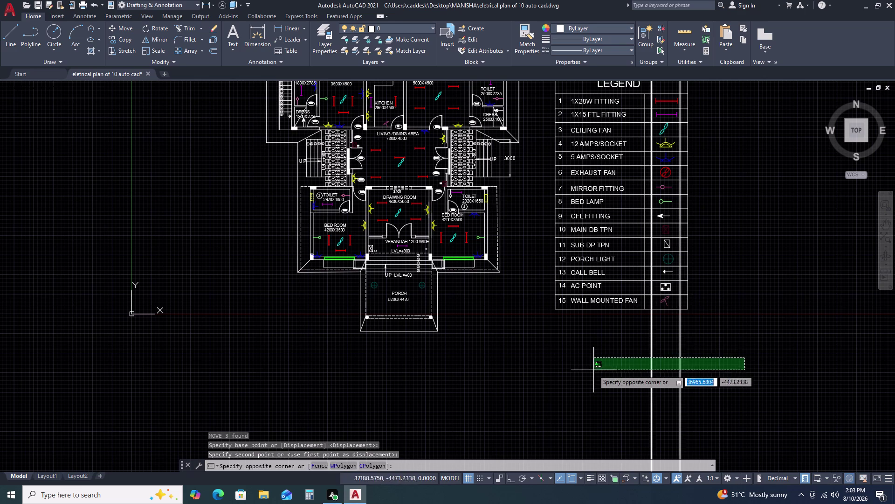
click(590, 373)
key(Delete)
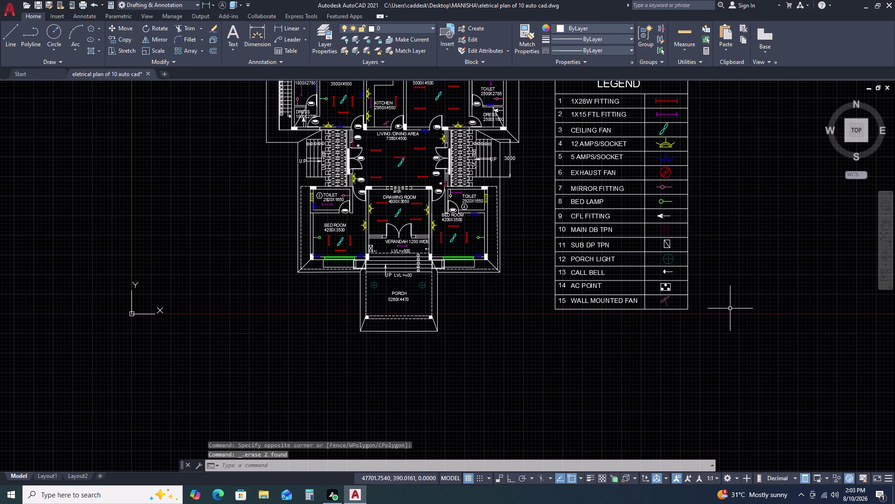
scroll(down, 3)
scroll(up, 3)
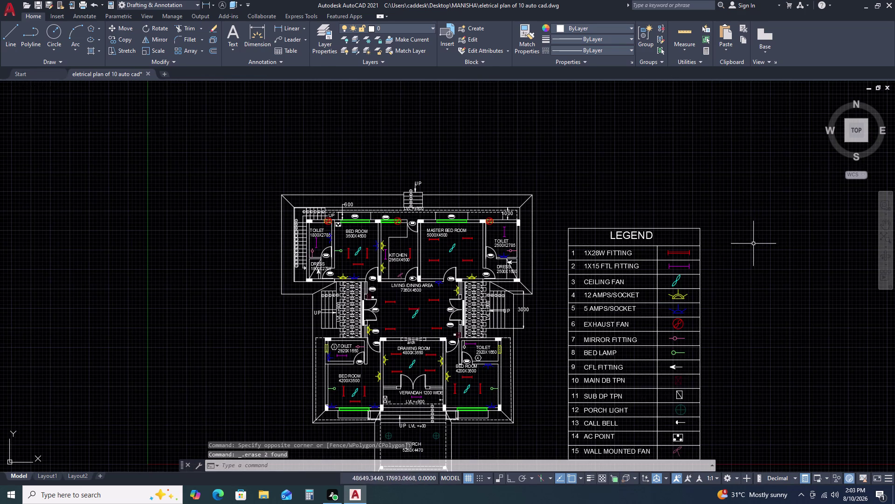
scroll(down, 3)
middle_drag(771, 285, 718, 209)
scroll(up, 3)
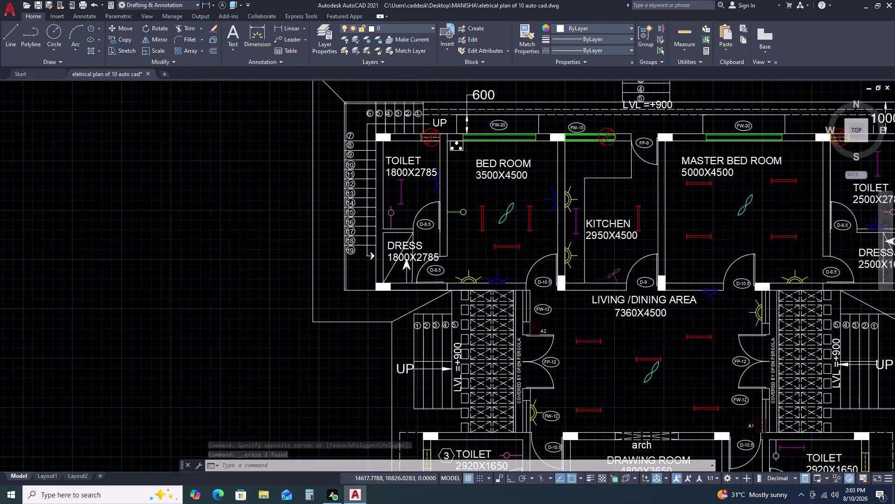
scroll(up, 3)
scroll(down, 3)
middle_drag(635, 203, 541, 126)
scroll(down, 3)
Start a linear dimension (DLI) along the bedroom window, then cancel it.
key(d)
key(l)
key(i)
key(space)
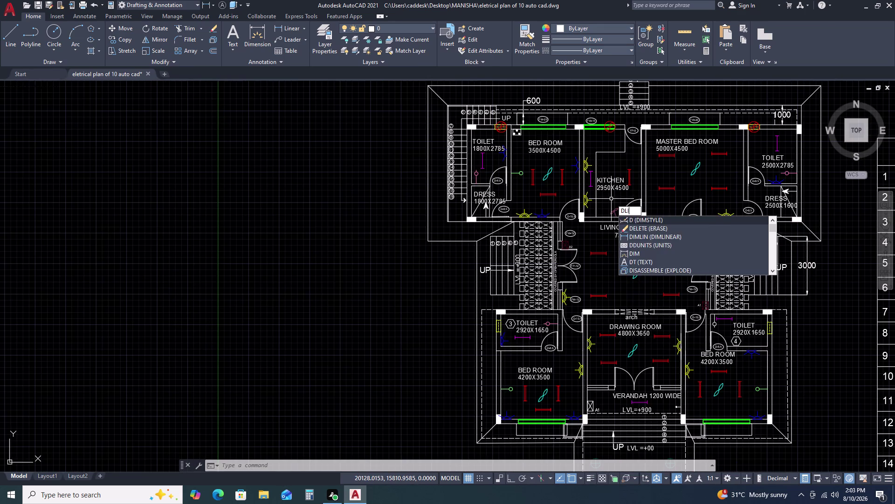
scroll(up, 3)
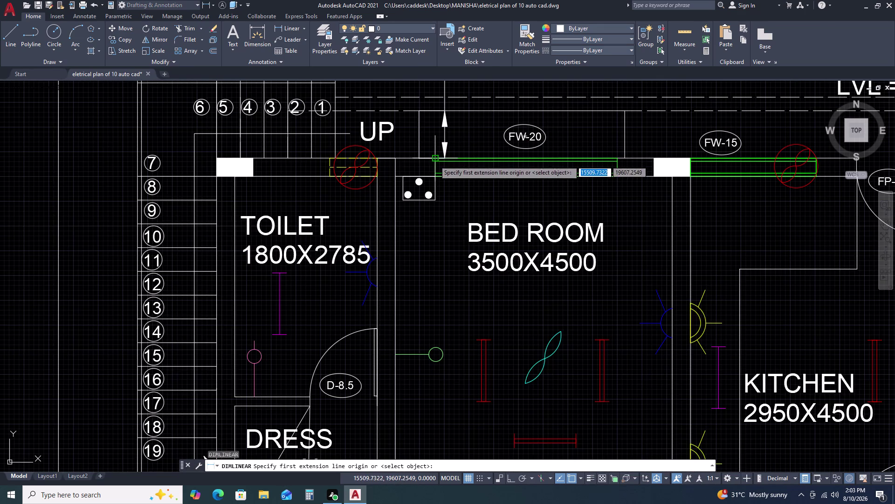
click(435, 160)
click(619, 157)
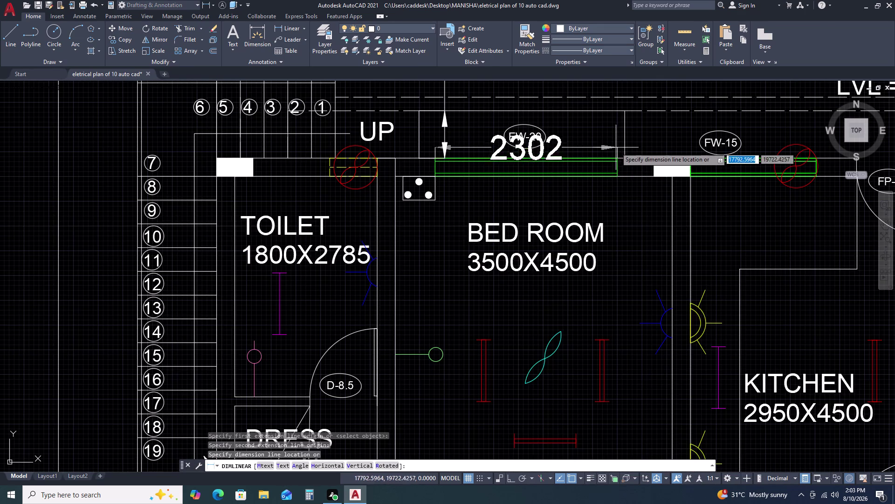
key(Escape)
Pan and zoom to bring the whole floor plan and legend into view.
scroll(down, 3)
scroll(up, 3)
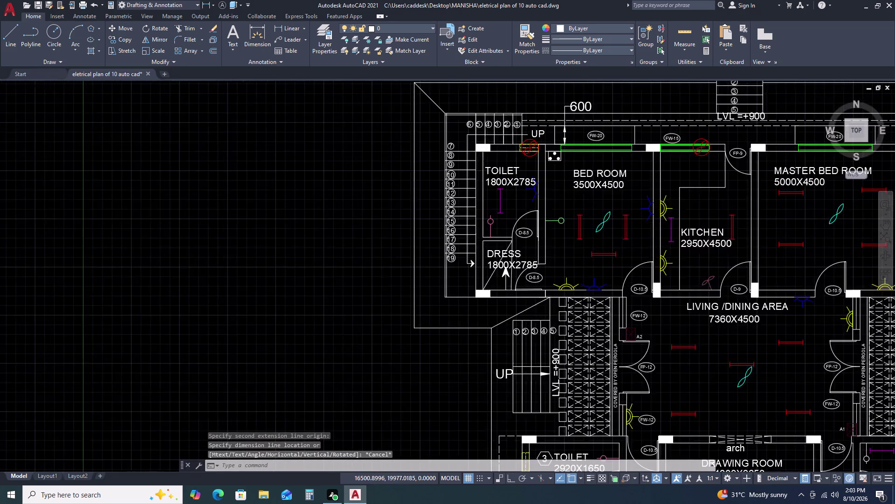
scroll(up, 3)
scroll(down, 3)
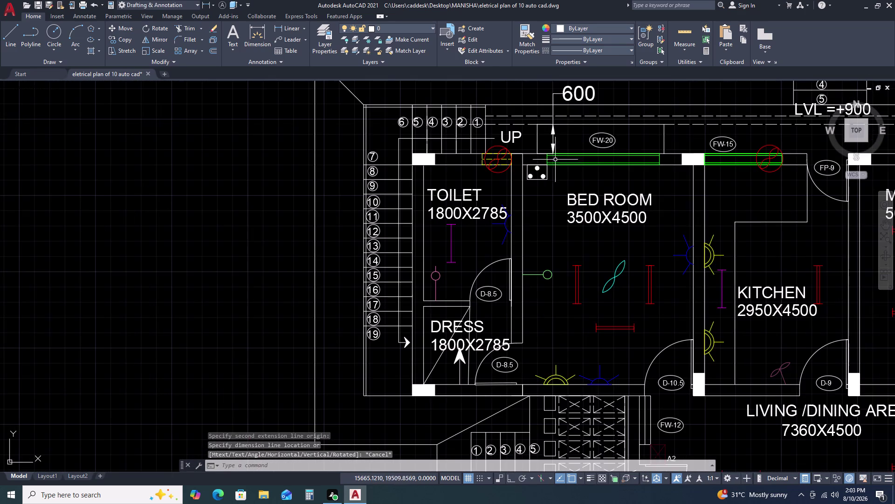
scroll(up, 3)
scroll(up, 3)
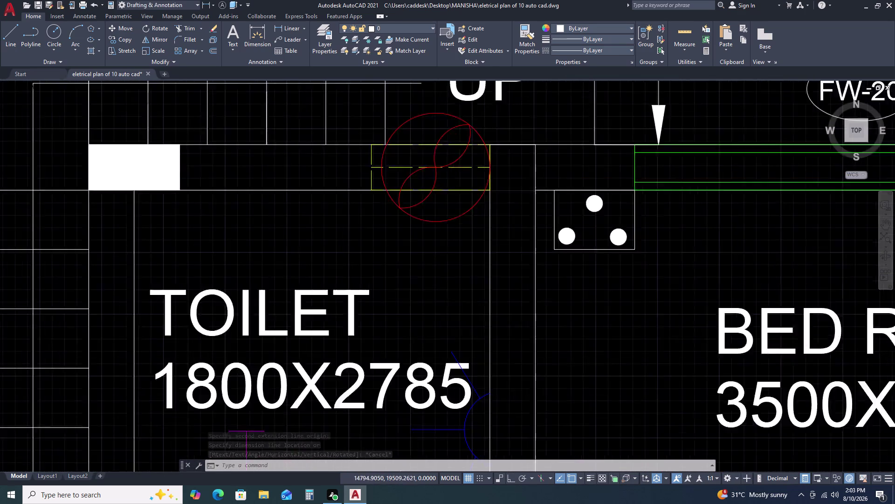
scroll(down, 3)
scroll(down, 3)
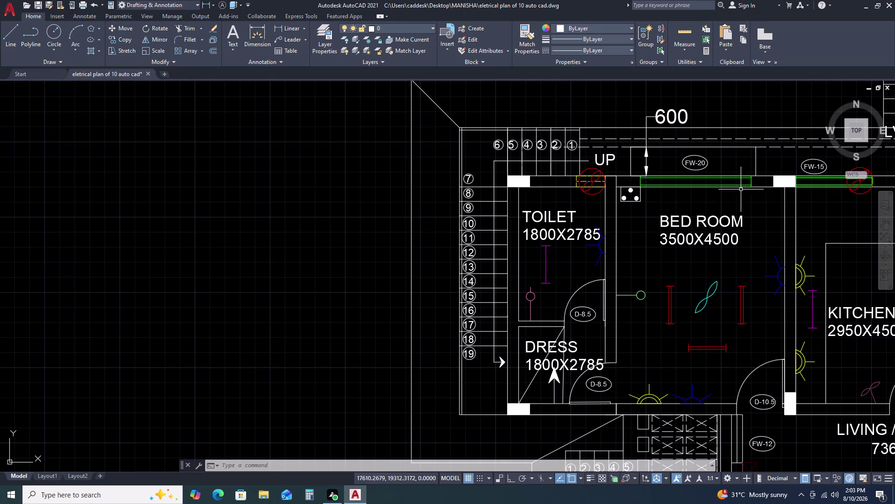
scroll(down, 3)
middle_drag(715, 217, 639, 124)
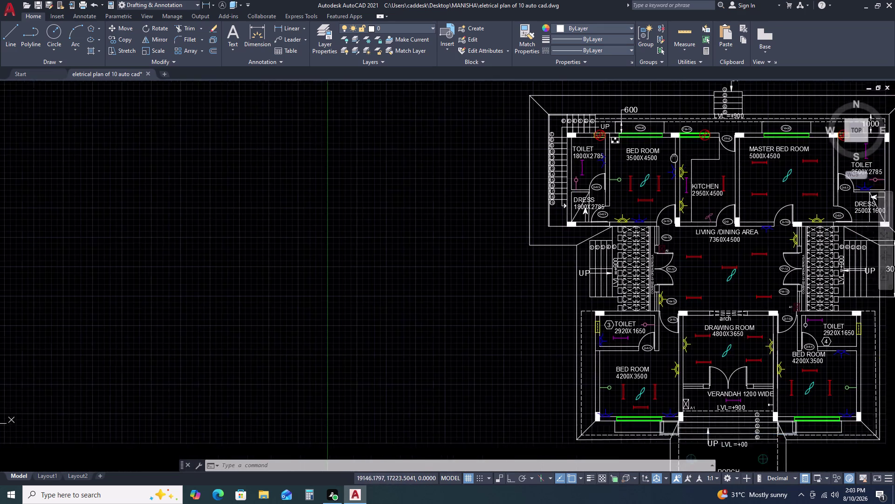
middle_drag(727, 133, 574, 198)
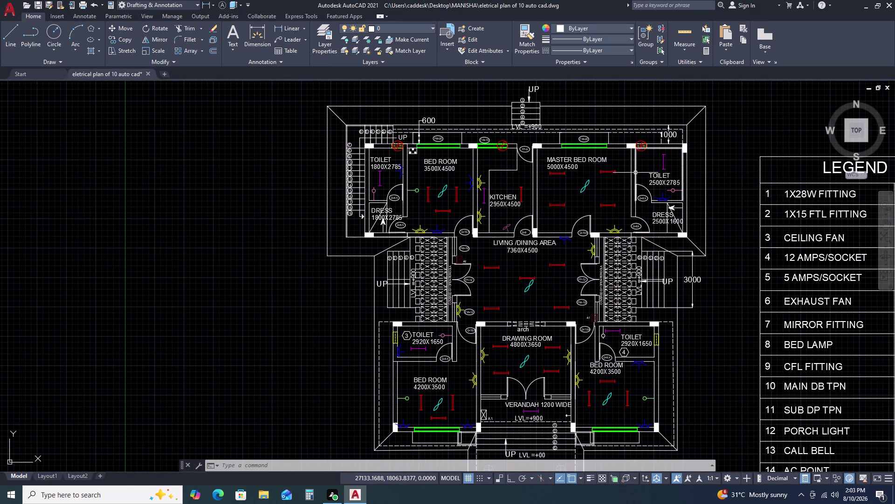
scroll(up, 3)
scroll(up, 3)
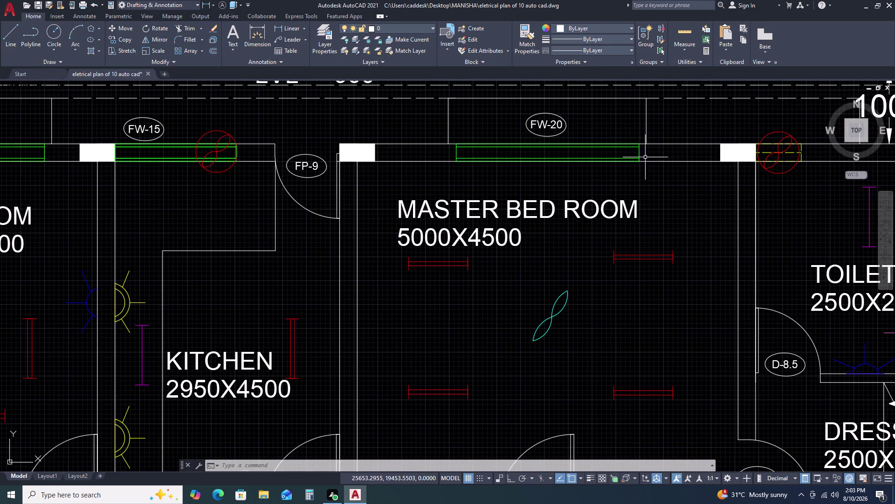
scroll(down, 3)
scroll(down, 3)
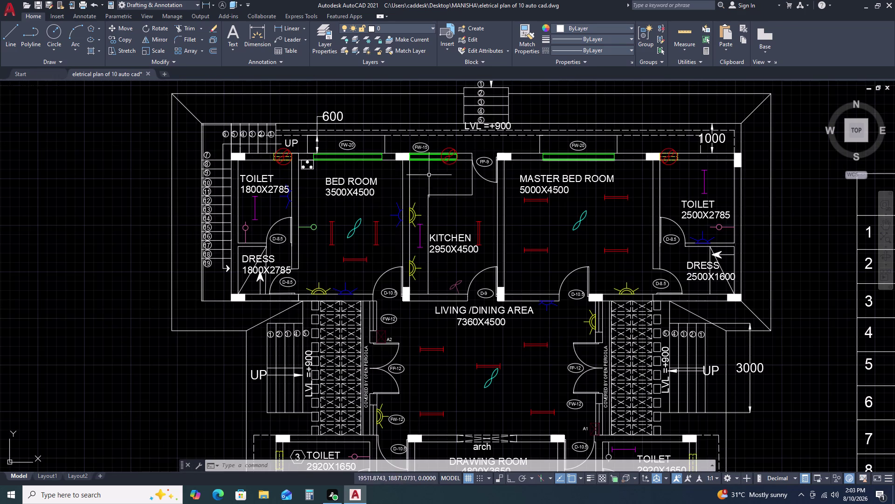
scroll(up, 3)
scroll(up, 3)
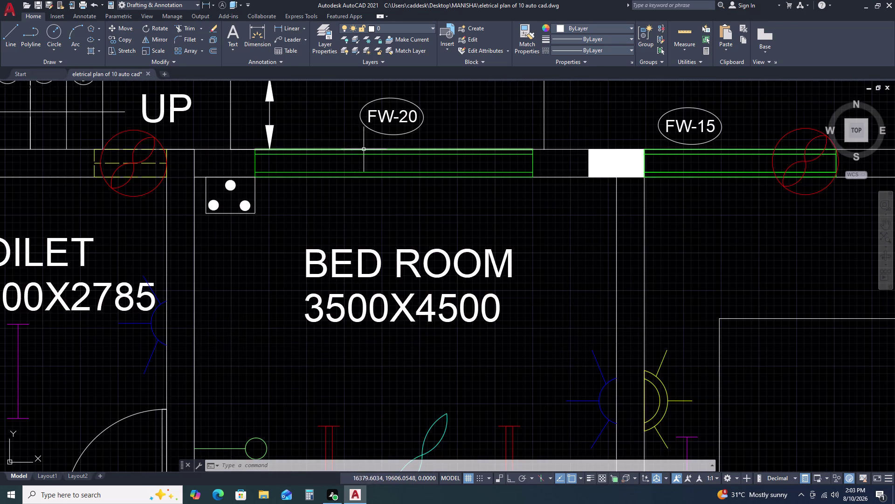
scroll(down, 3)
scroll(up, 3)
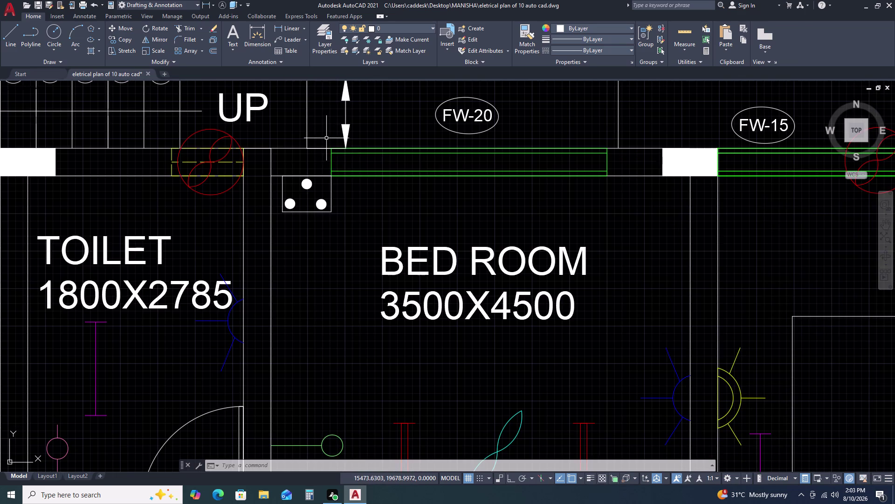
Select the six FW-20 window lines and start a copy, then cancel it.
click(327, 138)
click(621, 183)
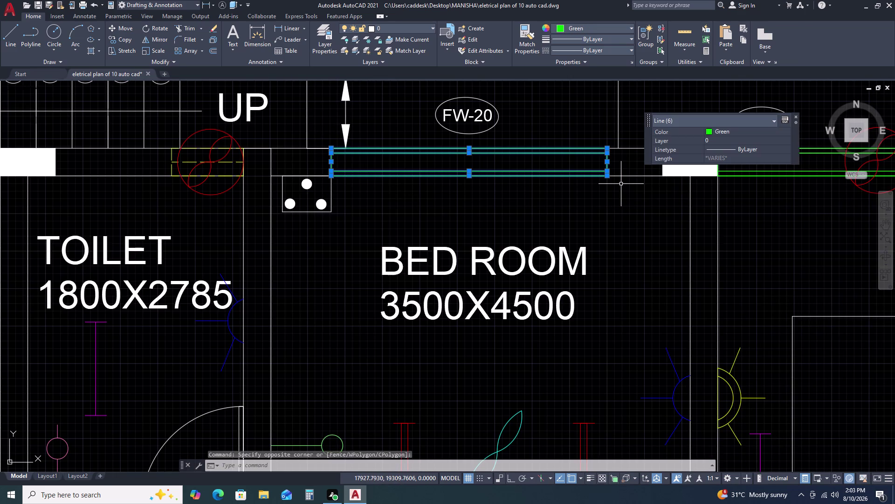
key(c)
key(o)
key(space)
click(562, 179)
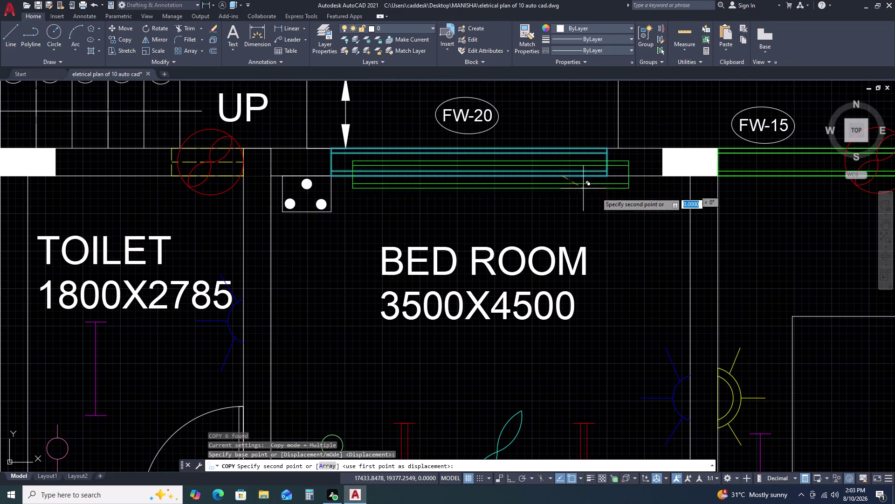
scroll(down, 3)
scroll(down, 3)
scroll(up, 3)
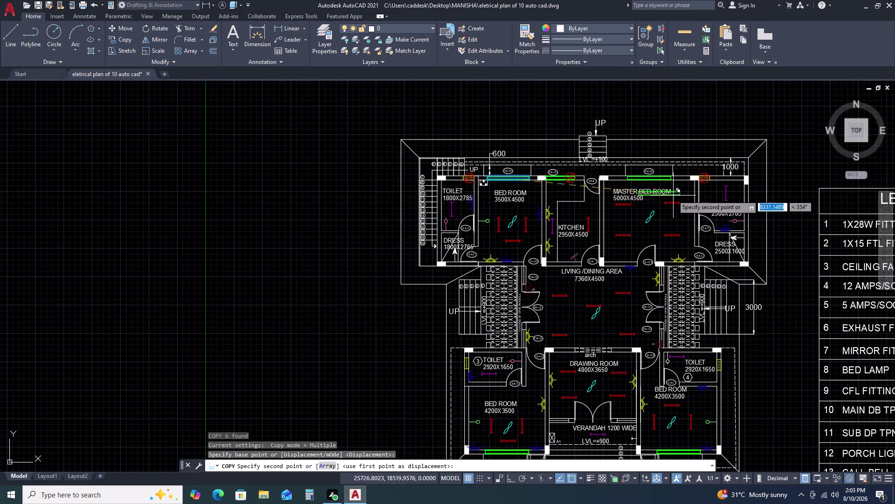
scroll(up, 3)
scroll(down, 3)
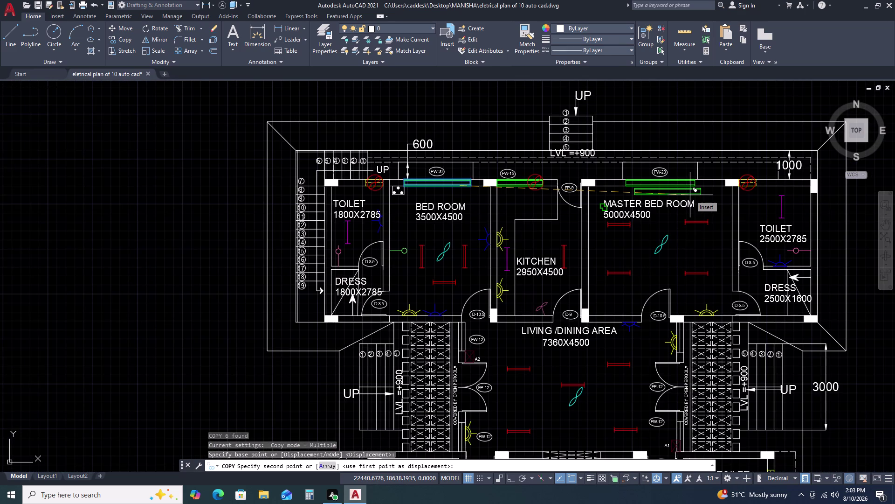
key(Escape)
scroll(up, 3)
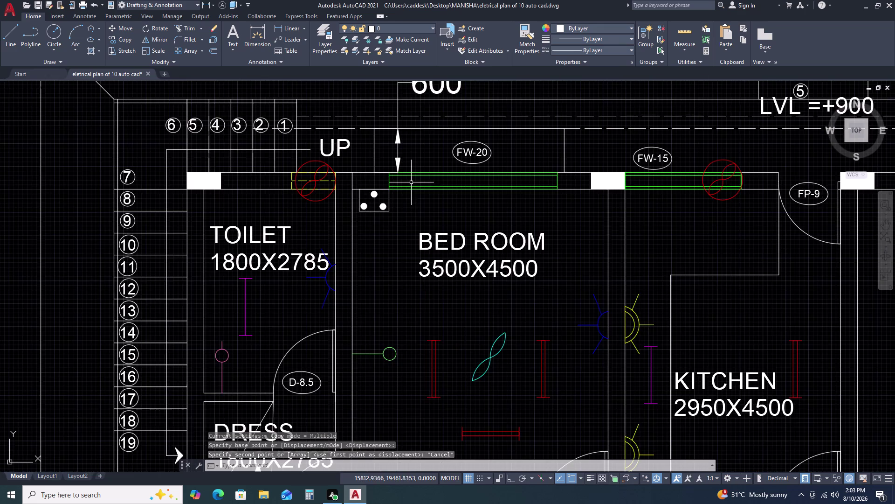
scroll(up, 3)
Draw a 2000-unit horizontal line below the FW-20 window with Ortho on.
text(L)
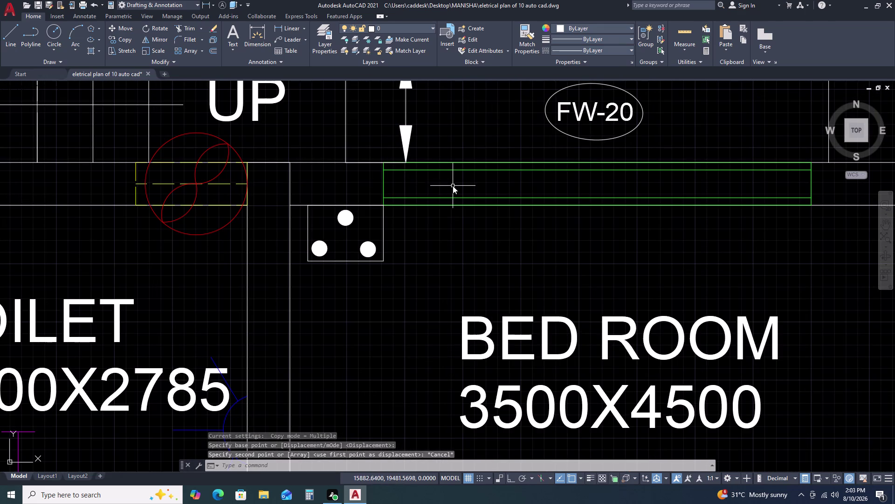
key(space)
click(433, 235)
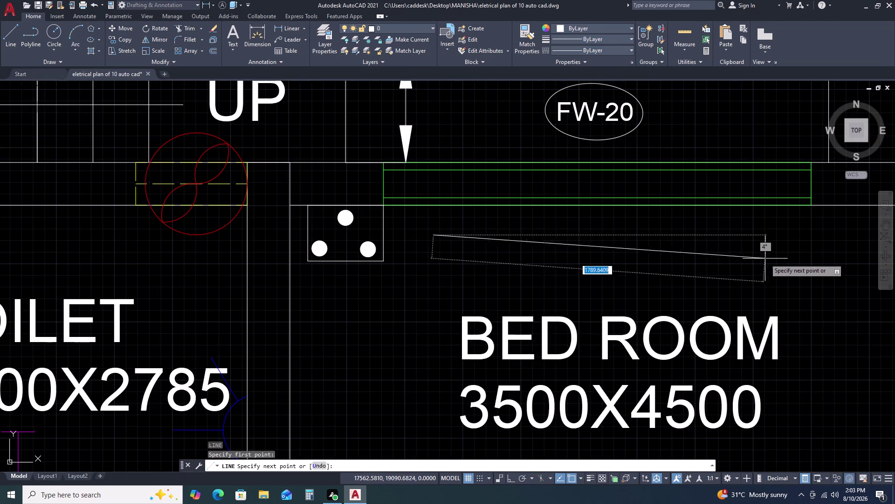
key(F8)
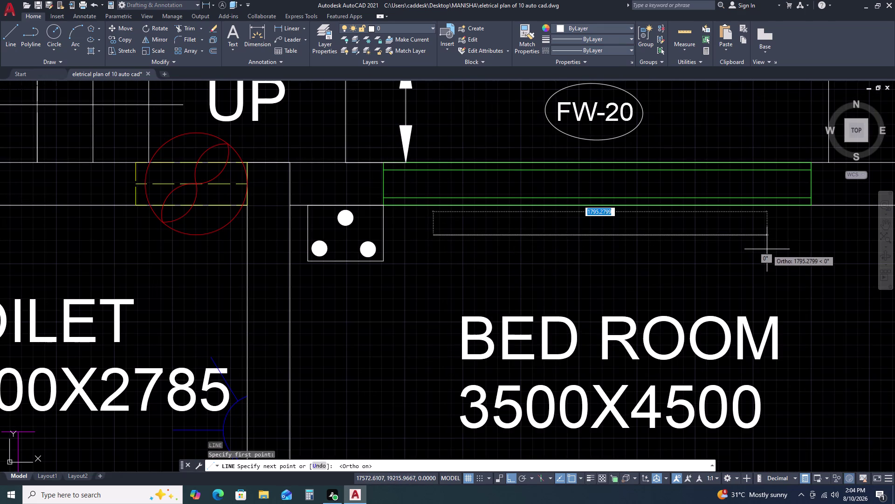
text(20)
key(0)
key(0)
key(space)
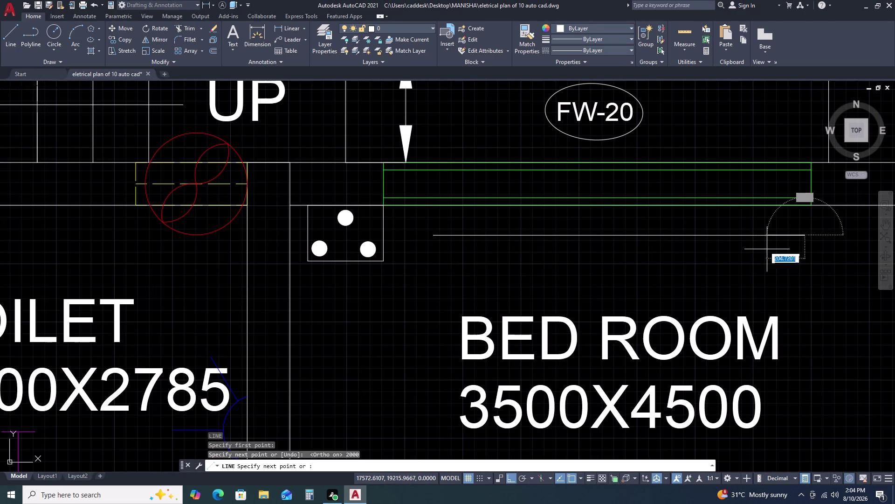
scroll(down, 3)
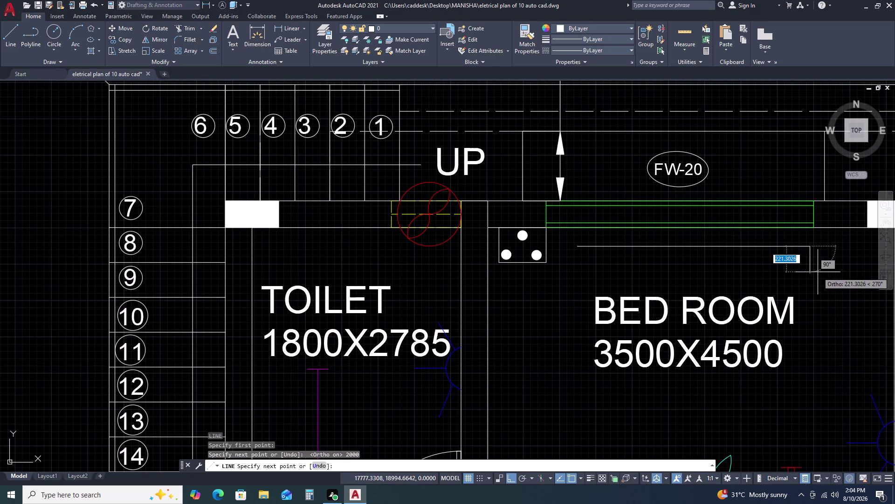
Move the loose white line from below the wall into the bedroom FW-20 window opening.
key(Escape)
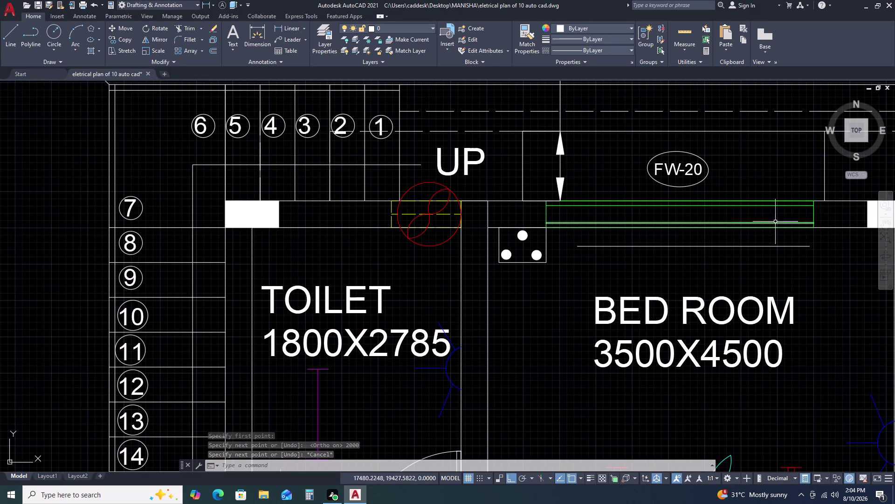
double_click(542, 197)
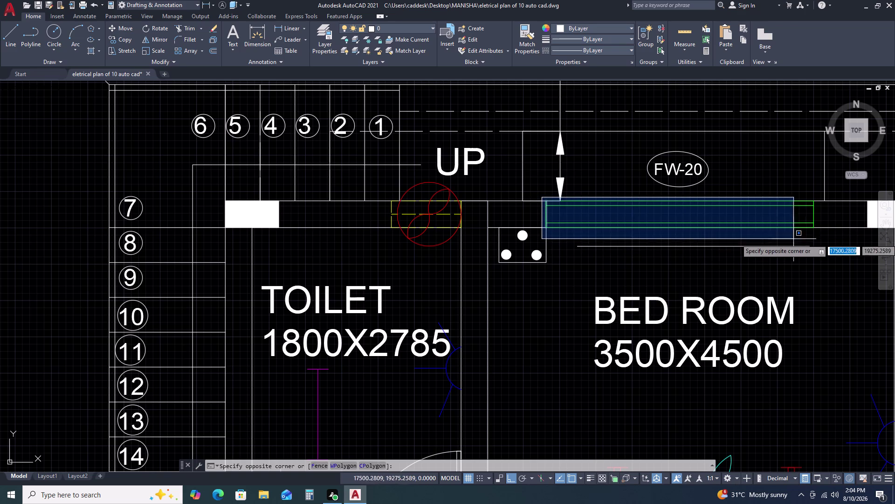
click(831, 238)
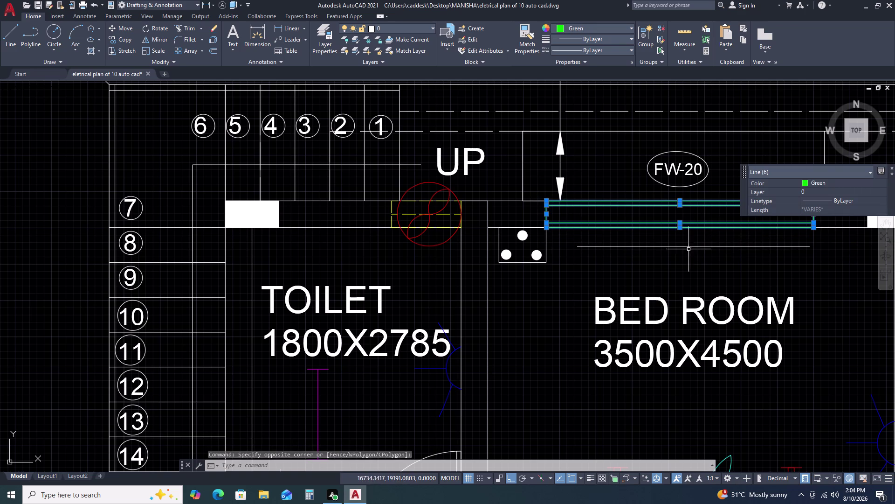
key(Escape)
drag(616, 238, 612, 243)
click(596, 257)
text(M)
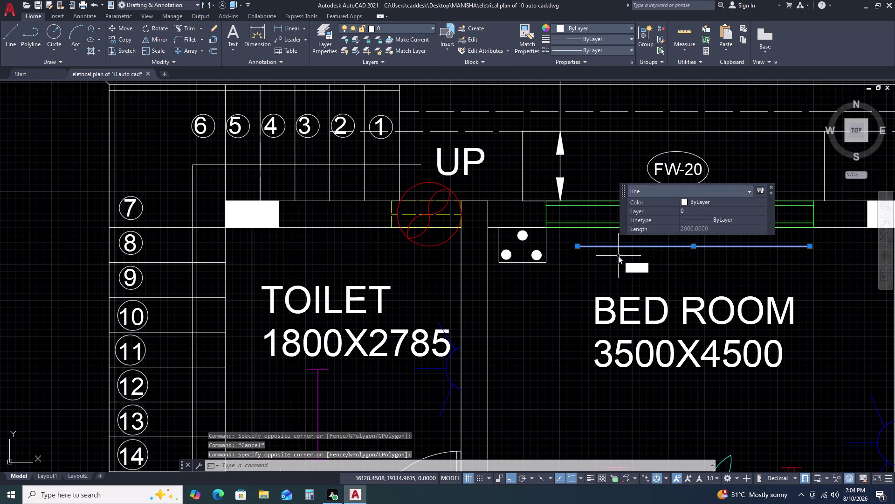
key(space)
click(579, 247)
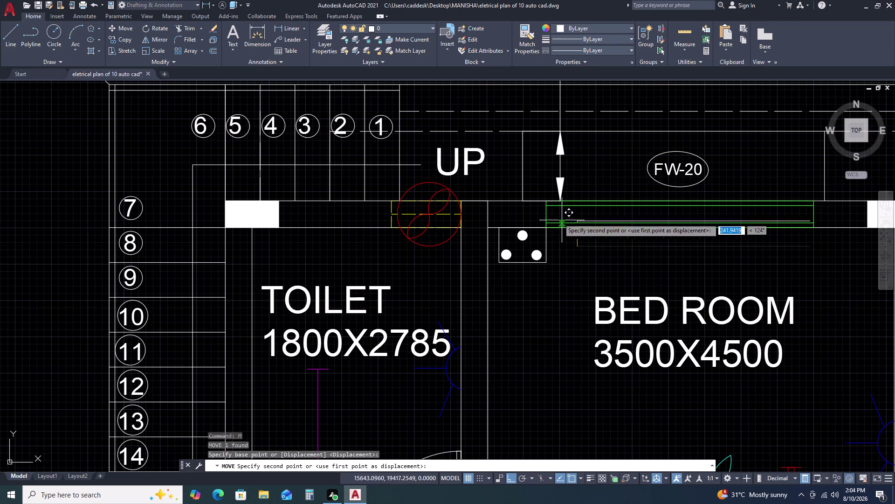
click(546, 212)
key(Escape)
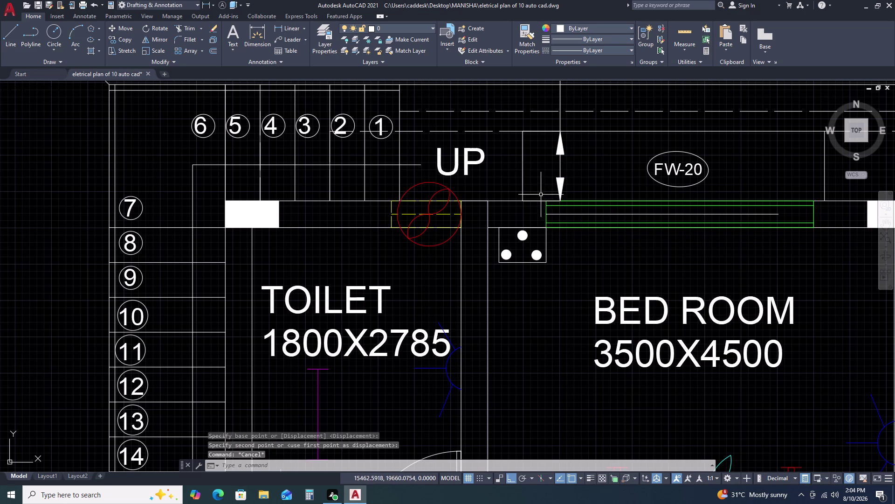
Select the FW-20 window lines except the centre line and start the SC scale command.
drag(541, 194, 542, 202)
click(823, 238)
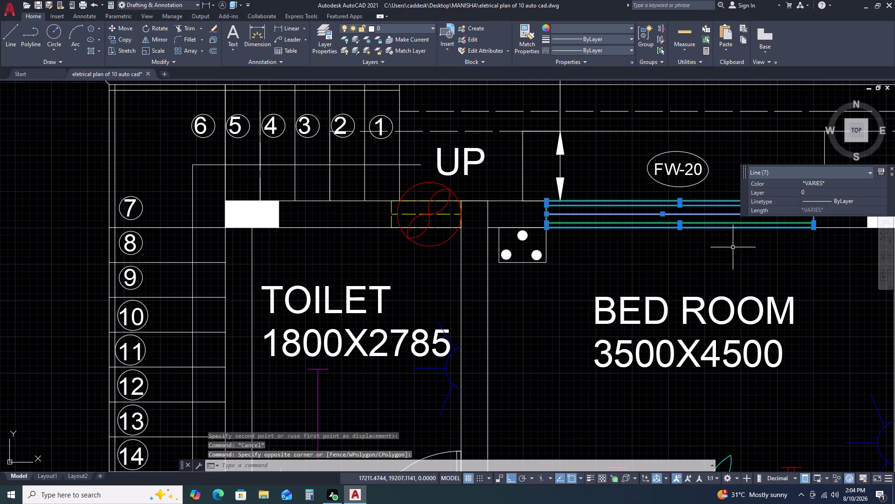
key(Escape)
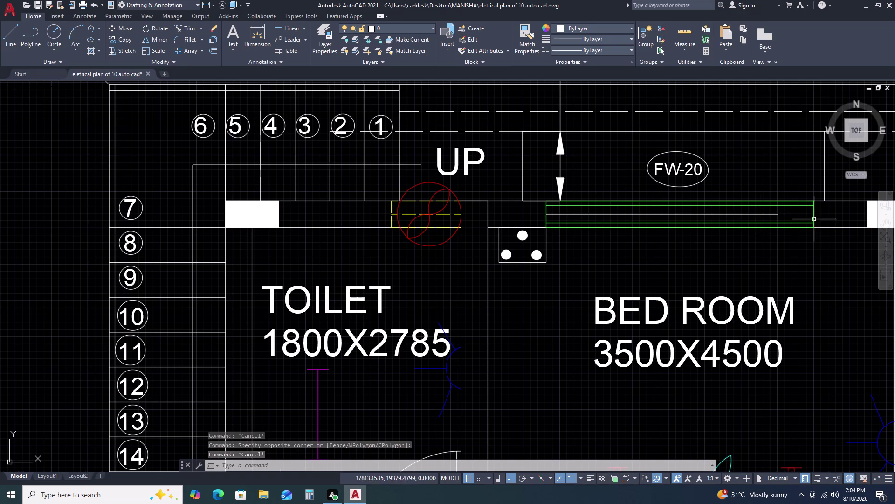
scroll(up, 3)
click(834, 210)
click(776, 243)
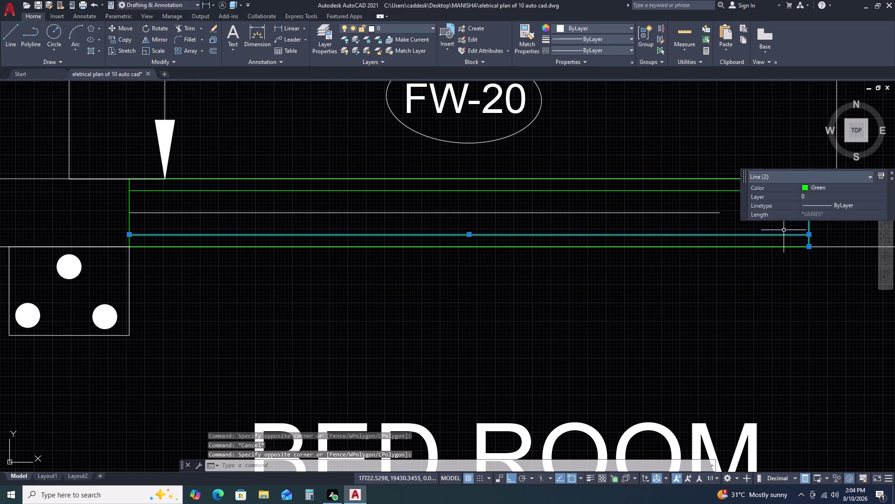
scroll(down, 3)
click(483, 204)
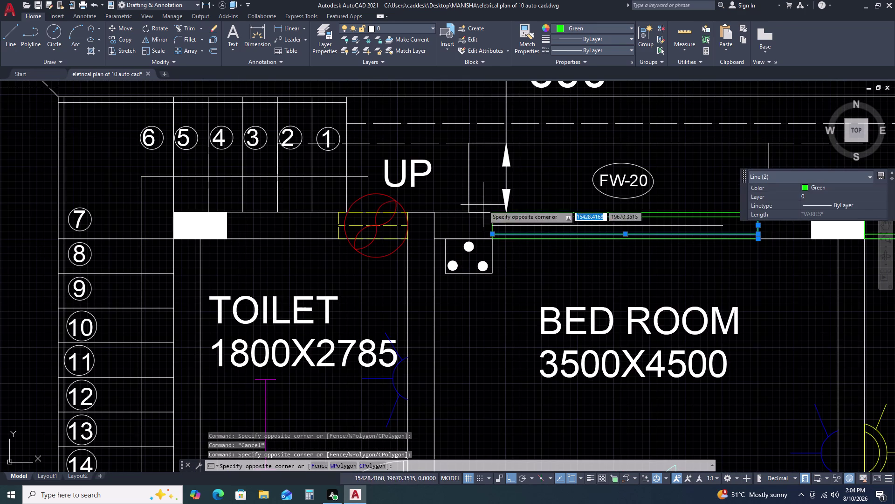
click(761, 256)
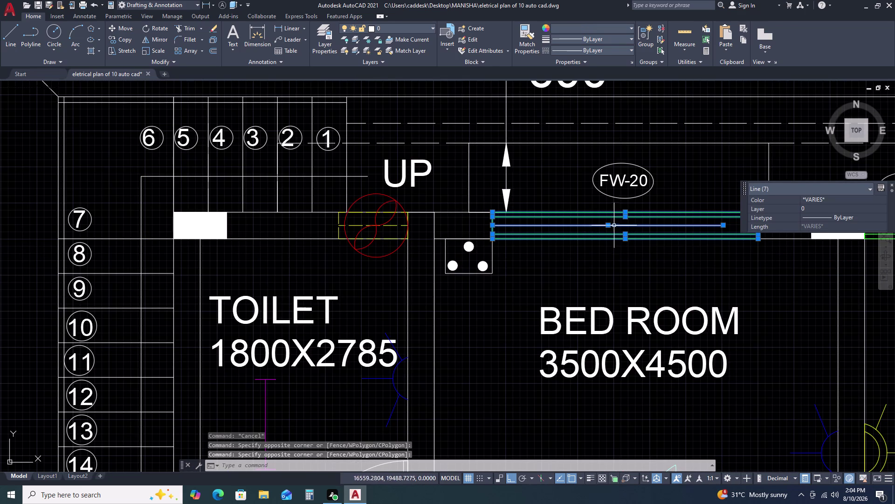
scroll(up, 3)
click(659, 213)
click(591, 240)
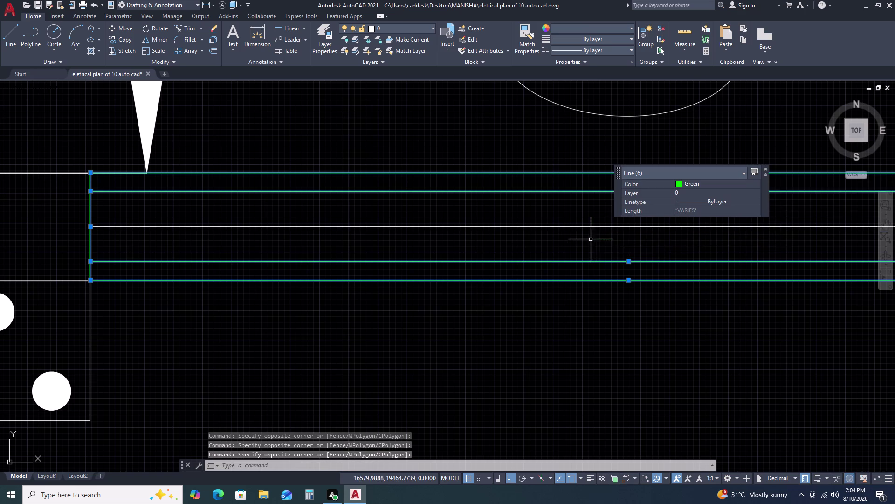
scroll(down, 3)
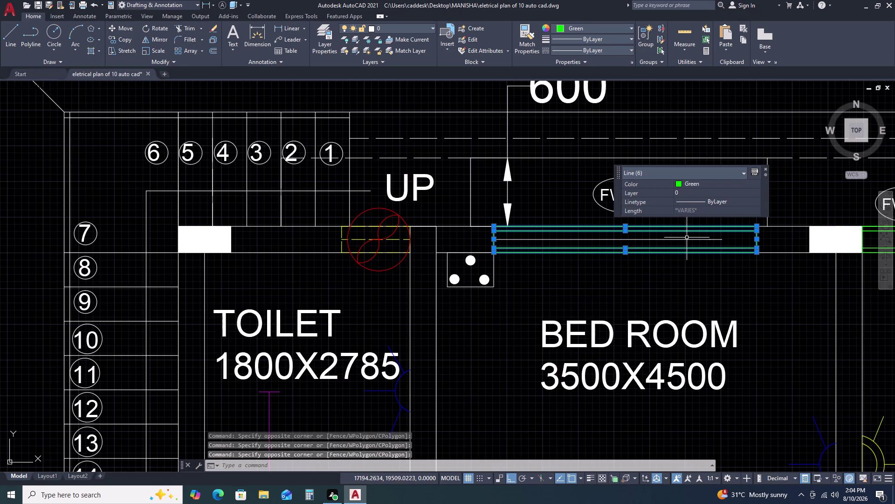
key(s)
key(c)
key(space)
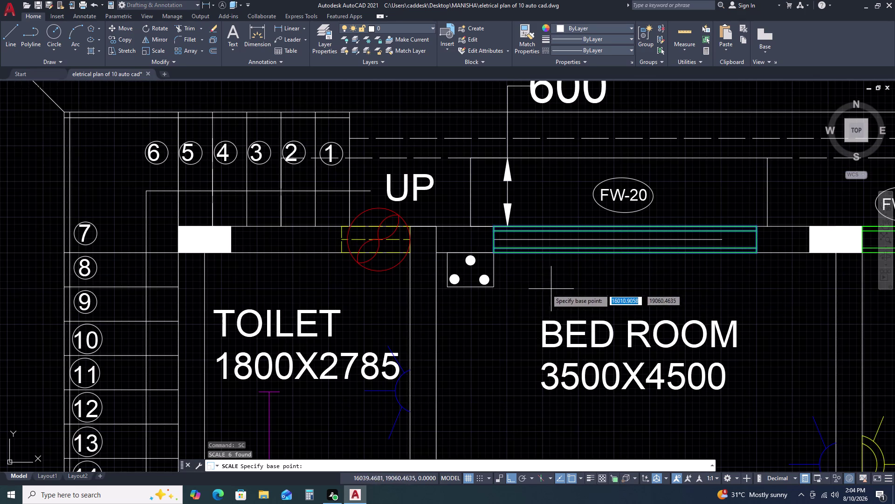
Scale the six window lines by reference from their left end to span the bedroom wall opening.
scroll(up, 3)
click(489, 249)
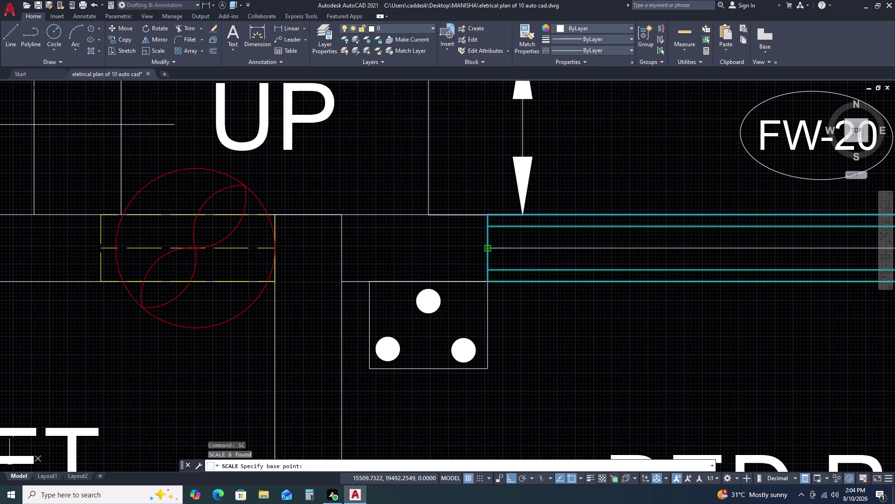
text(R)
key(space)
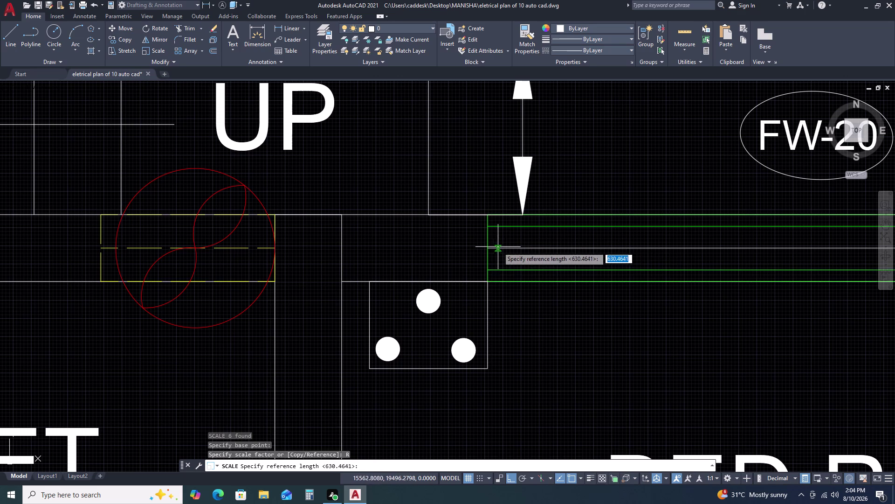
click(488, 248)
scroll(down, 3)
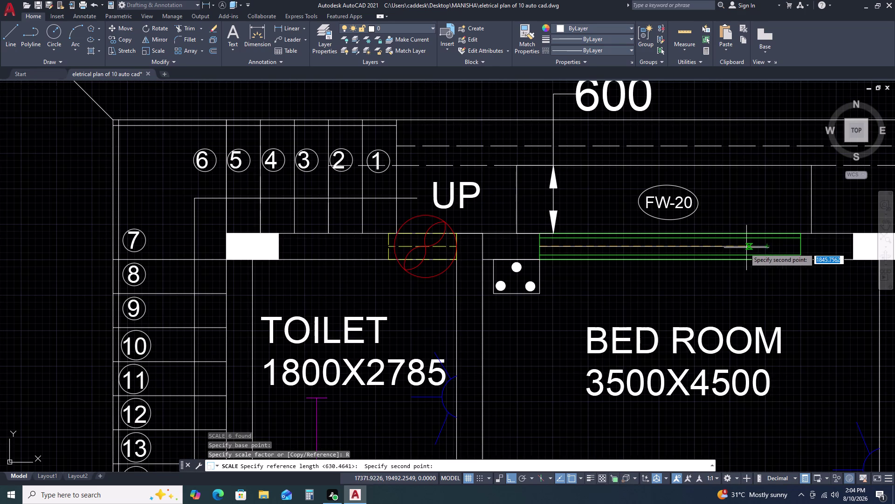
click(541, 248)
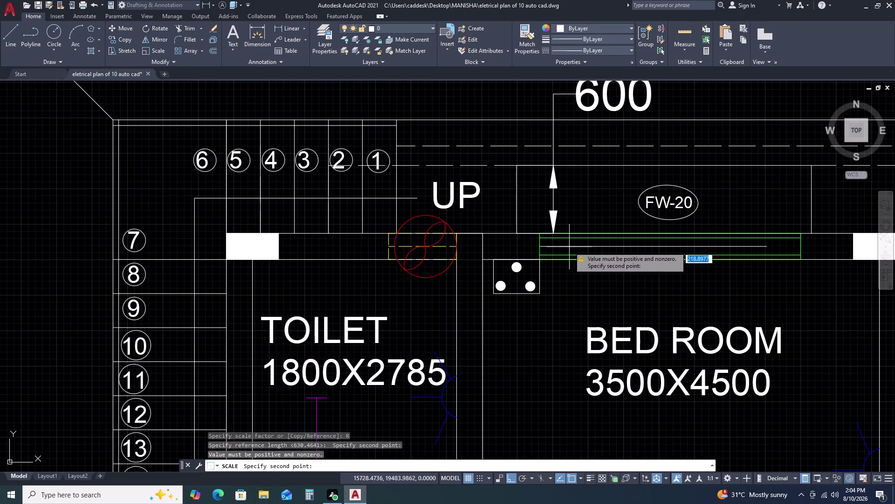
click(800, 248)
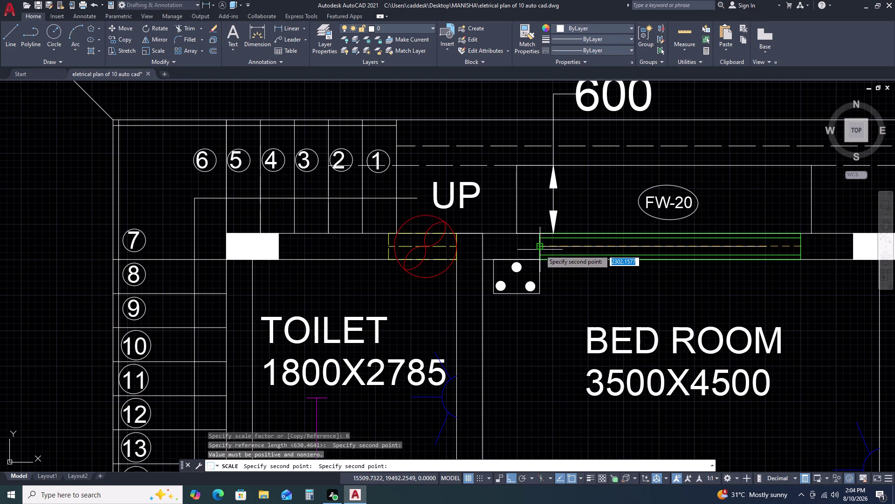
click(540, 249)
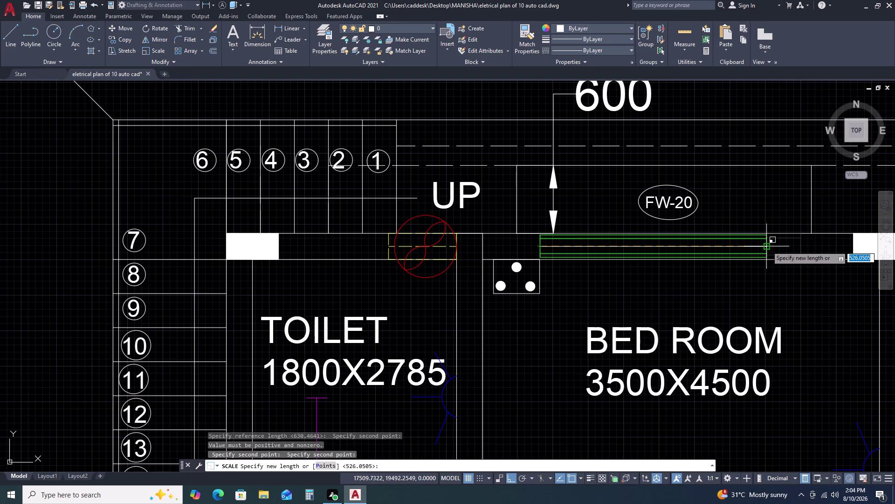
scroll(up, 3)
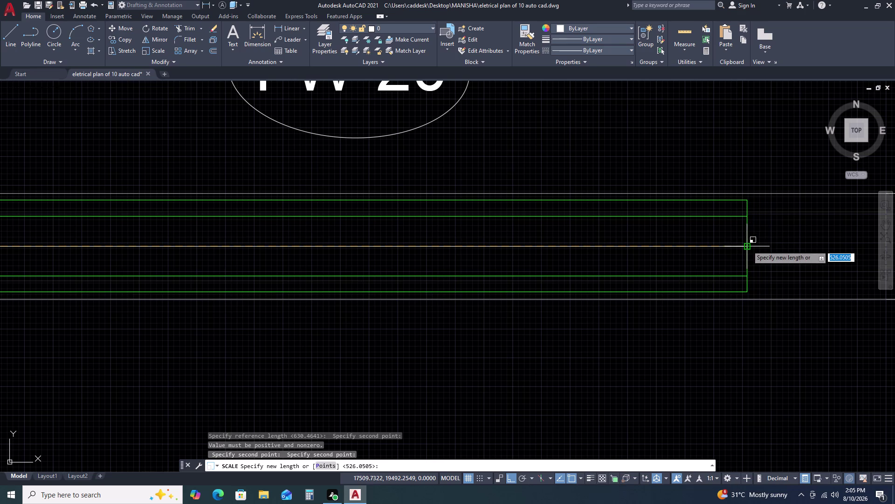
double_click(748, 245)
scroll(down, 3)
scroll(up, 3)
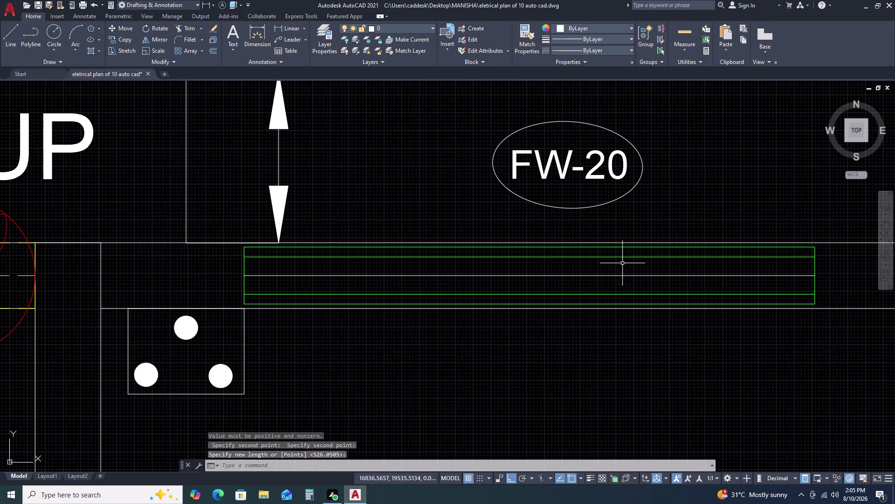
Try grip-stretching the lower and upper FW-20 window lines, then cancel.
scroll(down, 3)
scroll(up, 3)
click(665, 233)
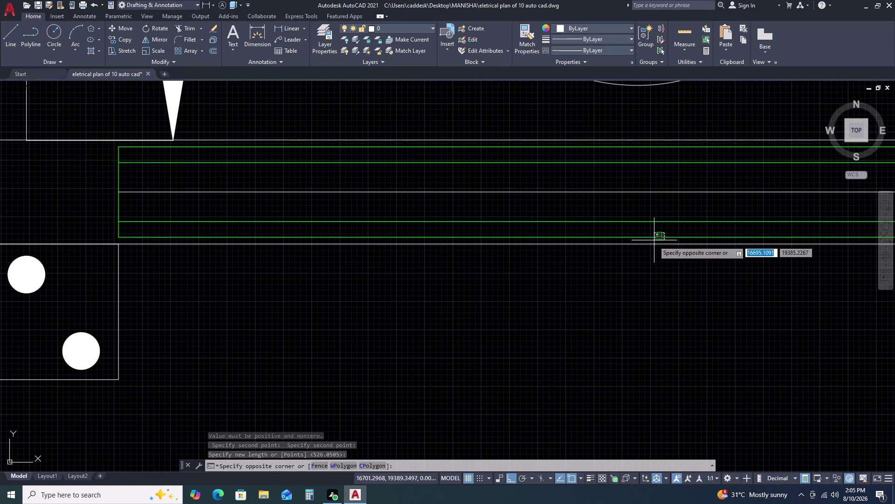
click(650, 242)
click(568, 234)
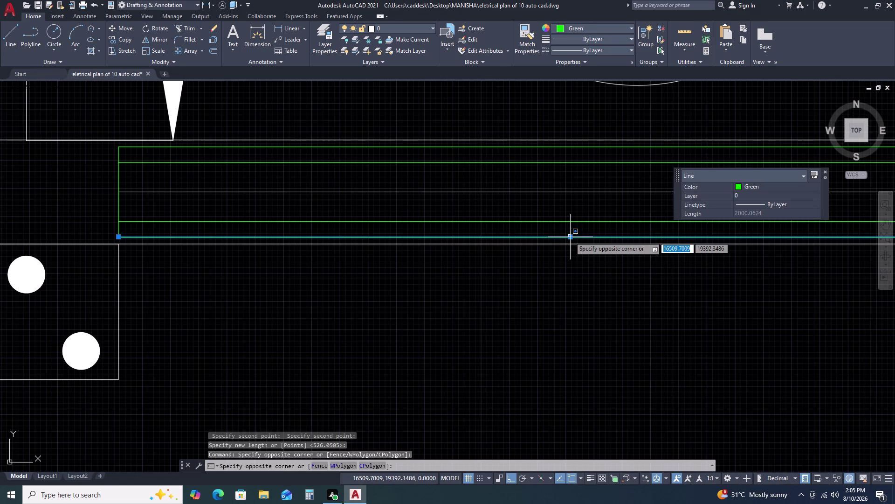
click(570, 237)
click(570, 237)
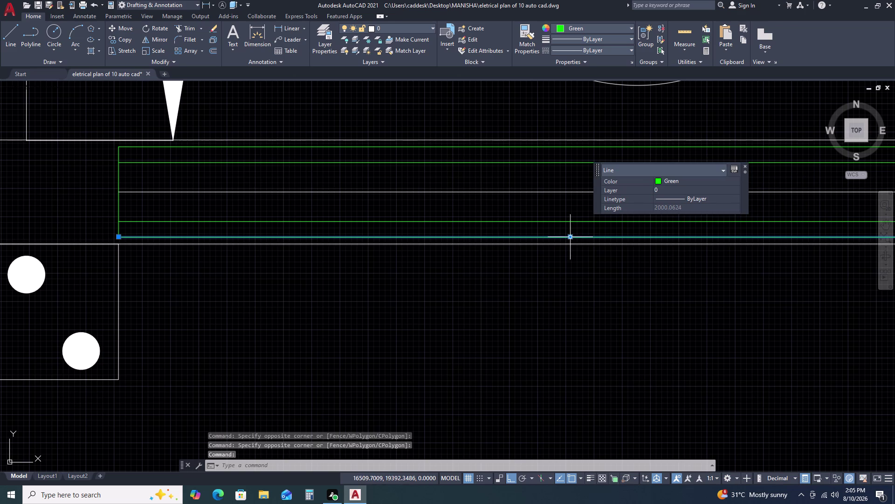
click(572, 238)
click(571, 241)
scroll(down, 3)
middle_drag(615, 231, 582, 256)
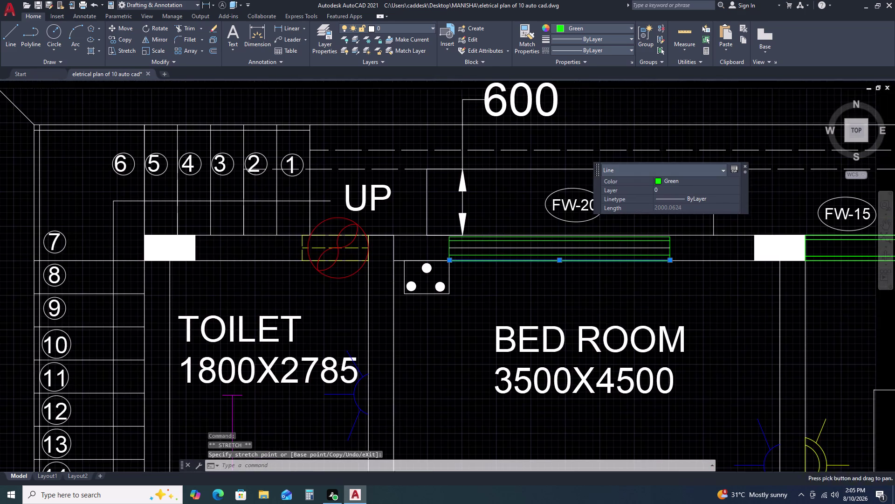
scroll(up, 3)
click(551, 225)
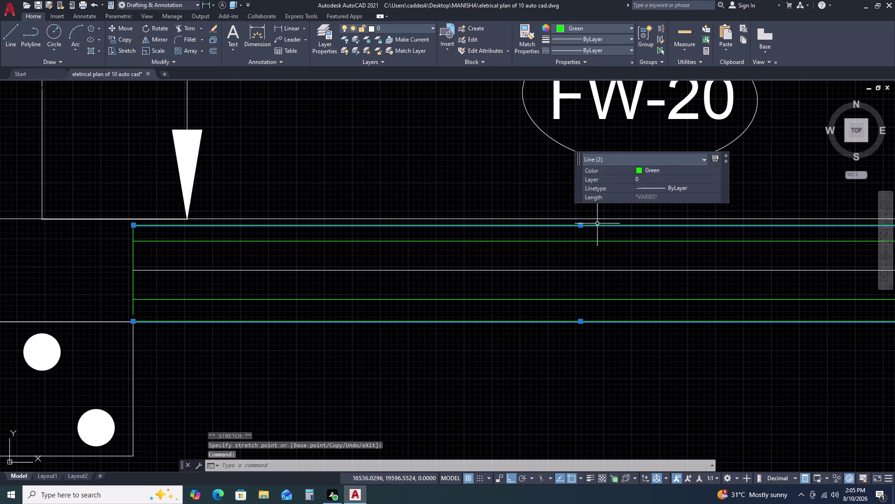
click(582, 224)
click(583, 220)
key(Escape)
scroll(down, 3)
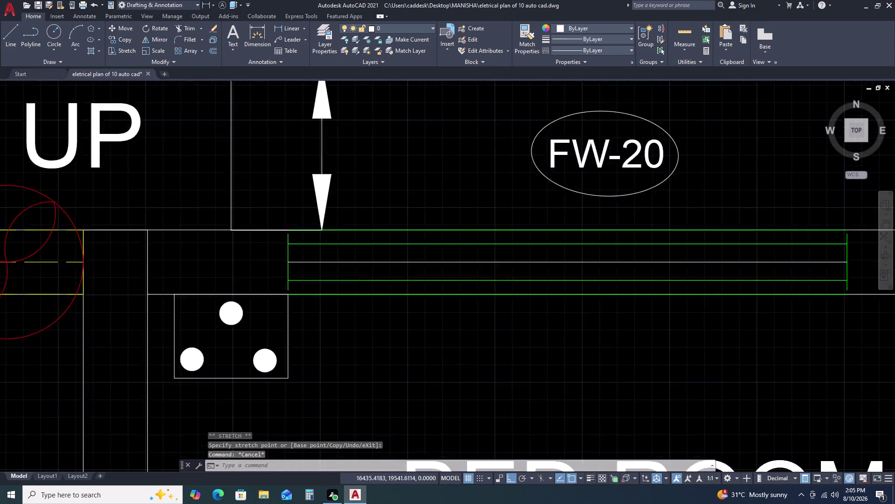
key(Escape)
key(Escape)
scroll(up, 3)
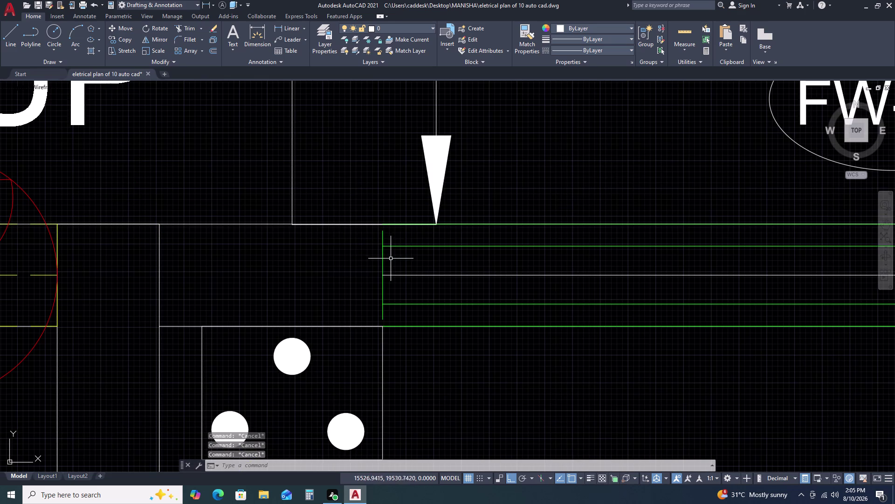
Use EXTEND to lengthen the green window lines to the right edge of the wall opening.
key(e)
key(x)
key(space)
click(384, 241)
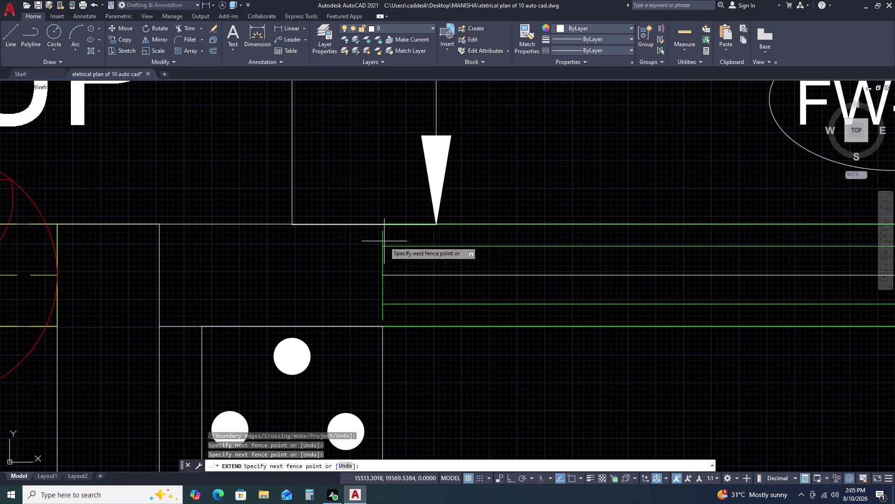
key(Escape)
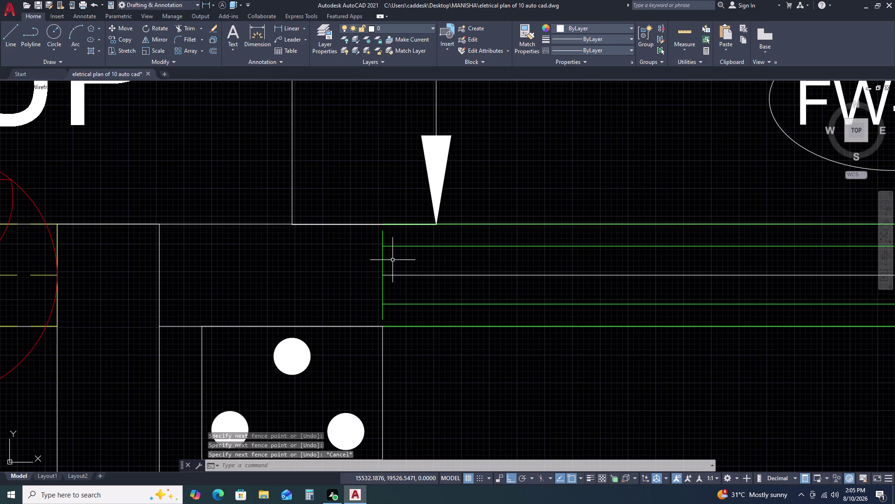
key(space)
click(392, 260)
click(361, 263)
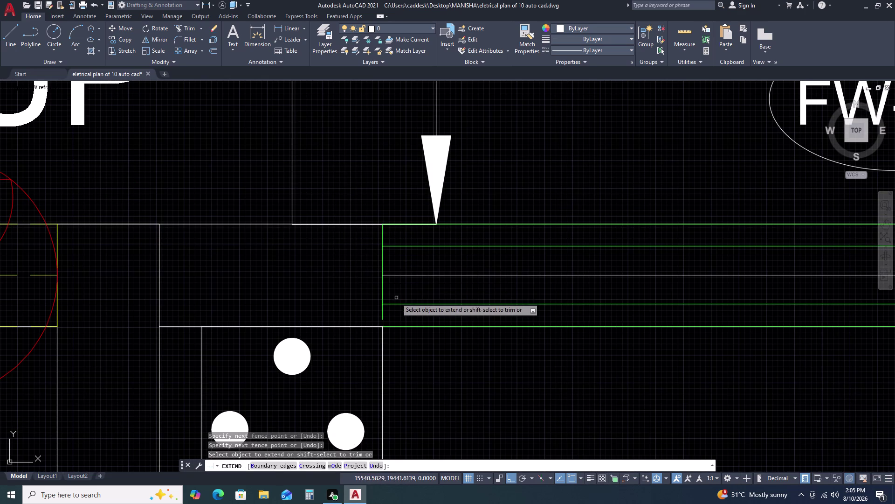
drag(396, 298, 389, 297)
click(364, 297)
key(Escape)
scroll(down, 3)
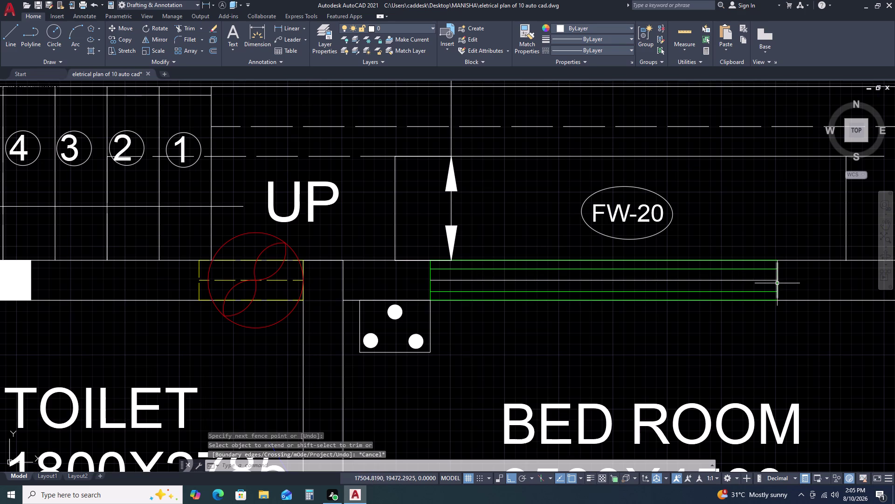
key(space)
scroll(up, 3)
click(777, 270)
click(721, 263)
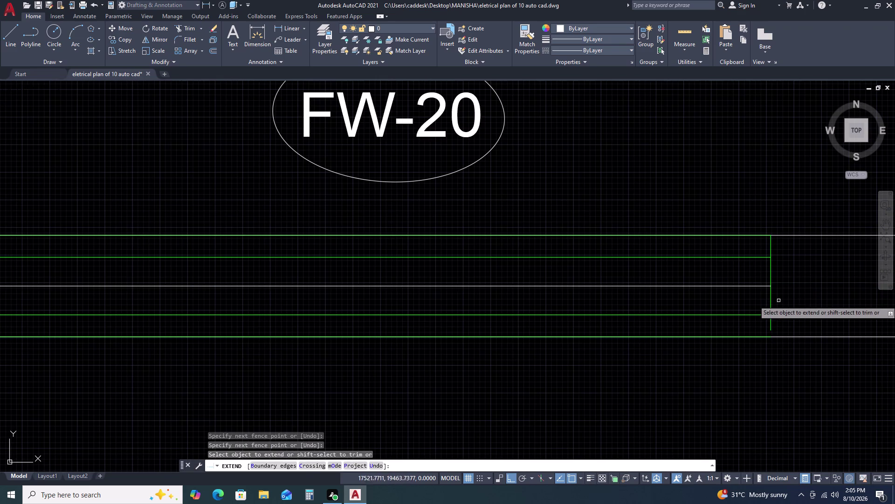
click(783, 295)
click(731, 311)
key(Escape)
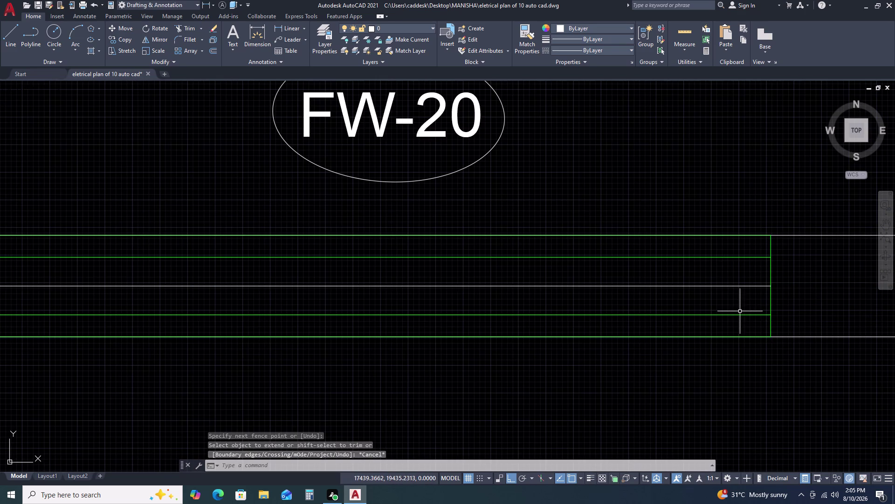
Cancel property matching and delete the stray white middle line from the bedroom window.
key(m)
key(a)
key(space)
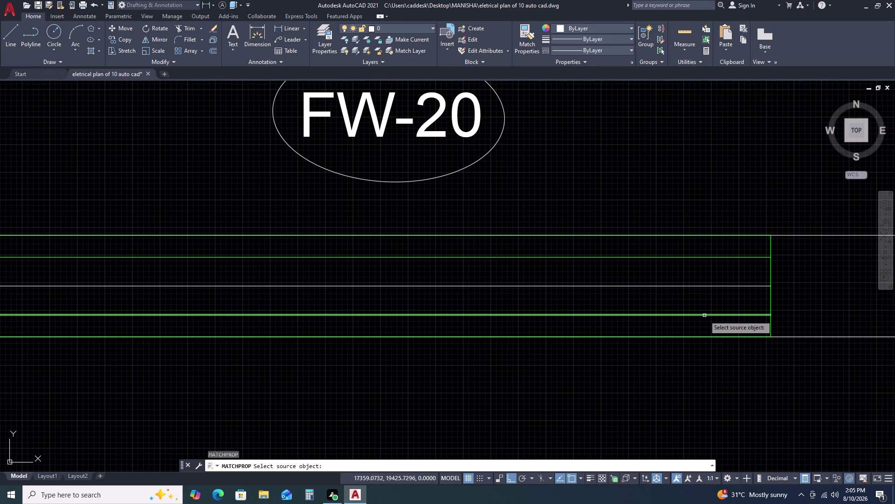
key(Escape)
click(705, 280)
click(686, 293)
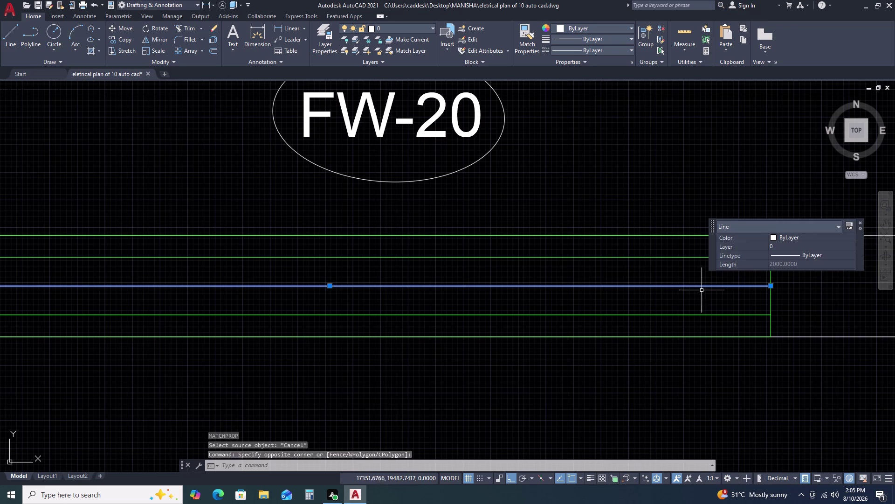
key(Delete)
Delete the existing FW-20 window lines in the master bedroom.
scroll(down, 3)
scroll(down, 3)
middle_drag(713, 297, 567, 276)
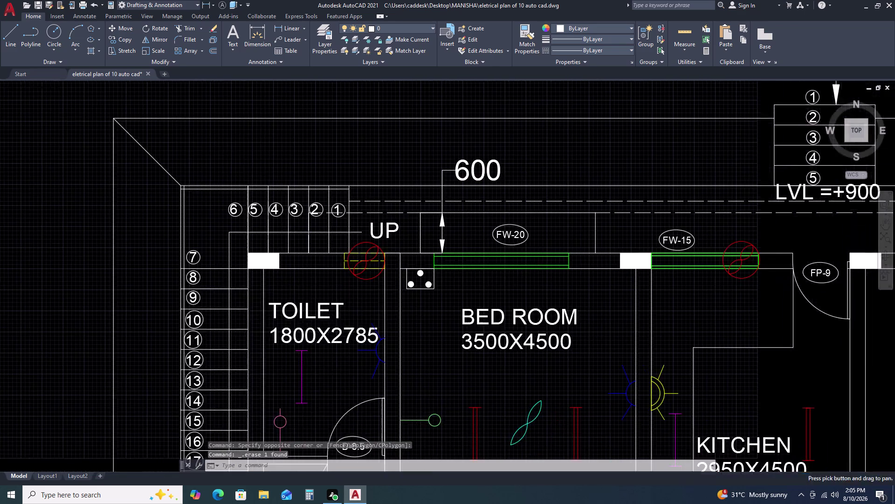
scroll(down, 3)
middle_drag(704, 282, 583, 281)
scroll(up, 3)
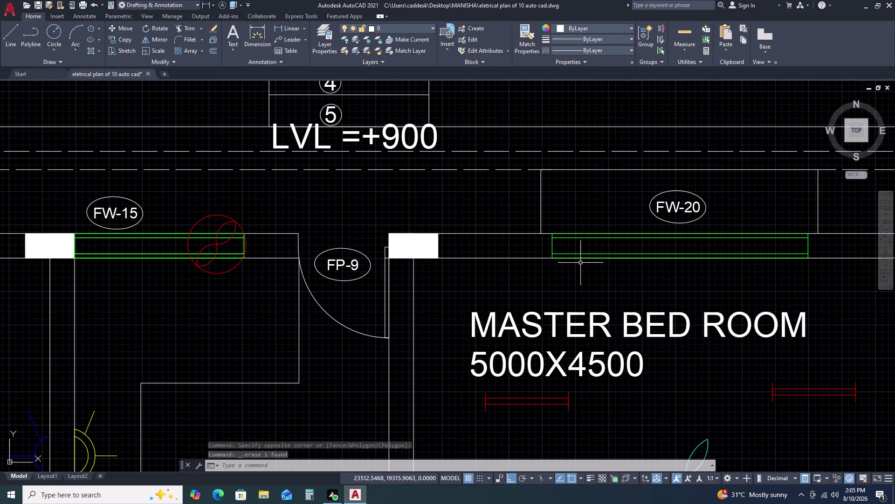
drag(548, 222, 553, 241)
click(818, 292)
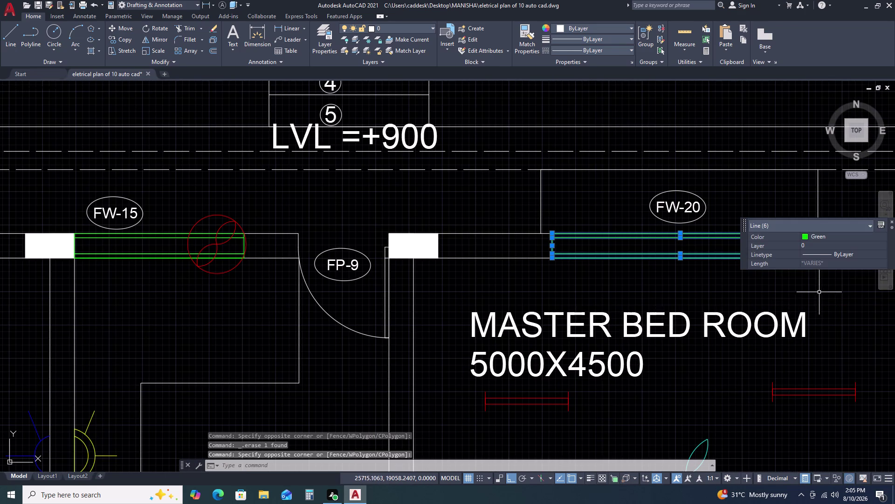
key(Delete)
Copy the bedroom FW-20 window lines into the master bedroom wall.
scroll(down, 3)
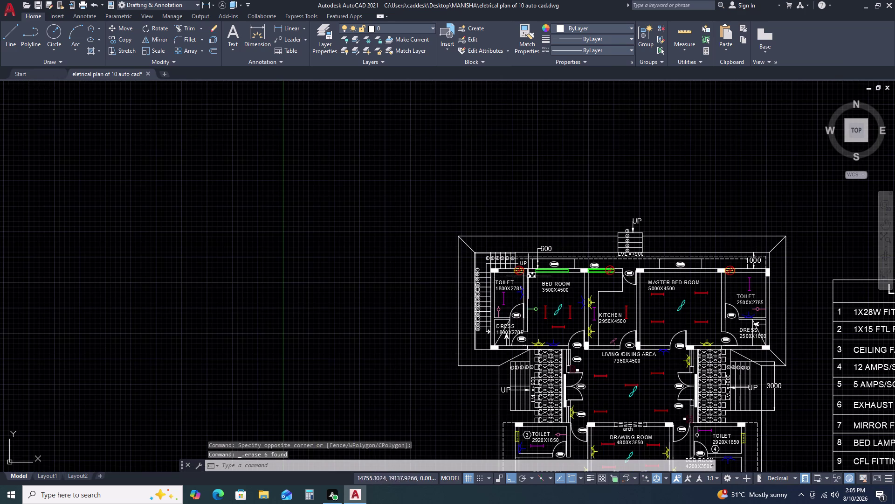
scroll(up, 3)
scroll(up, 3)
click(441, 257)
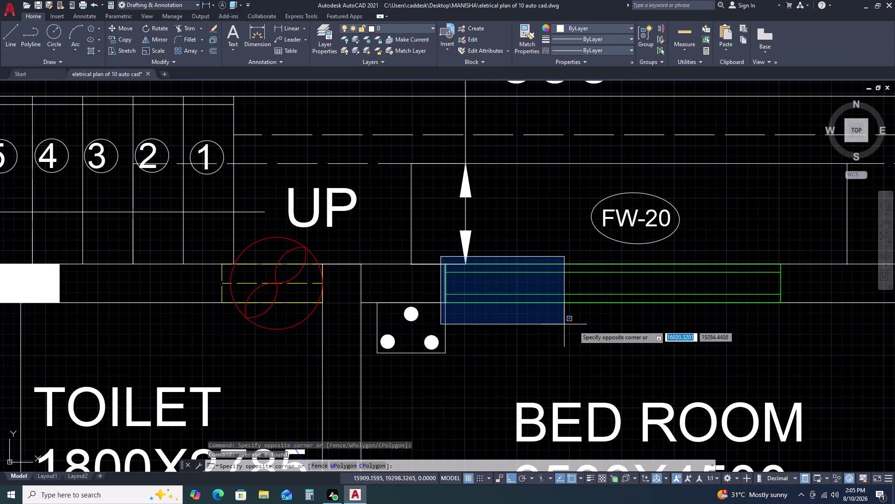
click(794, 325)
text(CO)
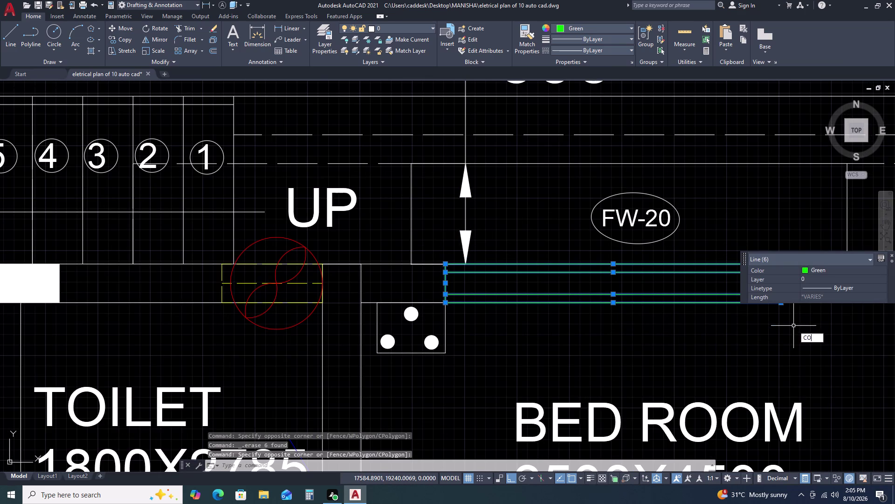
key(space)
click(614, 305)
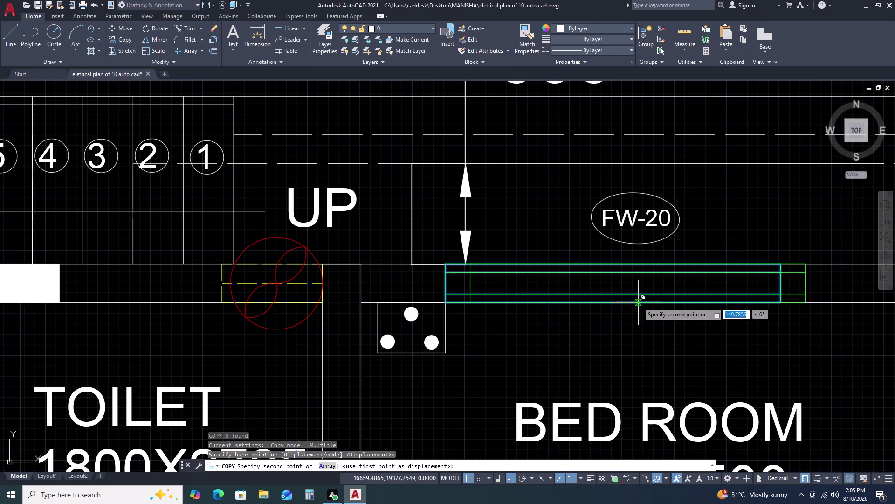
scroll(down, 3)
middle_drag(755, 301, 519, 304)
scroll(up, 3)
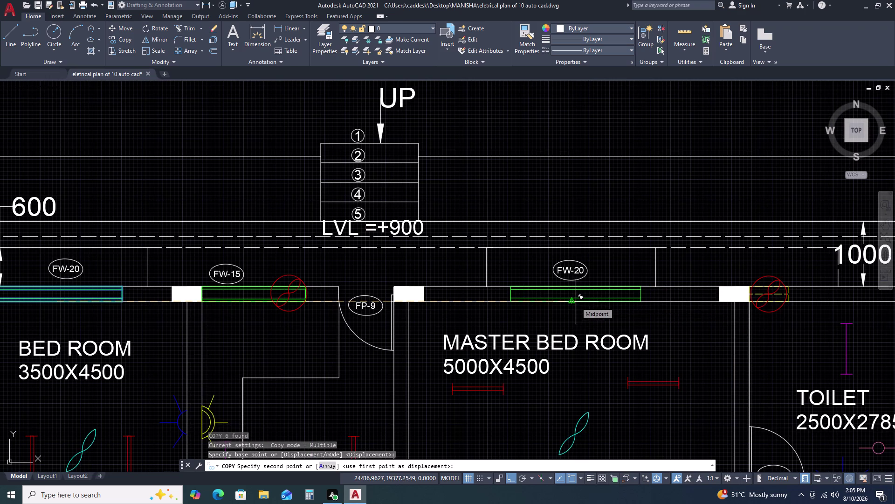
click(576, 302)
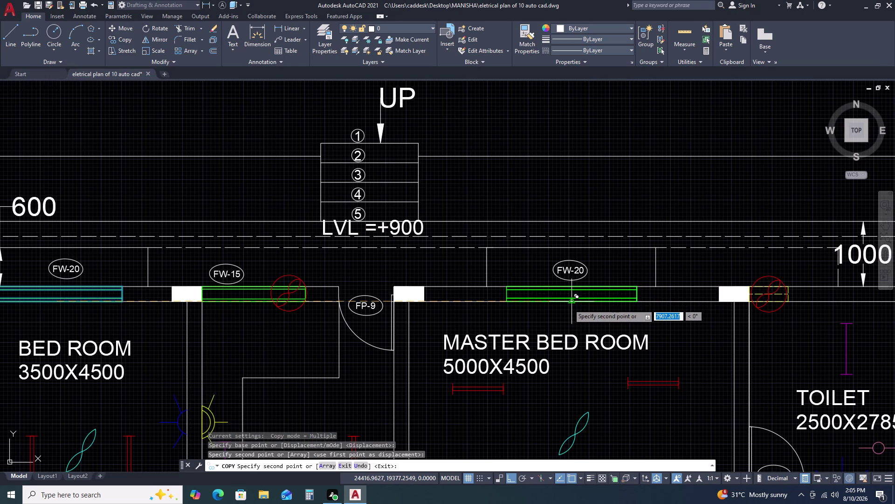
click(569, 304)
scroll(down, 3)
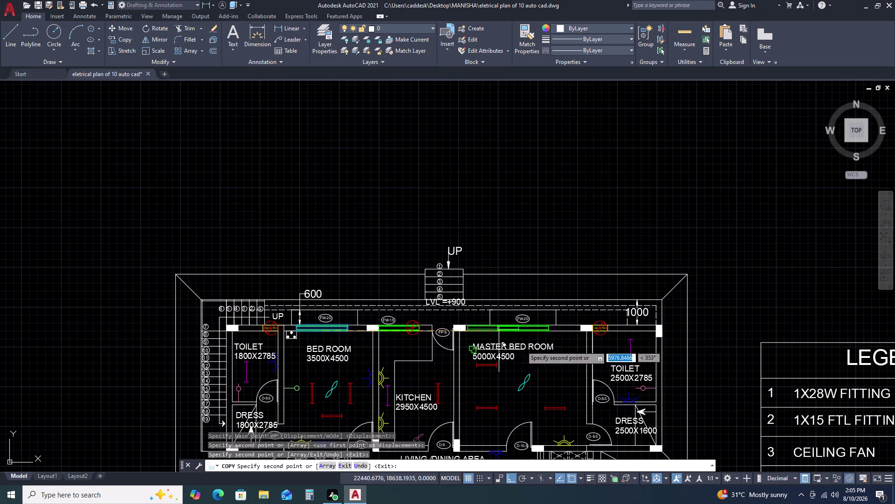
key(Escape)
Undo the trial window copy in the master bedroom.
scroll(down, 3)
scroll(up, 3)
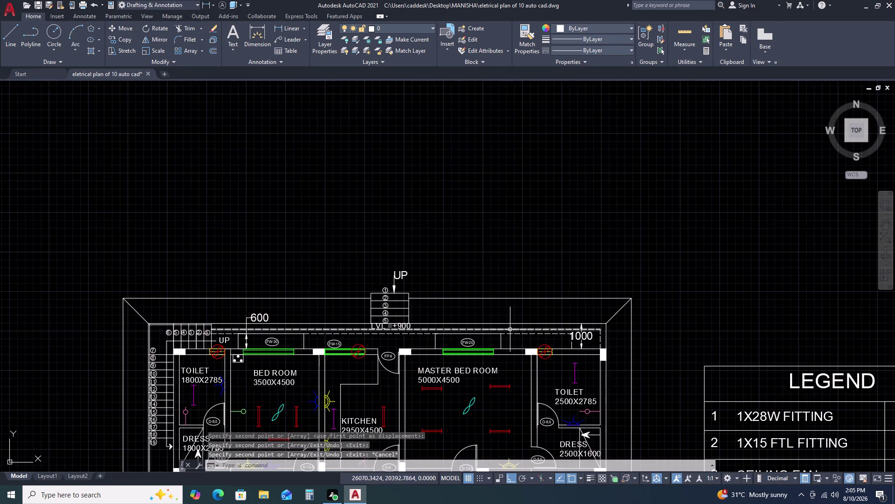
scroll(up, 3)
middle_drag(499, 348, 550, 285)
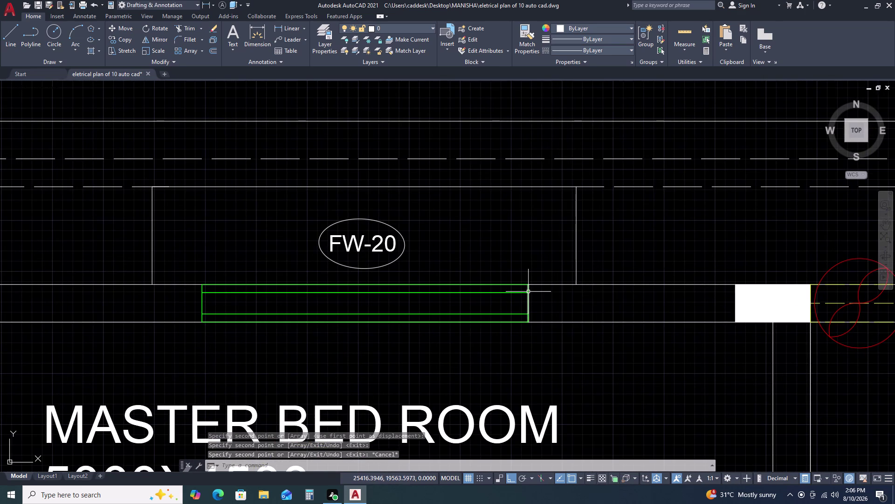
key(Escape)
key(ctrl+z)
key(ctrl+z)
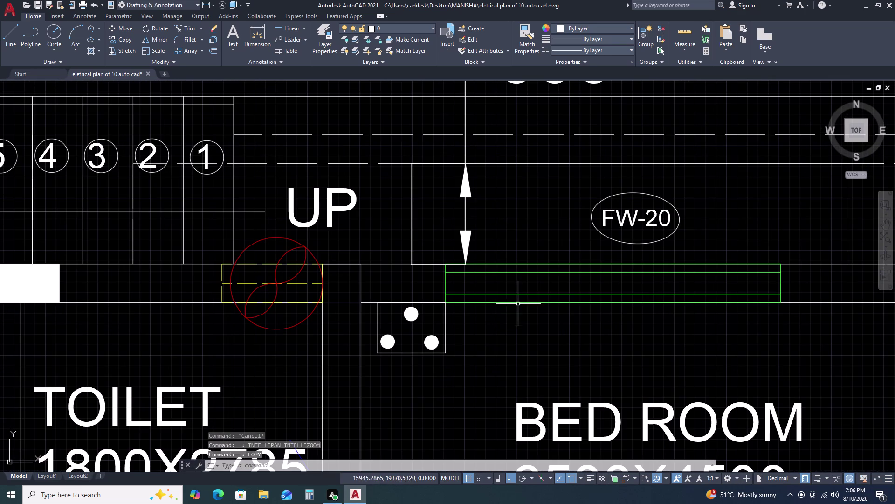
scroll(down, 3)
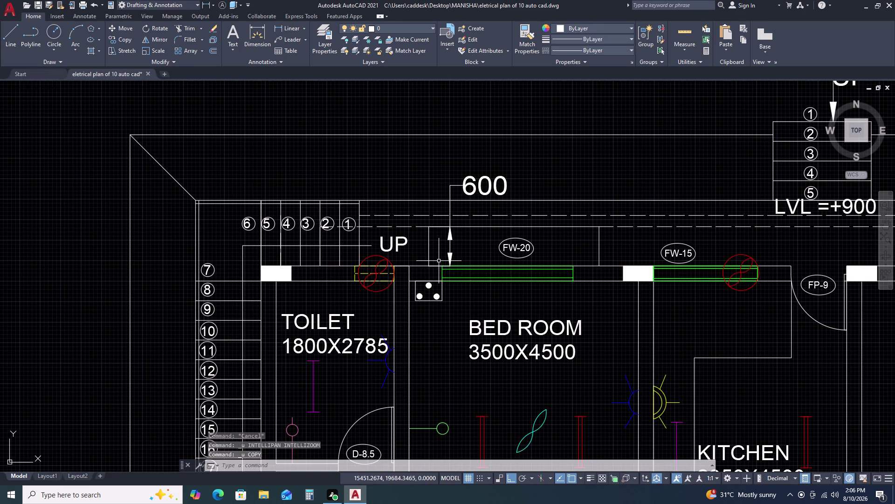
Copy the six green FW-20 bedroom window lines from their midpoint into the master bedroom wall.
double_click(439, 260)
click(592, 295)
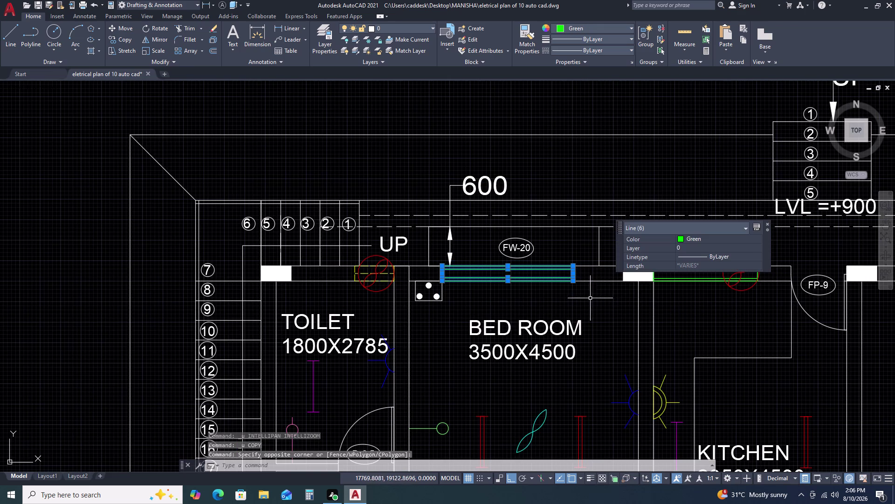
text(CX)
key(o)
key(space)
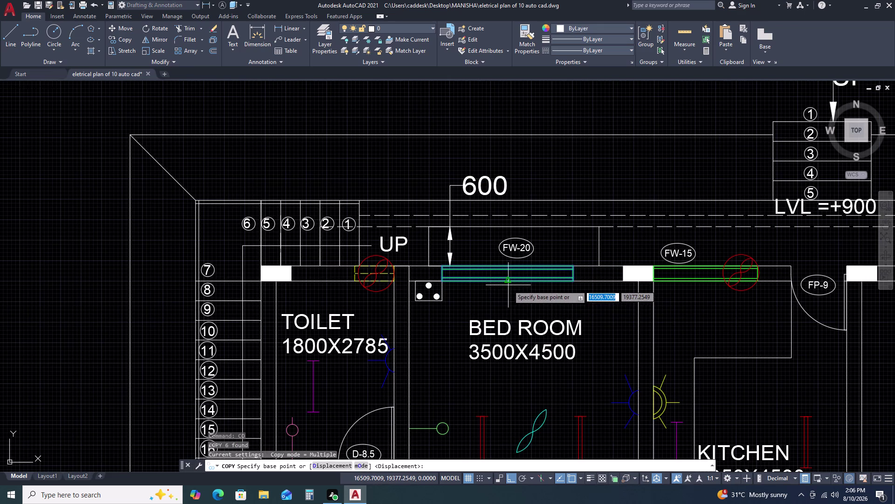
click(508, 283)
scroll(down, 3)
scroll(up, 3)
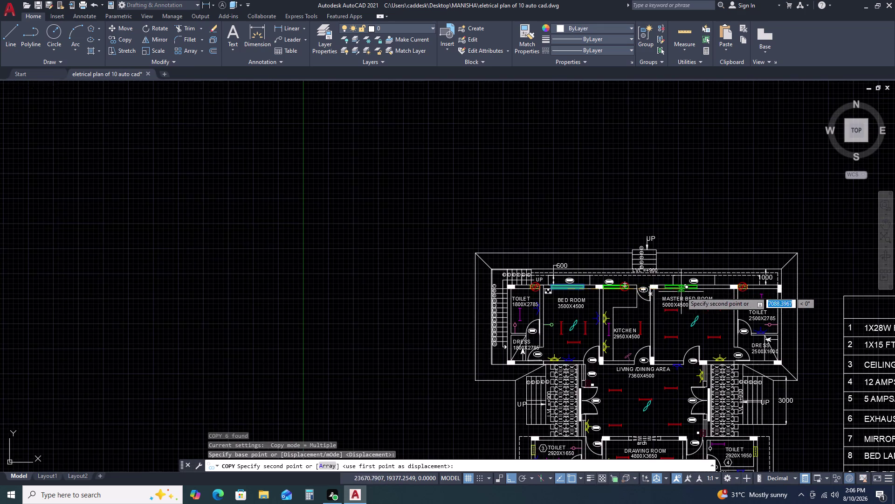
scroll(up, 3)
click(723, 285)
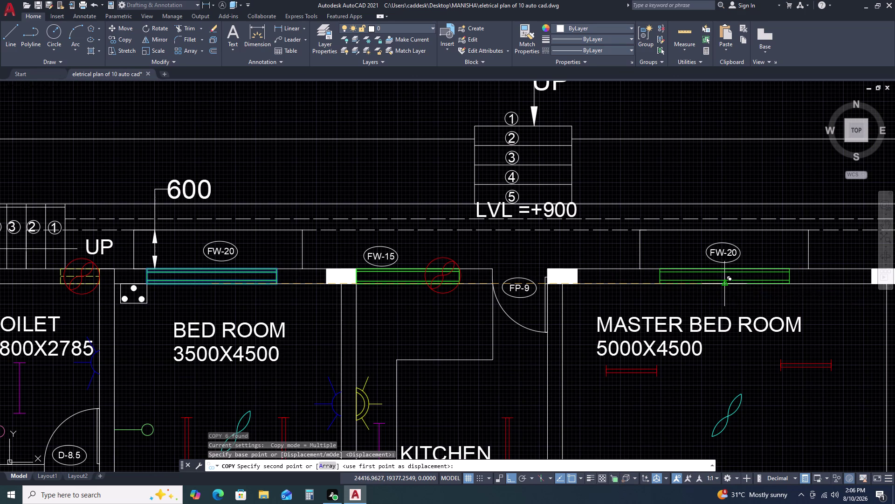
With ortho off, place further window-line copies at both lower front bedroom windows.
key(F8)
scroll(down, 3)
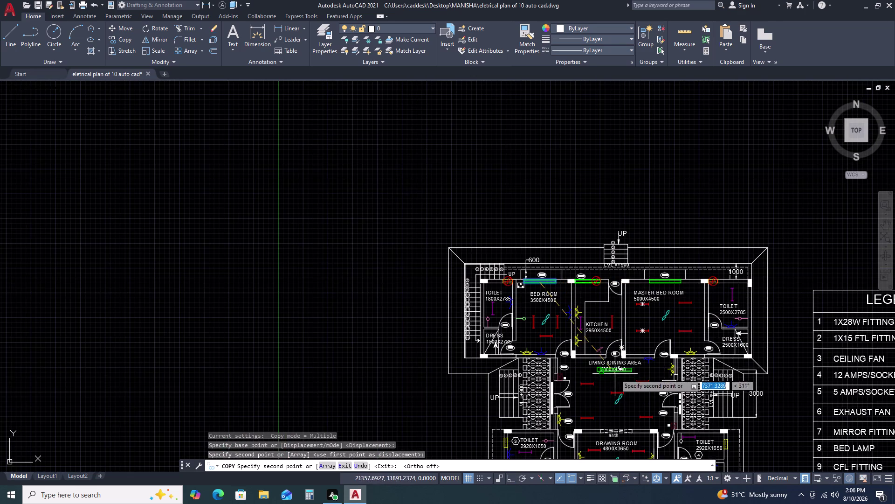
middle_drag(614, 373, 603, 221)
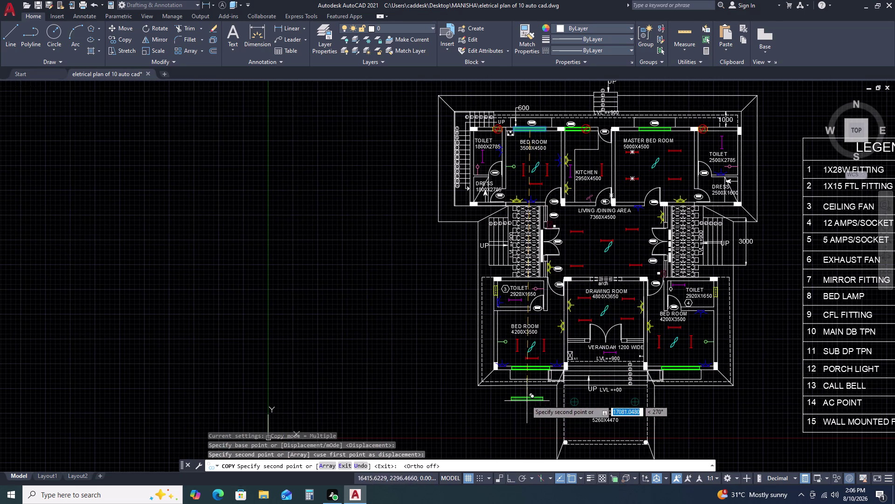
scroll(up, 3)
scroll(up, 3)
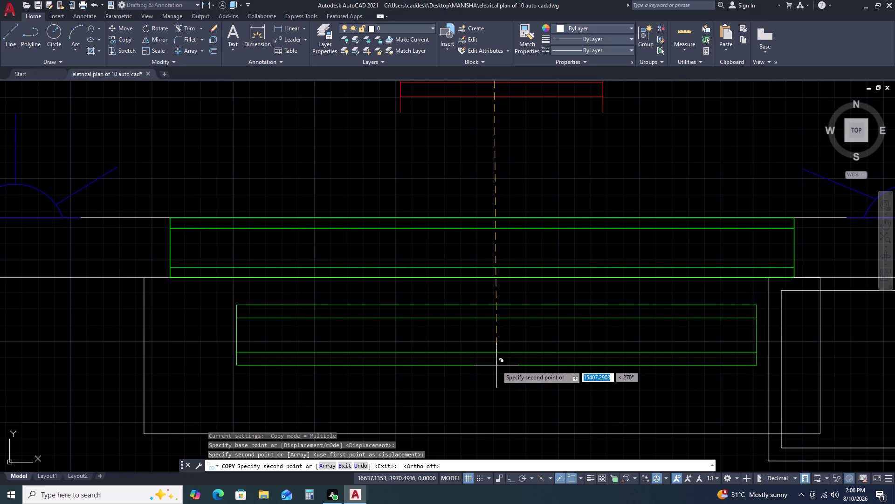
click(496, 365)
scroll(down, 3)
middle_drag(665, 377, 414, 336)
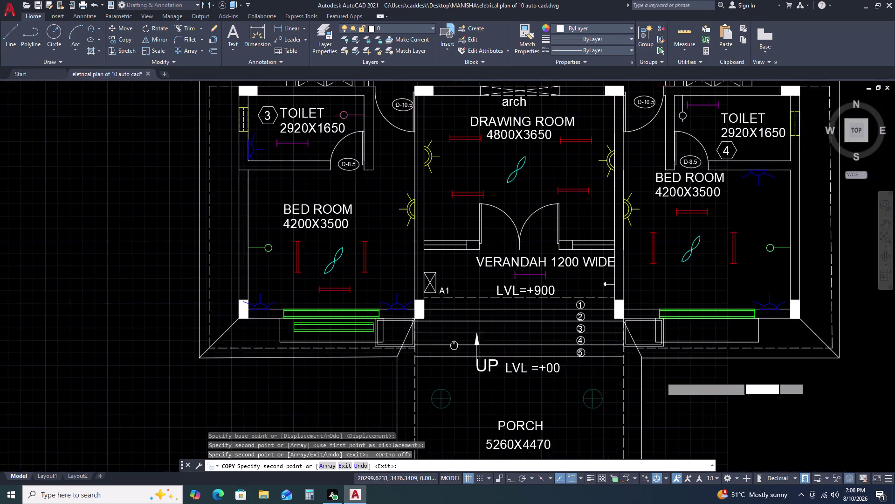
scroll(down, 3)
scroll(up, 3)
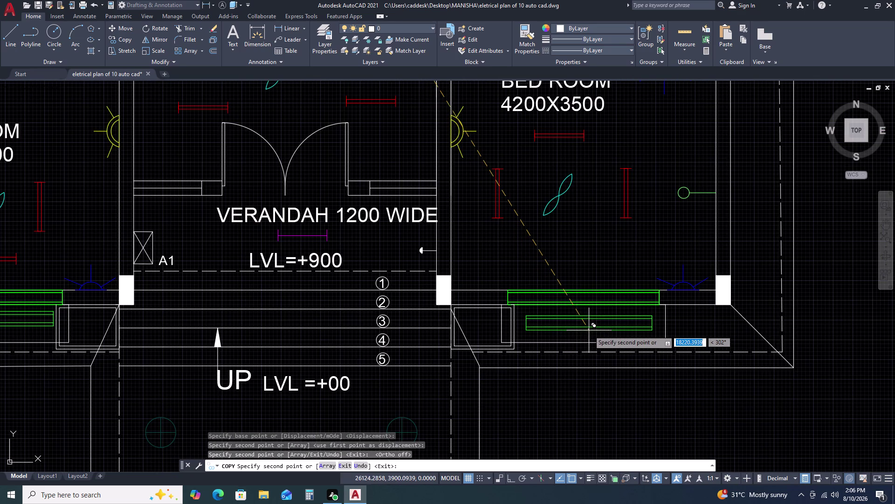
click(590, 329)
key(Escape)
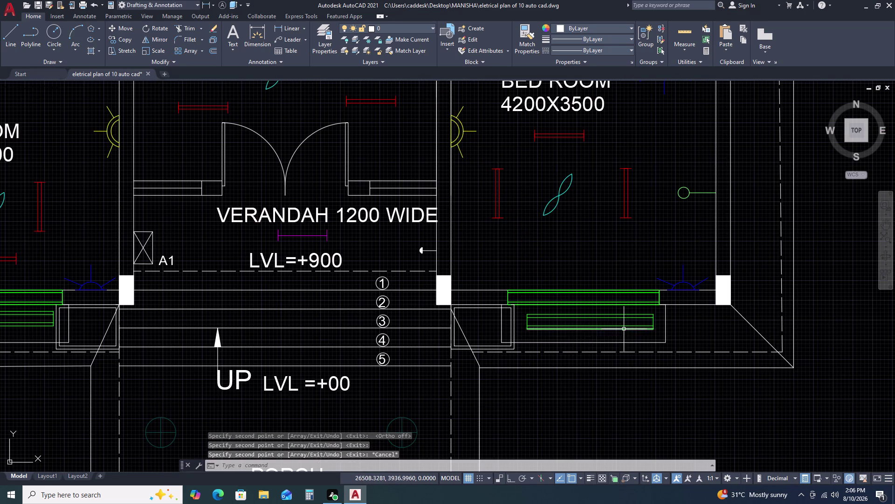
scroll(down, 3)
scroll(up, 3)
Erase the duplicate window lines left in the lower bedroom.
scroll(up, 3)
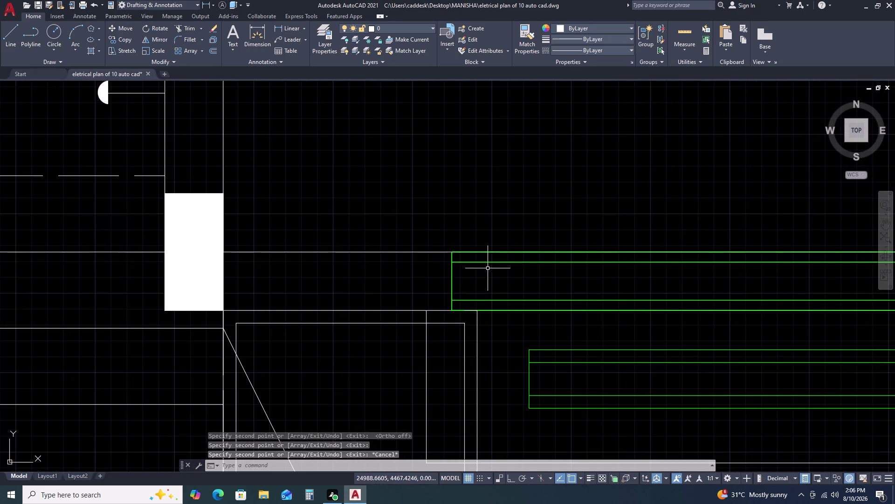
click(432, 233)
scroll(down, 3)
middle_drag(647, 330, 593, 322)
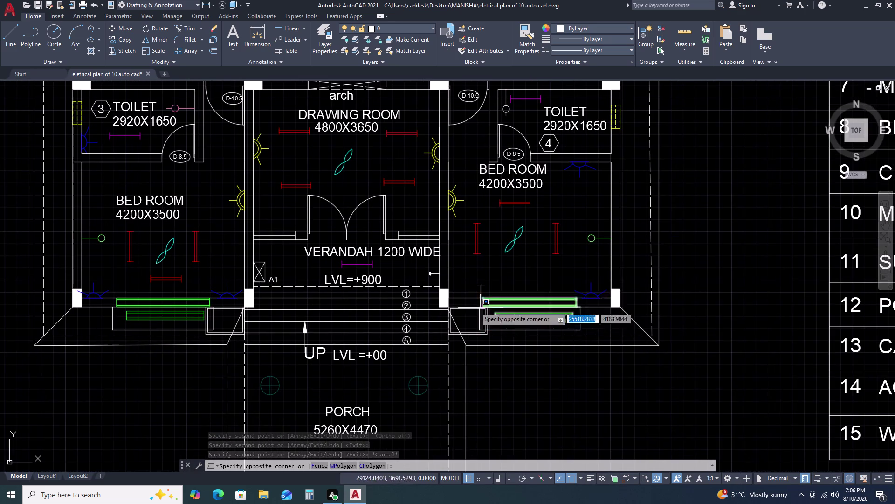
scroll(up, 3)
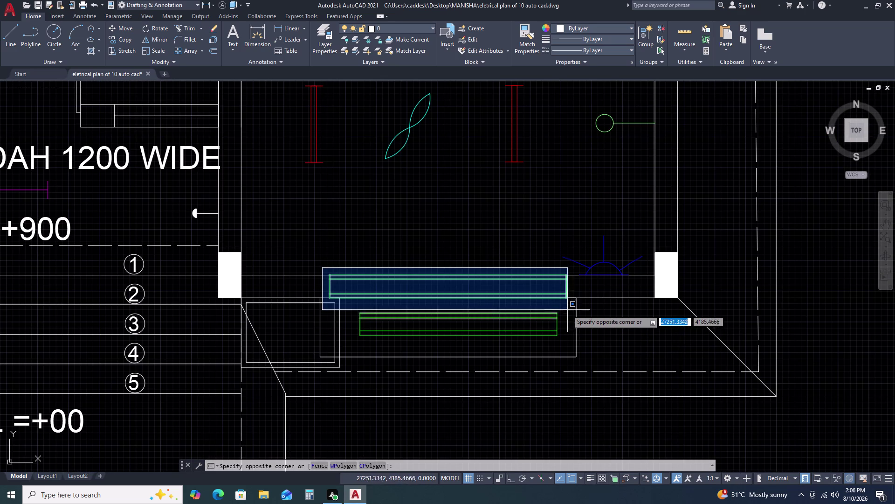
scroll(up, 3)
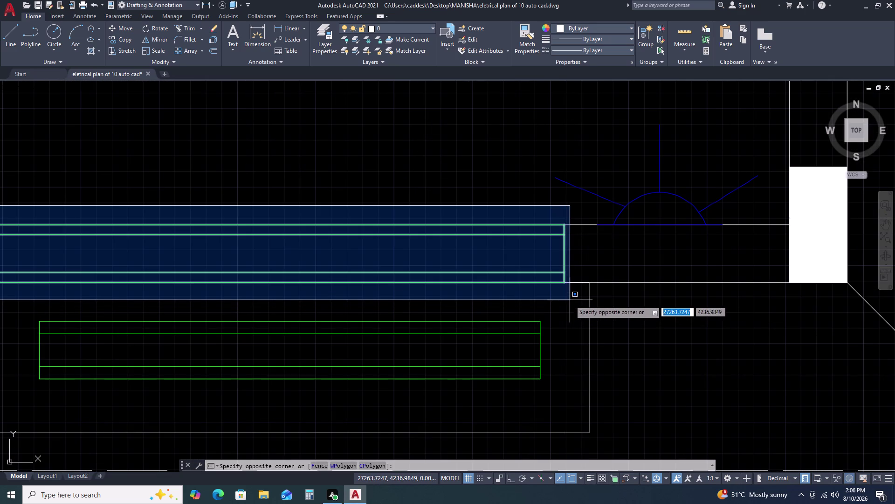
double_click(570, 300)
key(Delete)
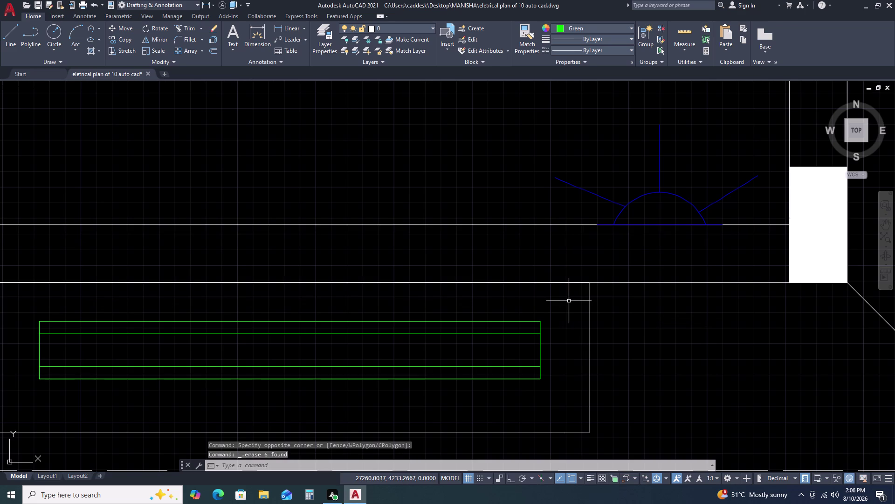
scroll(down, 3)
Move the lower window lines up into the first front bedroom's wall opening.
click(361, 301)
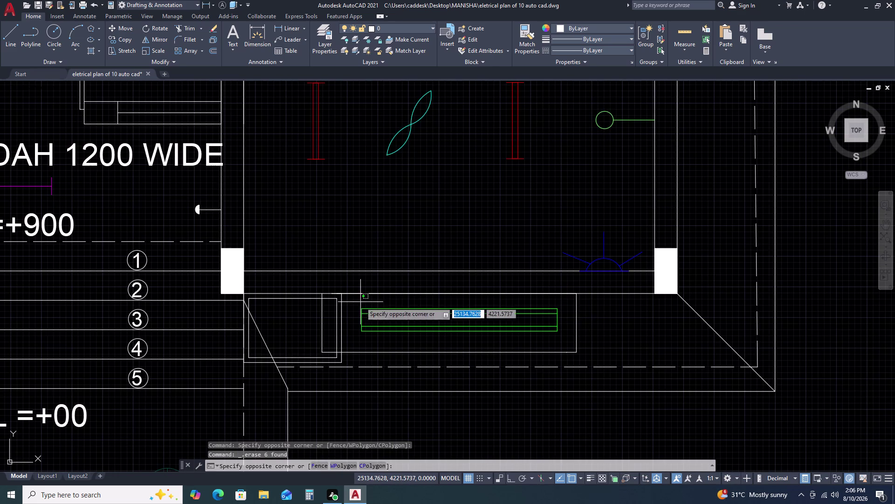
click(563, 340)
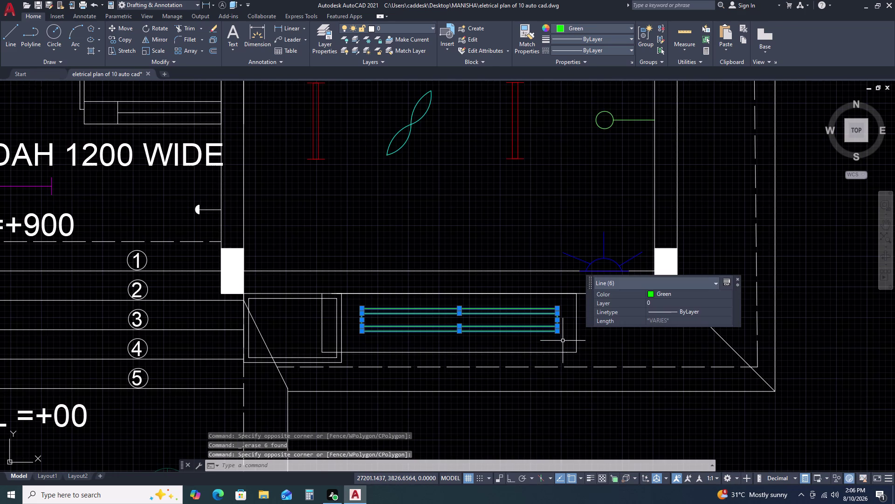
text(M)
key(space)
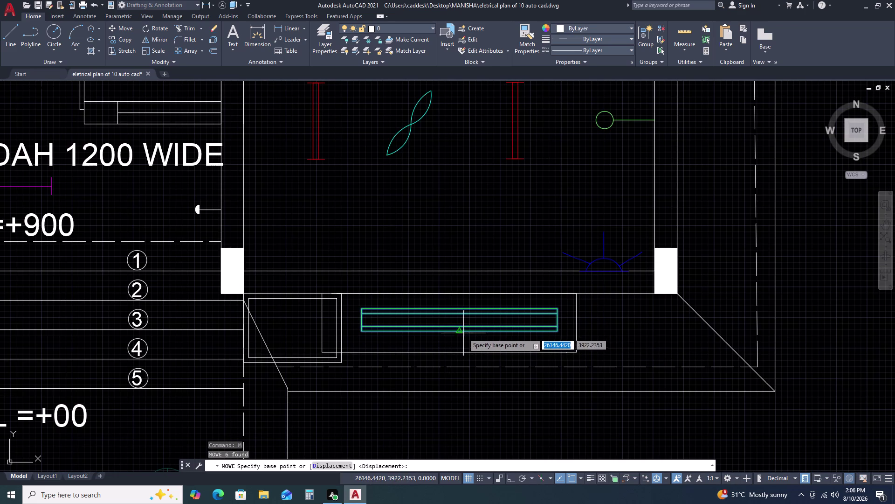
click(459, 331)
click(450, 293)
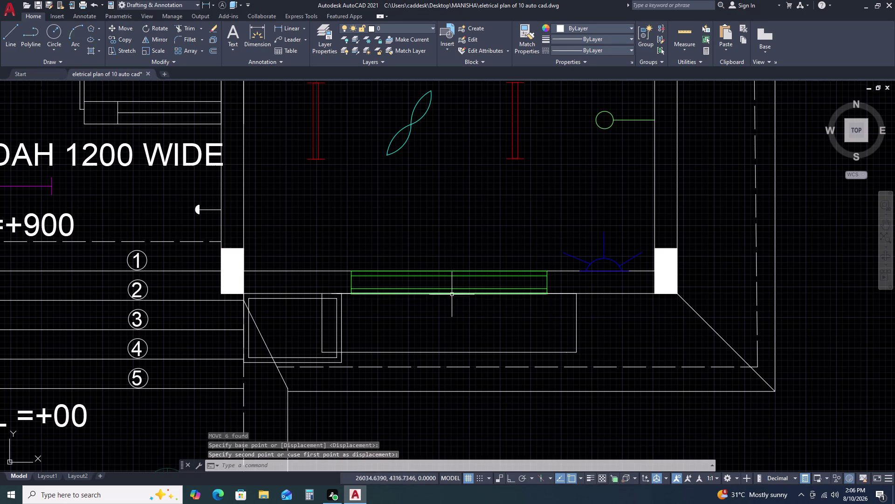
scroll(down, 3)
scroll(down, 3)
scroll(up, 3)
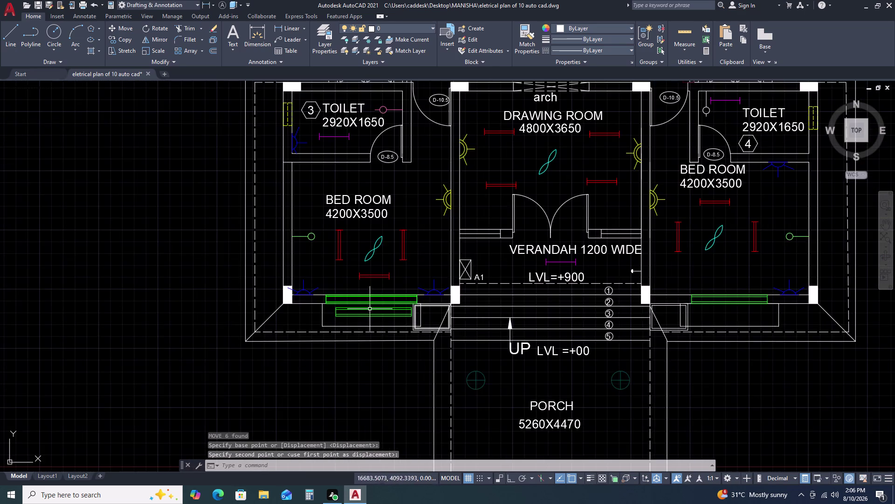
scroll(up, 3)
Erase the extra window lines in the wall and move the remaining set into the other bedroom wall.
click(302, 273)
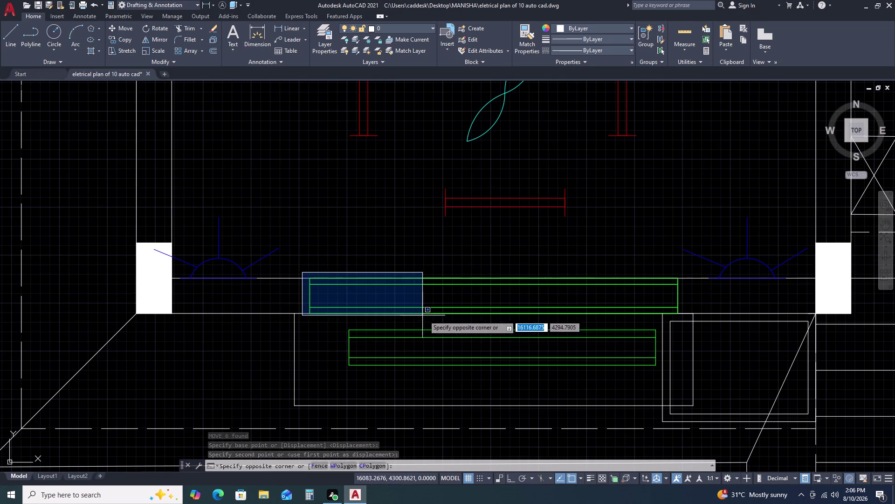
click(686, 319)
key(Delete)
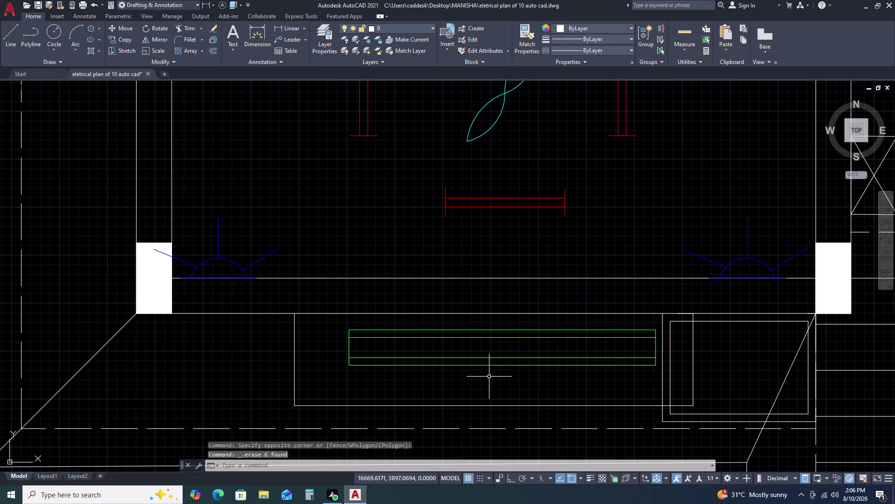
double_click(331, 318)
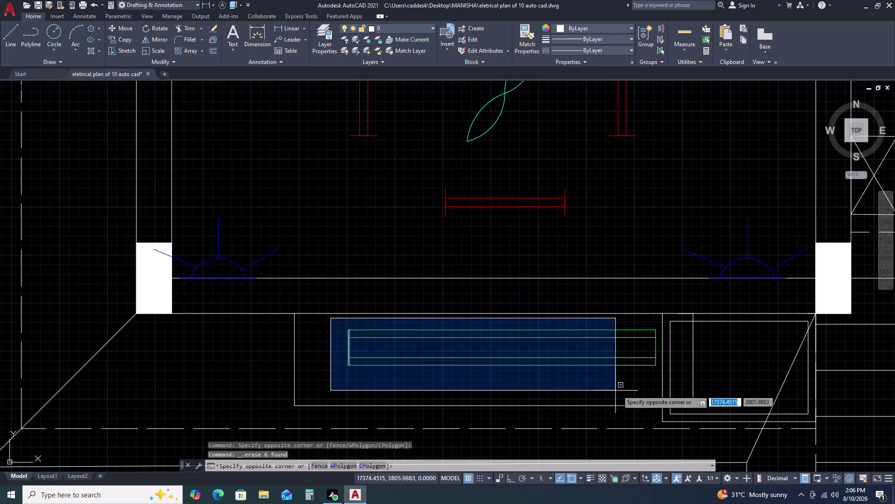
click(658, 386)
key(m)
key(space)
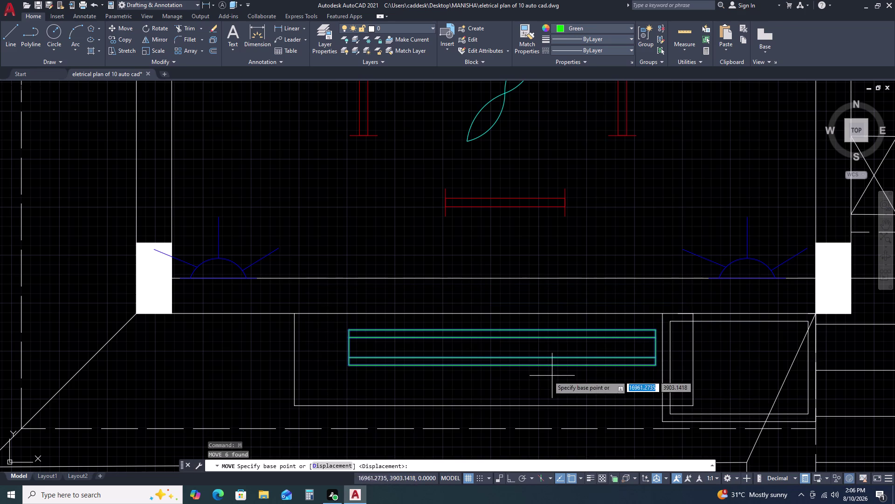
click(506, 366)
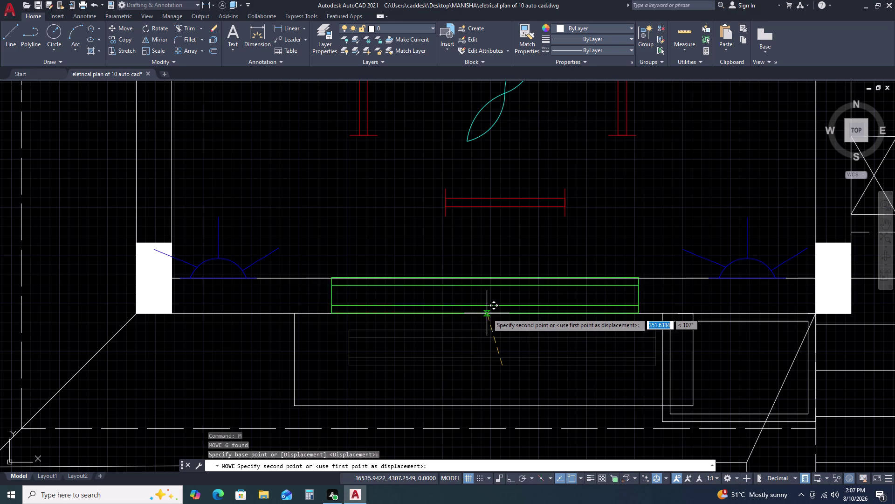
click(494, 313)
scroll(down, 3)
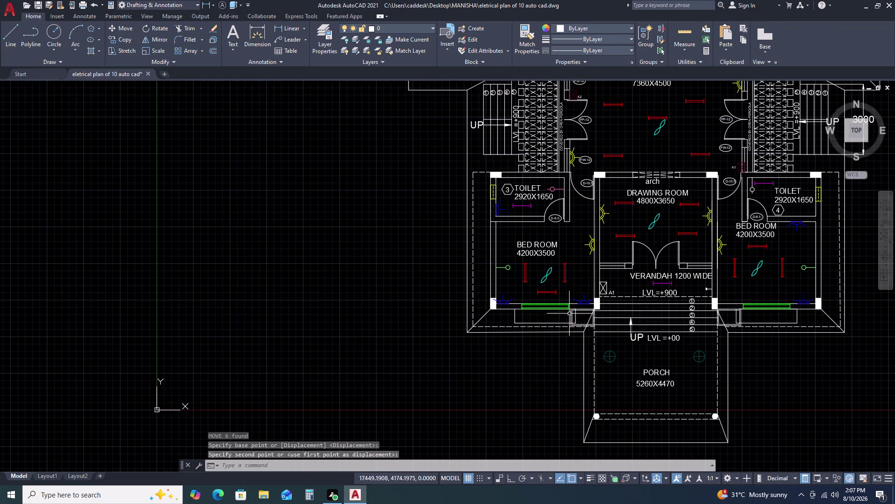
scroll(down, 3)
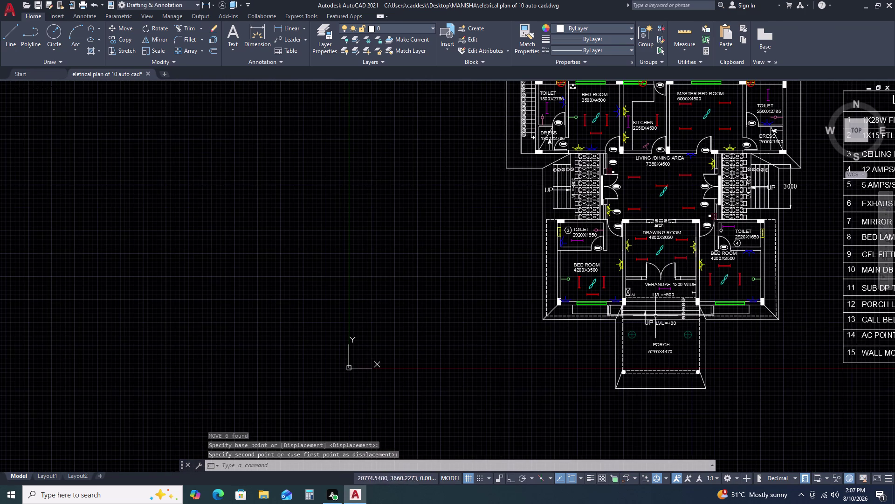
scroll(down, 3)
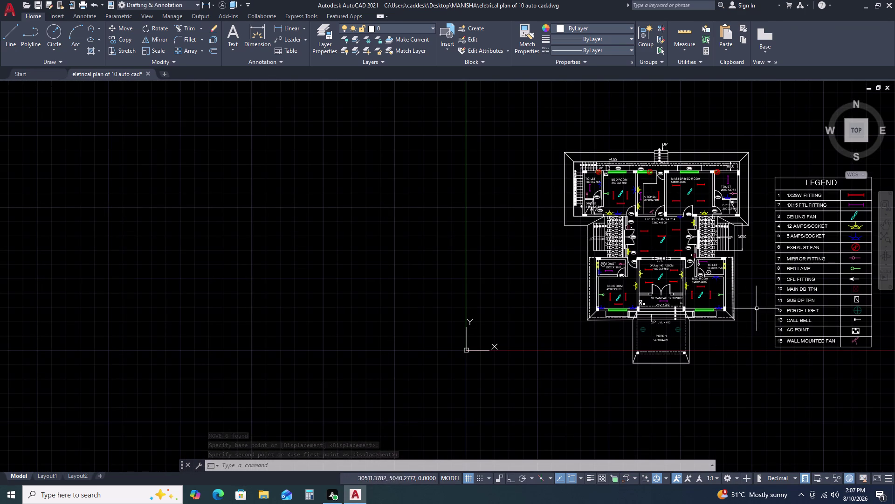
middle_drag(837, 321, 656, 291)
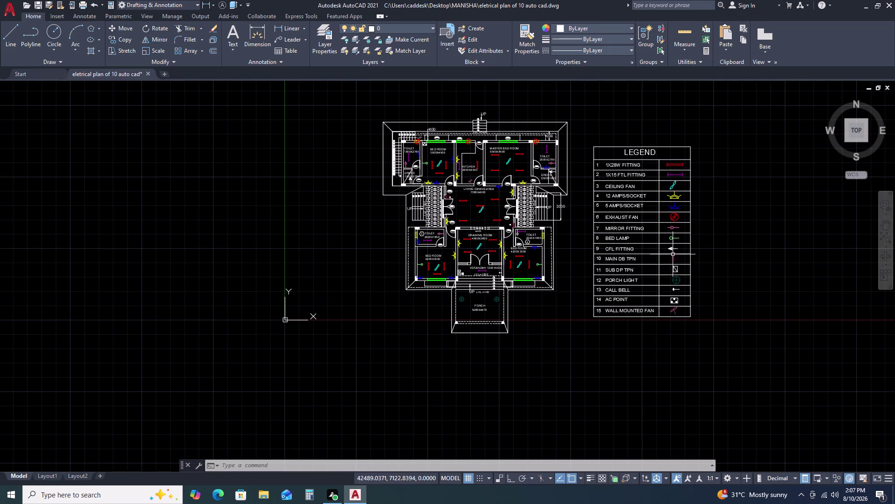
scroll(down, 3)
scroll(down, 3)
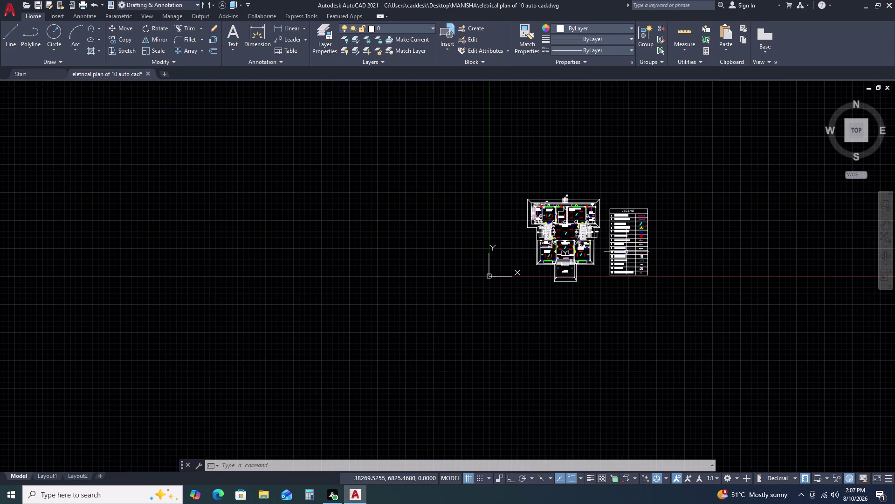
scroll(up, 3)
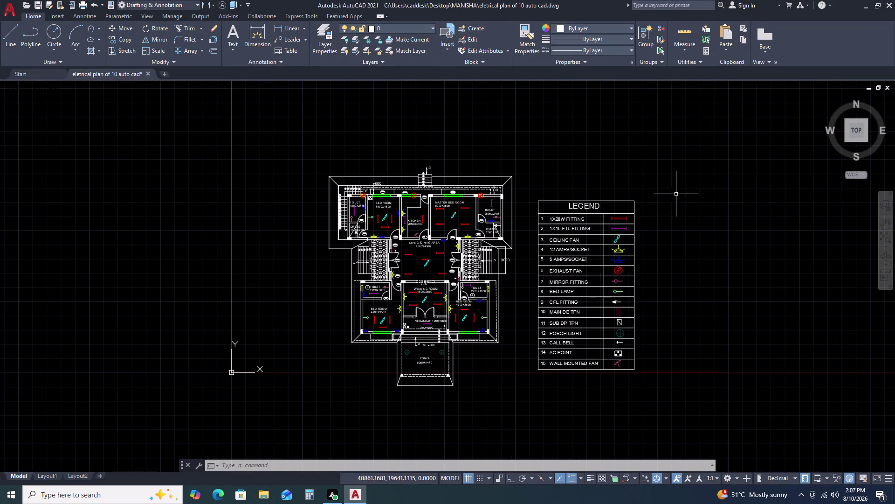
scroll(down, 3)
scroll(up, 3)
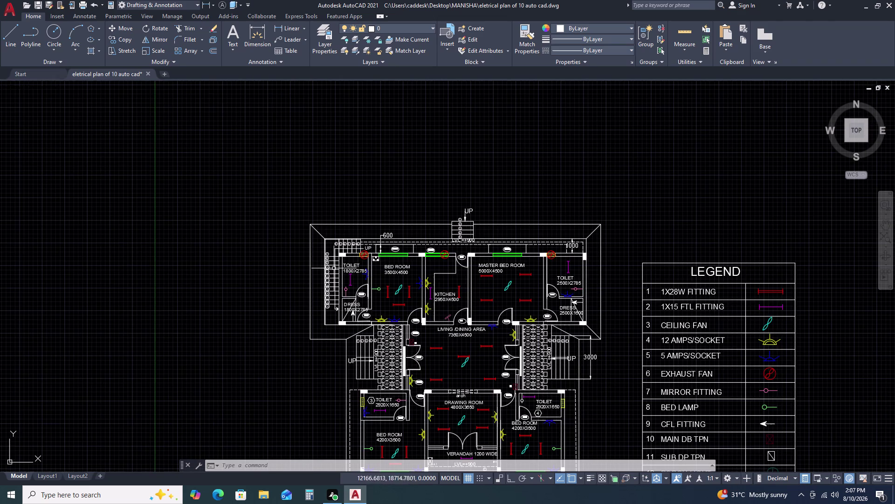
scroll(up, 3)
middle_drag(362, 250, 410, 215)
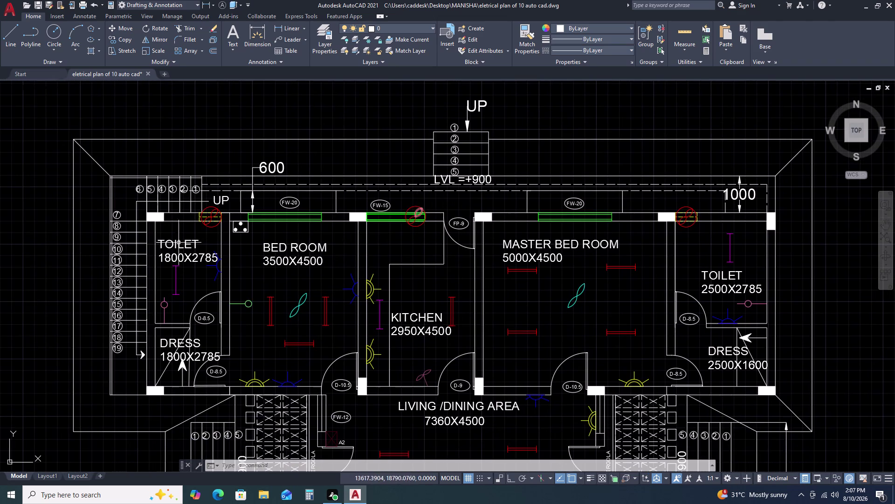
scroll(up, 3)
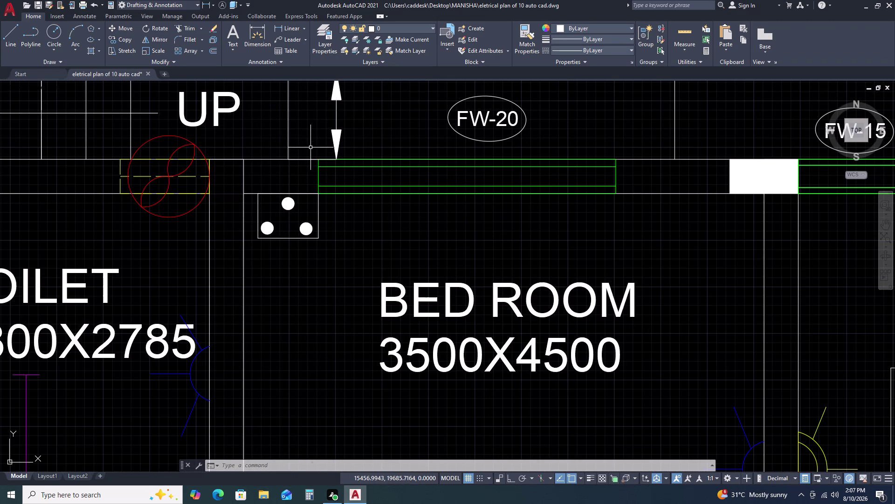
Start moving the upper bedroom's six window lines slightly right, then cancel the move with Esc.
click(310, 147)
click(646, 200)
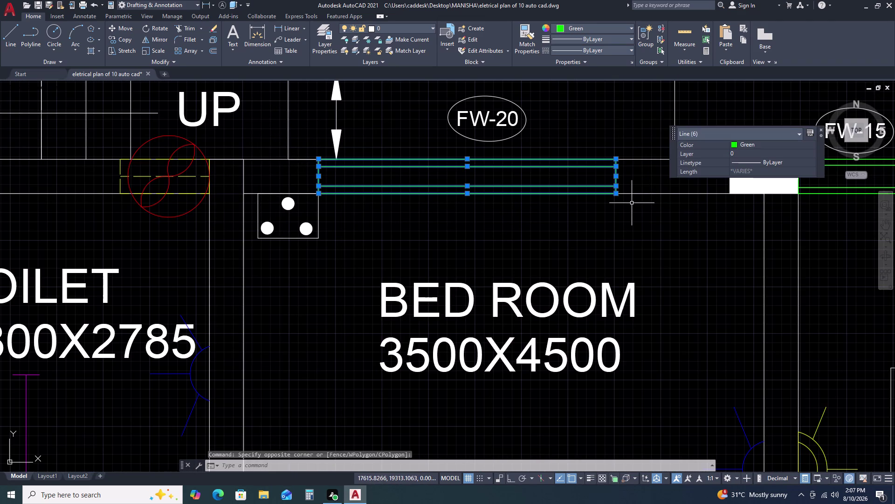
key(m)
key(space)
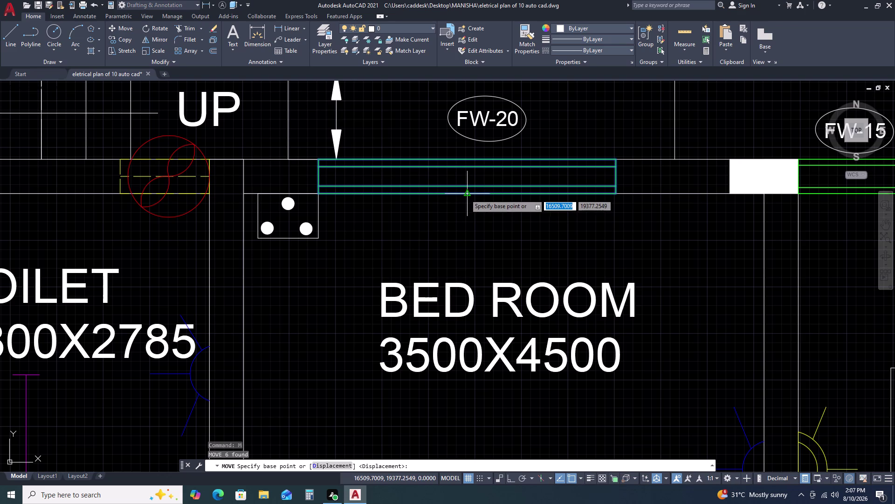
click(468, 193)
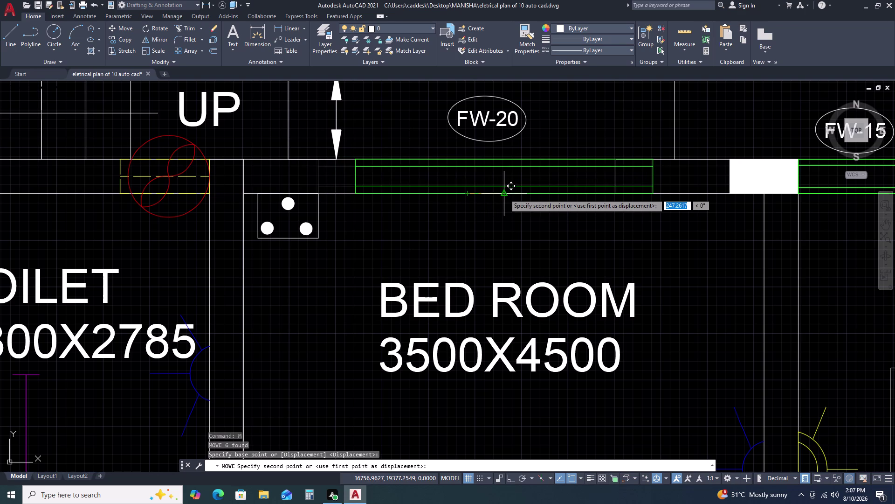
click(505, 193)
scroll(down, 3)
key(Escape)
scroll(down, 3)
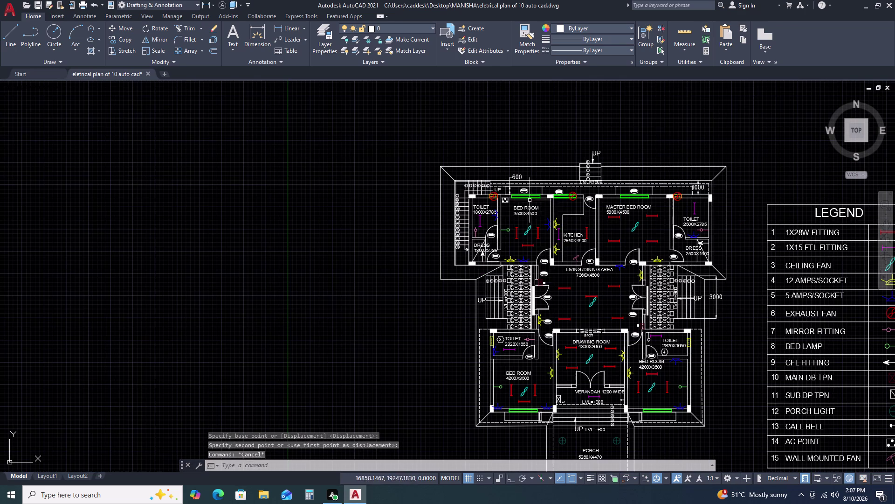
scroll(up, 3)
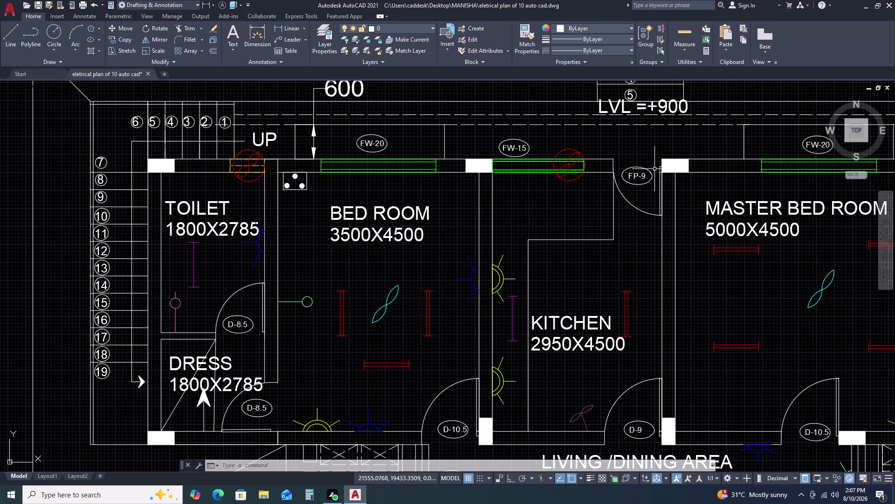
scroll(up, 3)
scroll(up, 3)
scroll(down, 3)
scroll(down, 3)
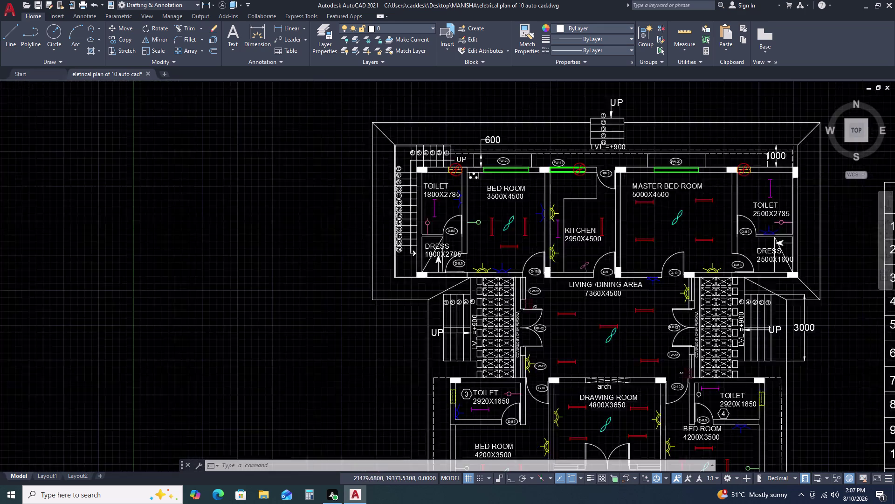
middle_drag(704, 237, 608, 171)
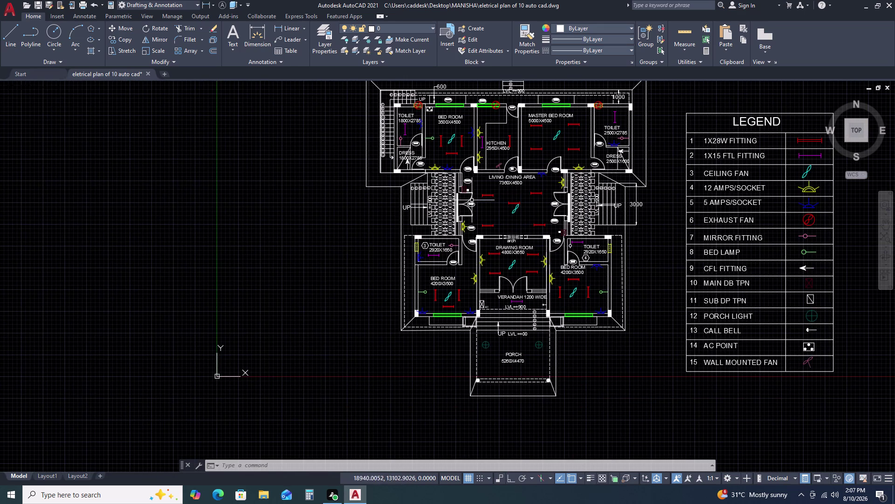
Move the four-line triangular marker beside the A2 tag straight down onto the wall line.
scroll(up, 3)
scroll(up, 3)
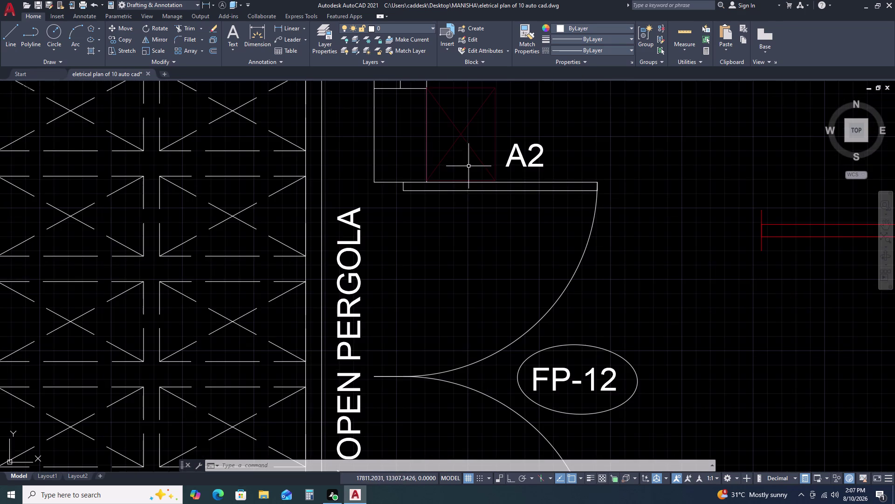
scroll(up, 3)
scroll(down, 3)
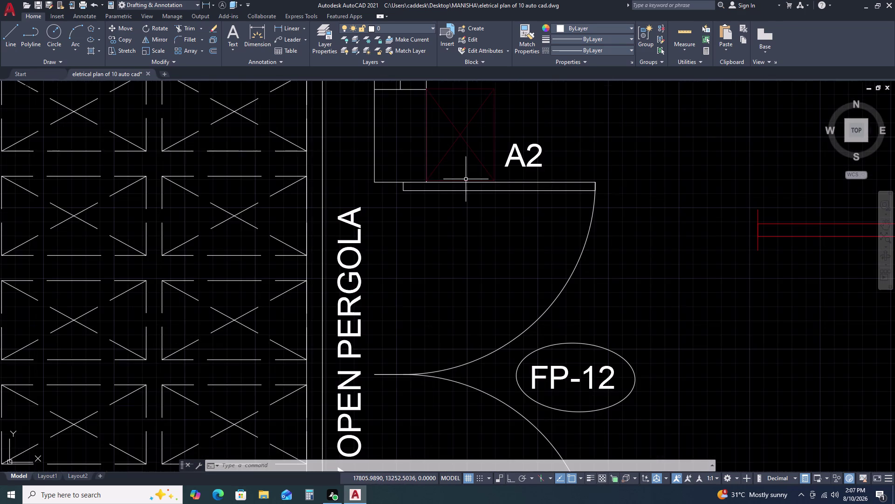
scroll(up, 3)
double_click(518, 179)
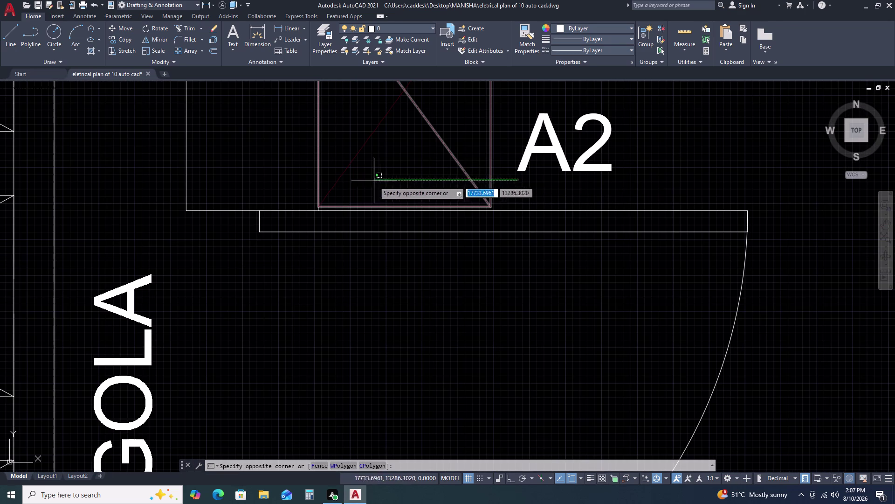
click(337, 161)
text(M)
key(space)
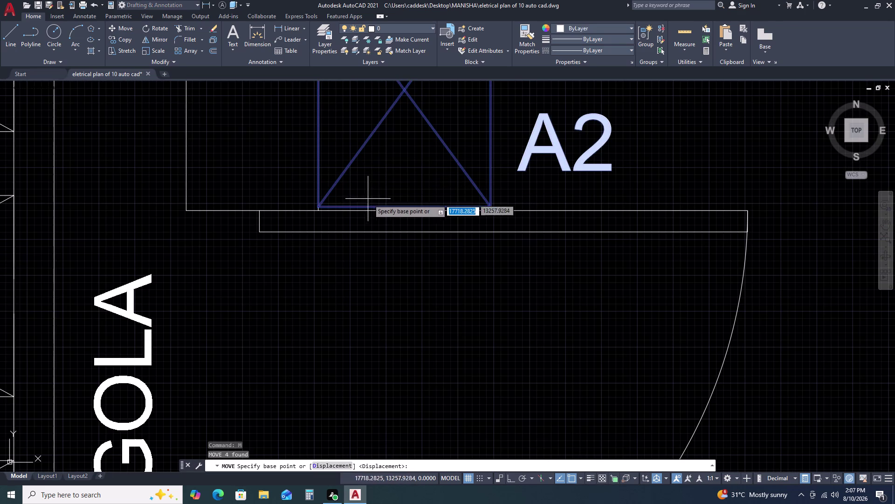
click(404, 209)
double_click(406, 212)
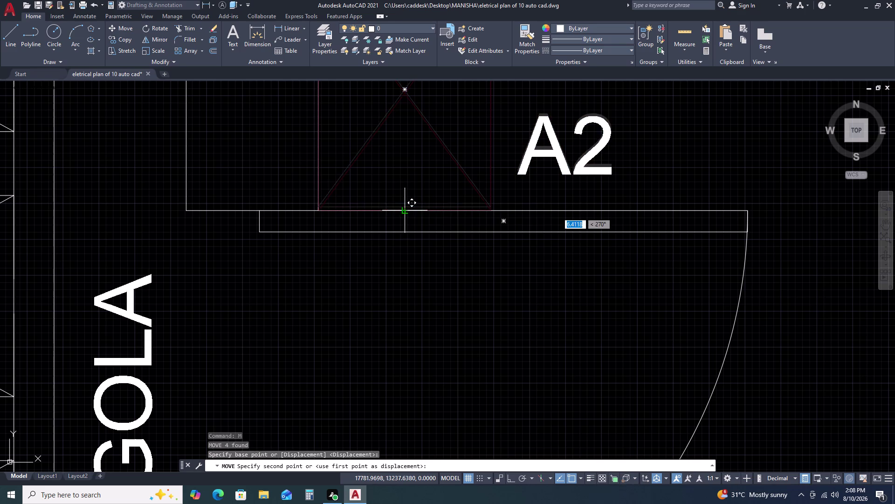
scroll(down, 3)
scroll(down, 3)
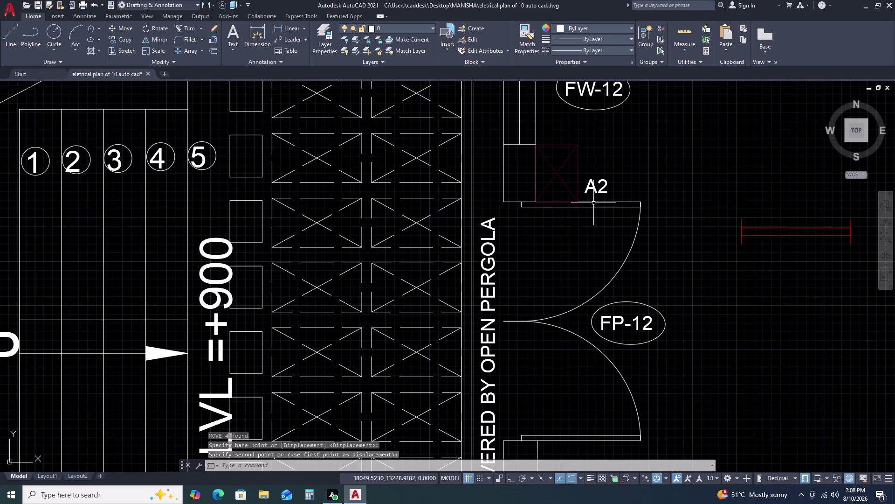
scroll(down, 3)
scroll(down, 3)
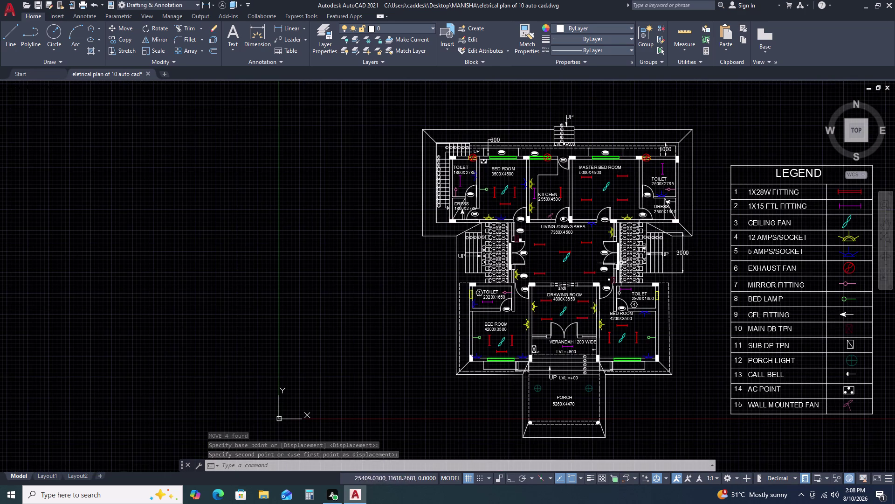
middle_drag(612, 260, 557, 219)
scroll(up, 3)
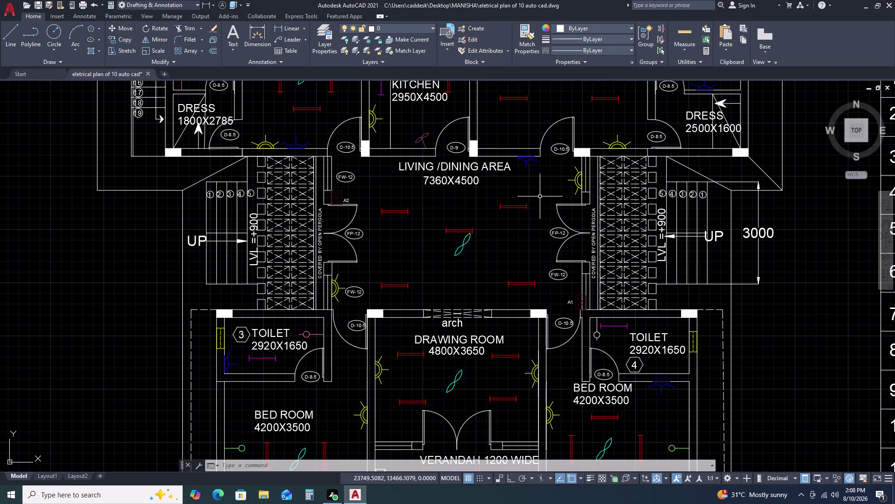
Copy the D-10.5 tag ellipse to a spot just below the tag.
click(556, 153)
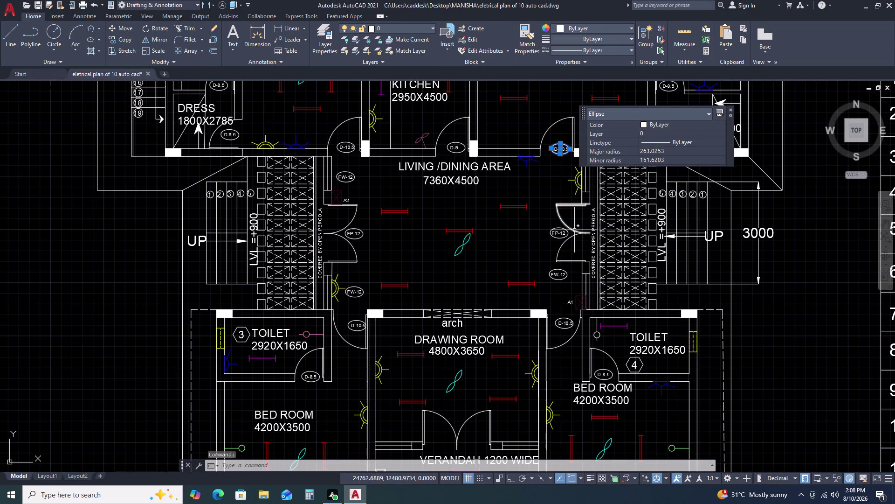
key(c)
key(o)
key(space)
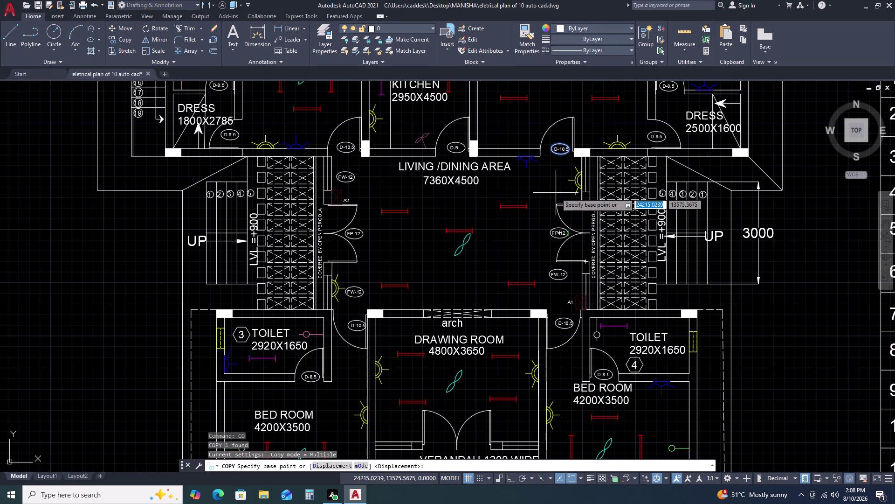
click(556, 193)
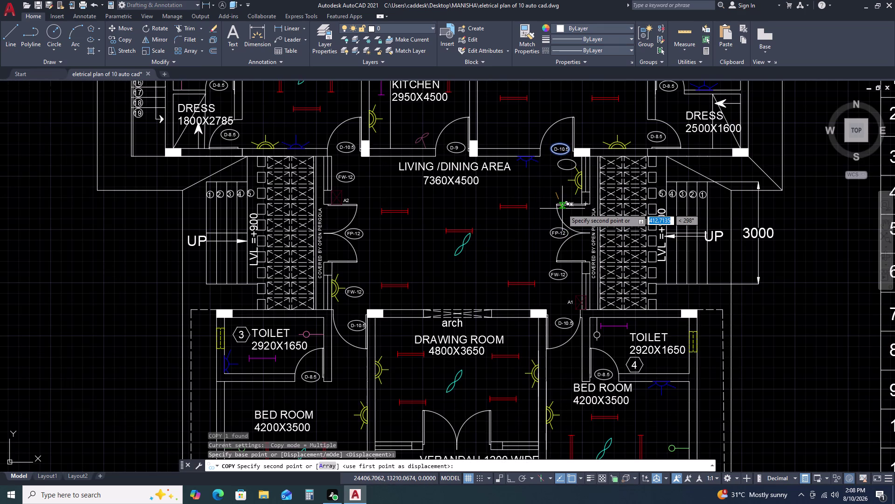
click(563, 209)
key(Escape)
scroll(up, 3)
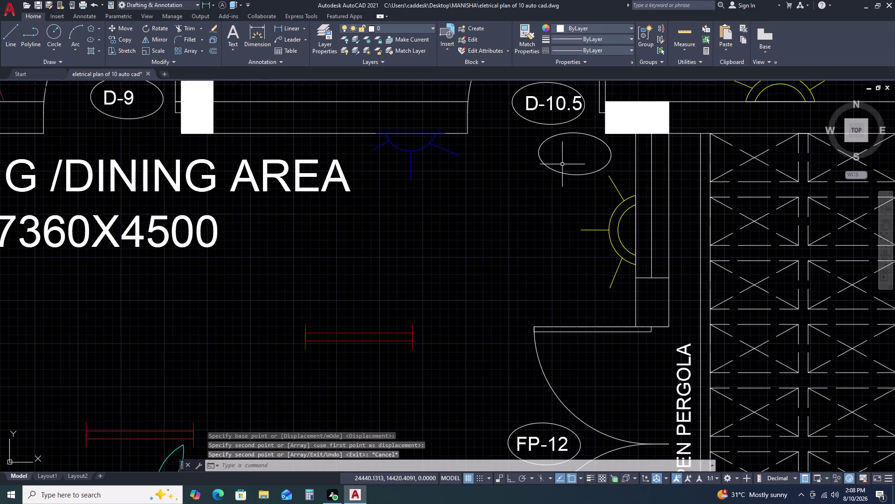
Nudge the blank ellipse copy slightly into its final position.
click(570, 163)
click(534, 193)
key(m)
key(space)
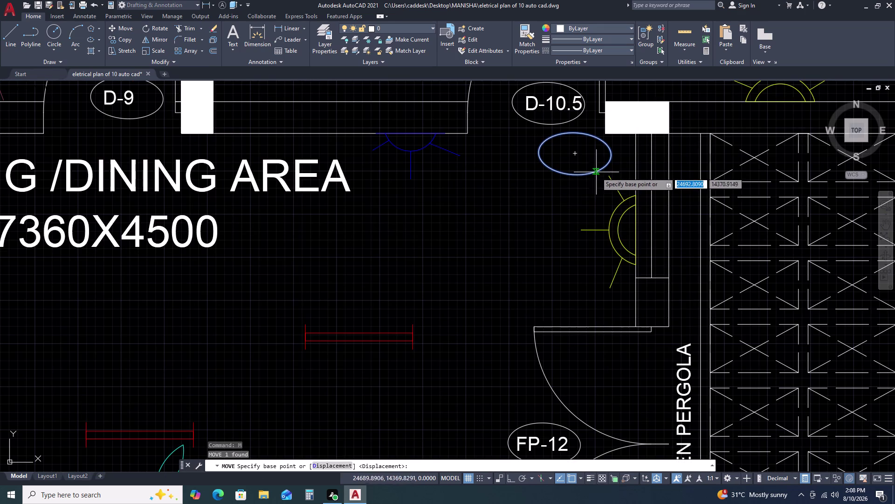
click(602, 169)
click(607, 178)
scroll(down, 3)
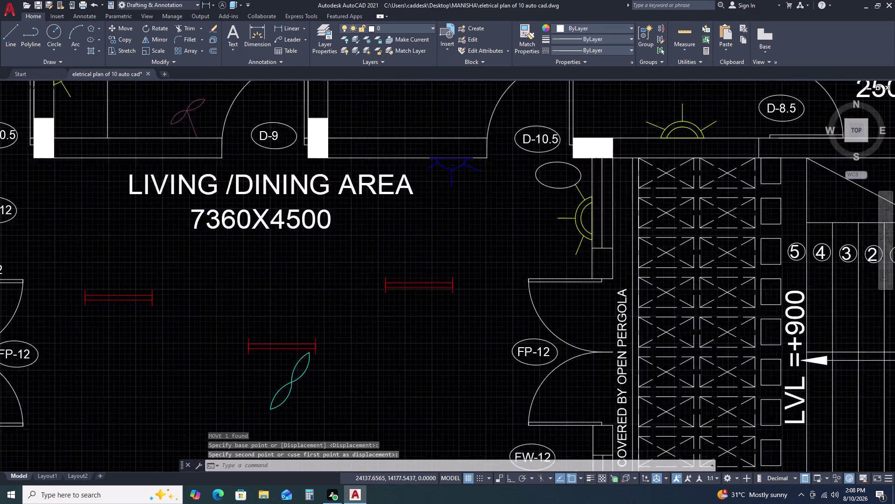
scroll(down, 3)
key(Escape)
scroll(down, 3)
middle_drag(798, 248, 655, 222)
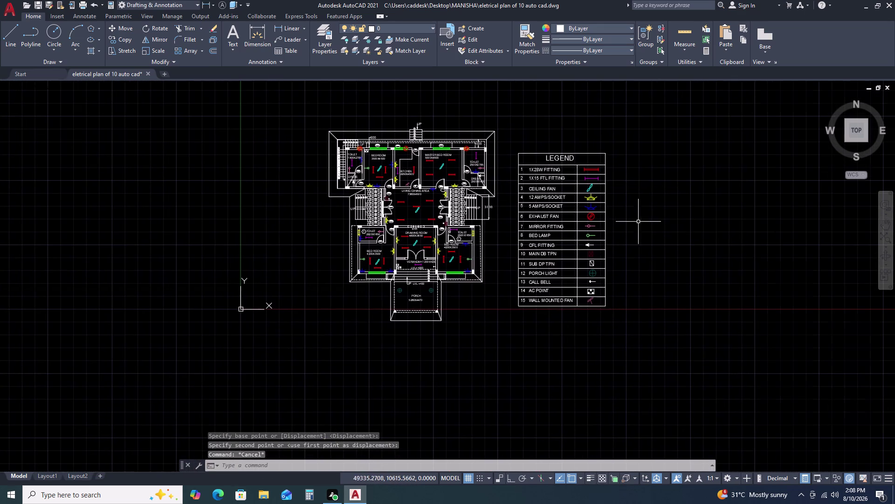
Draw a 297 × 210 rectangle in the open space right of the legend.
key(r)
key(e)
text(C)
key(space)
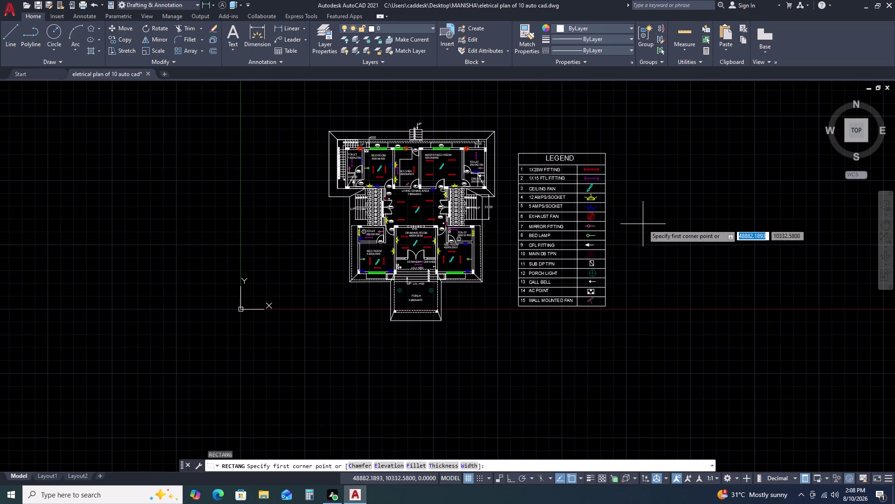
scroll(down, 3)
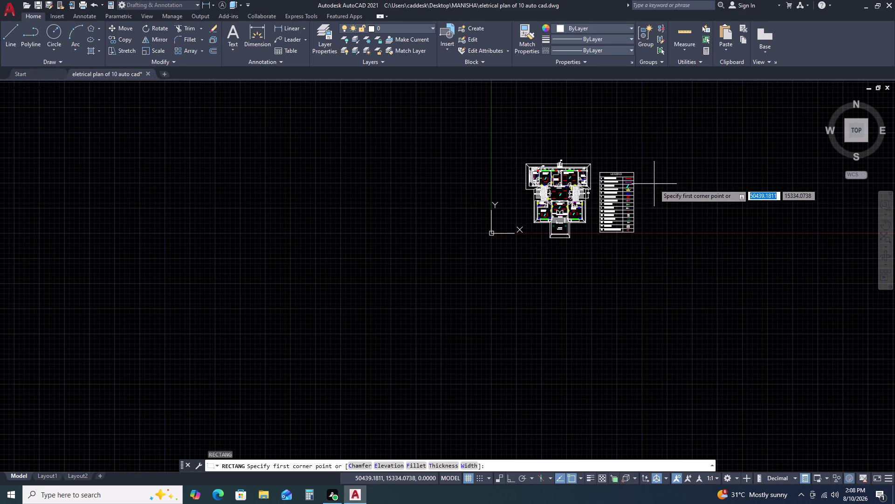
middle_drag(695, 191, 592, 194)
click(600, 167)
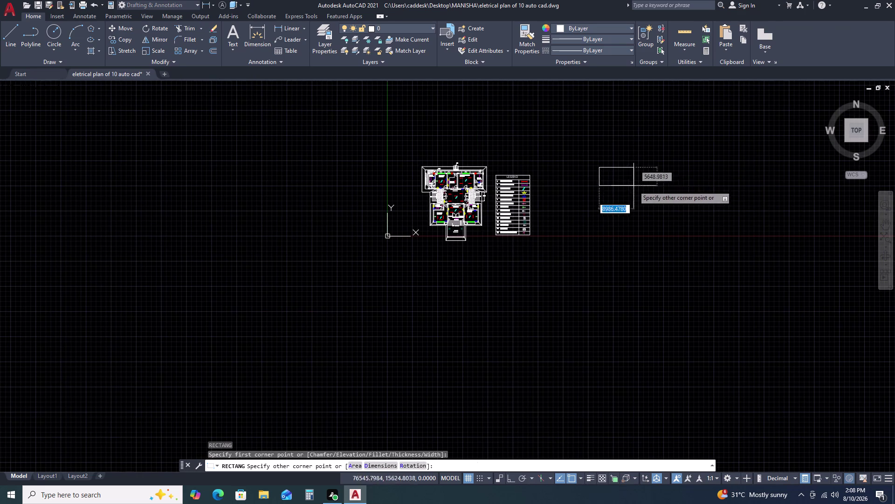
text(D)
key(space)
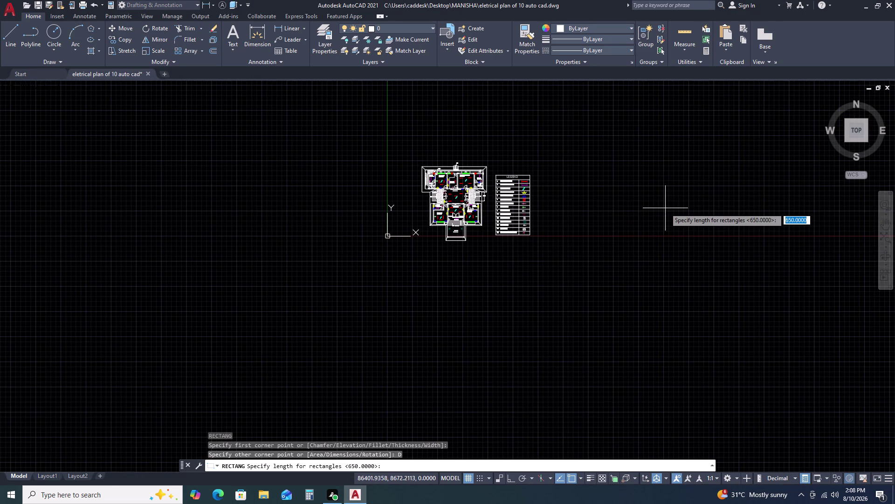
key(2)
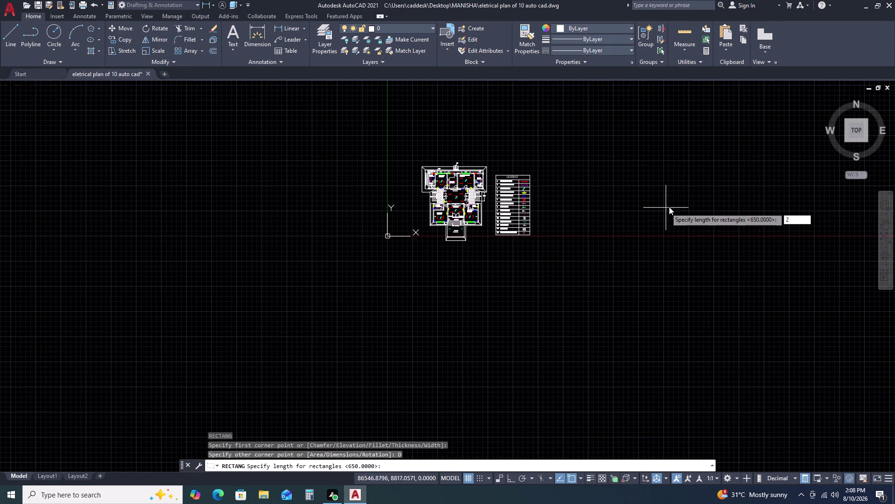
key(9)
key(7)
key(Return)
text(21)
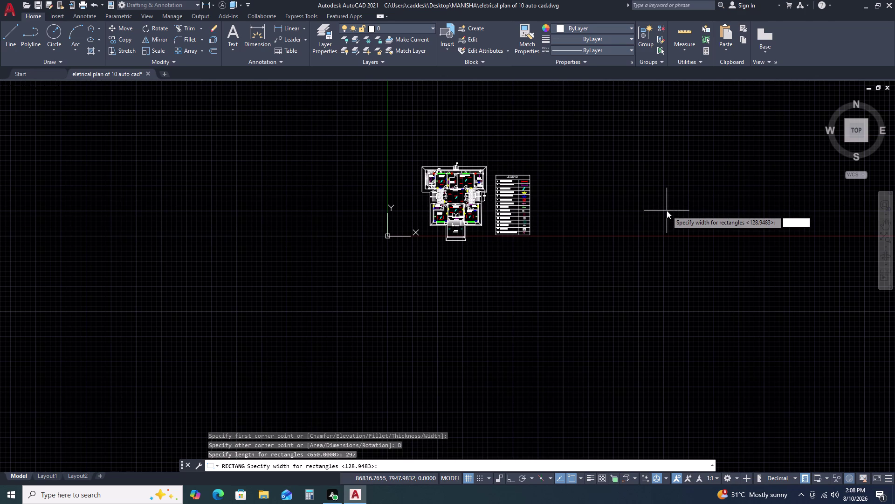
key(0)
key(Return)
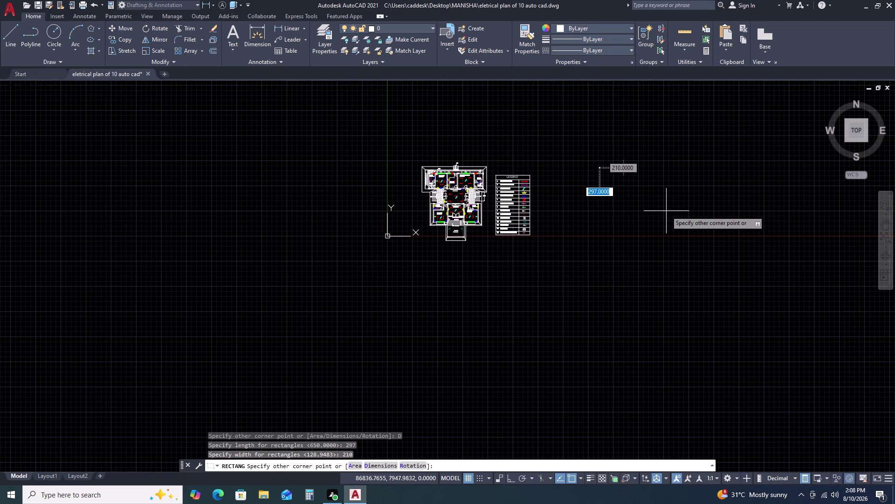
click(637, 212)
scroll(up, 3)
Select the new rectangle, then start and cancel a SCALE command on it.
click(613, 155)
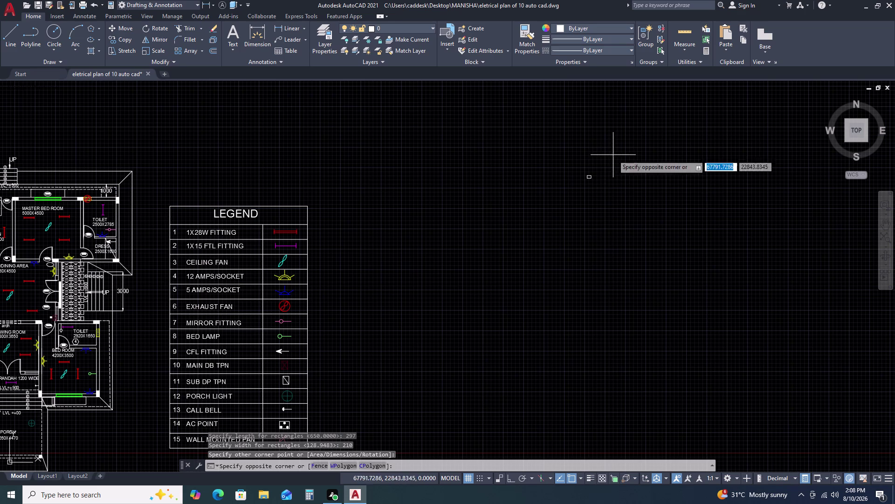
click(571, 199)
text(SC)
key(space)
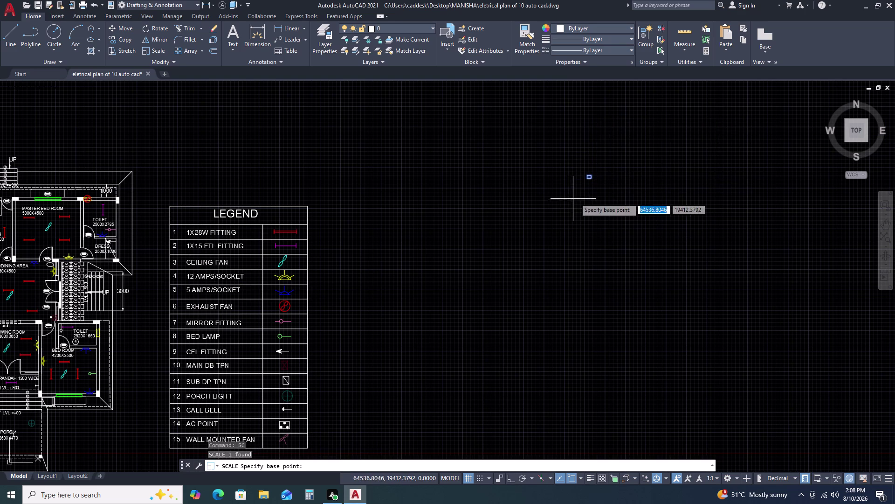
key(Escape)
scroll(up, 3)
key(Escape)
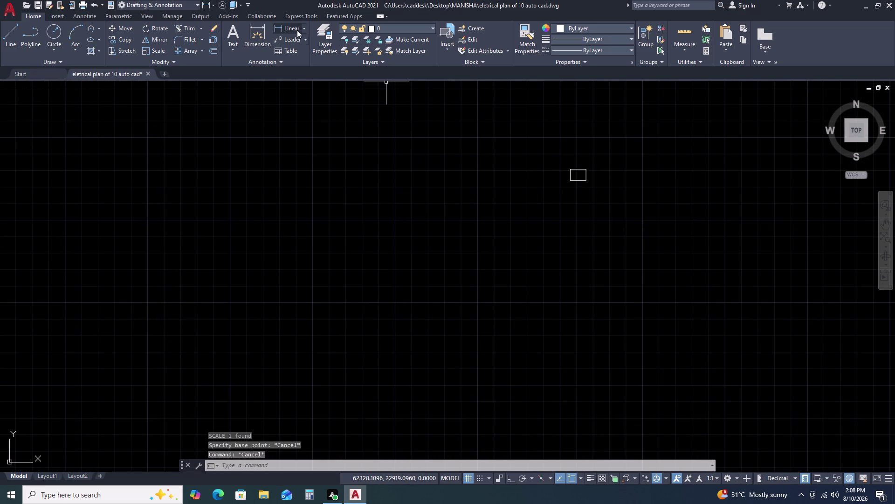
click(287, 28)
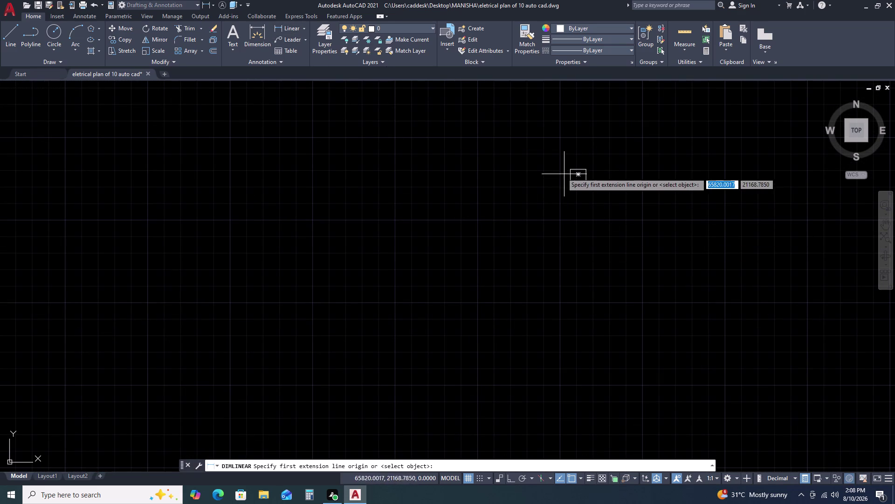
click(570, 168)
click(584, 168)
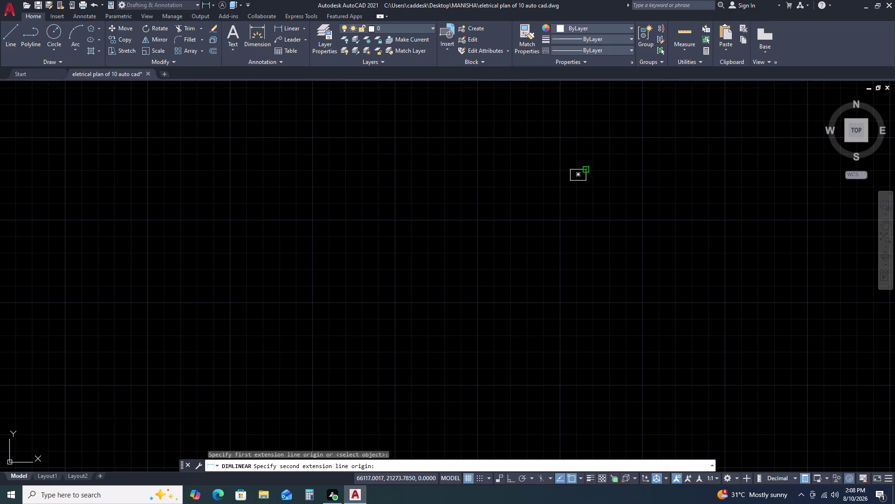
key(Escape)
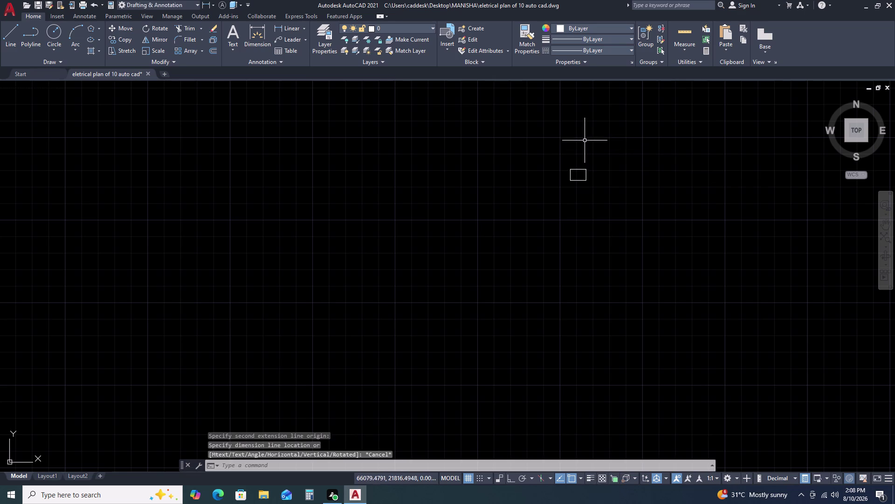
key(space)
scroll(up, 3)
click(575, 182)
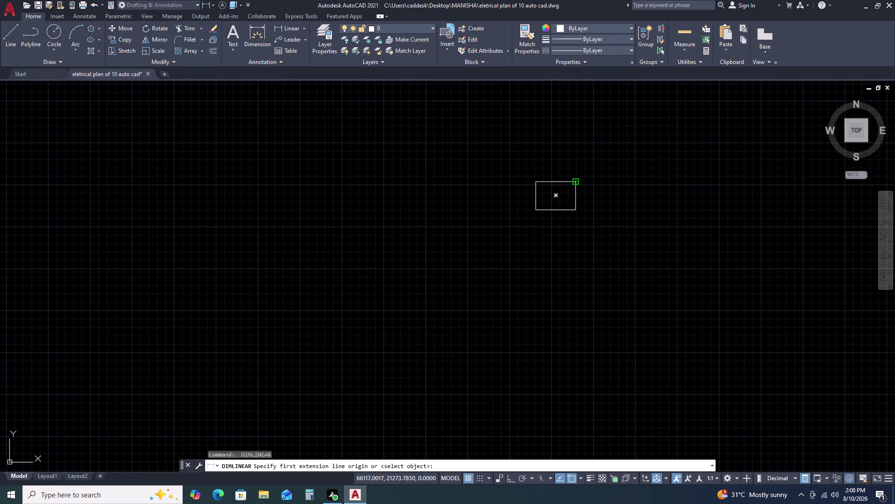
click(576, 212)
key(Escape)
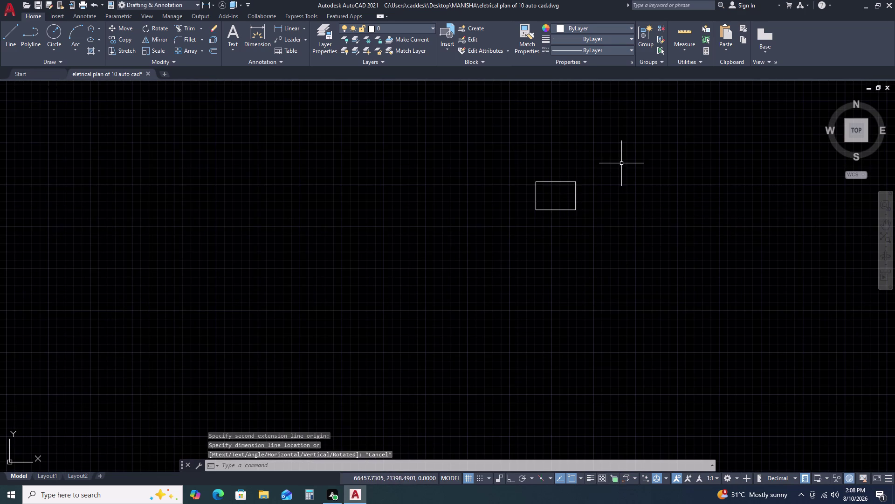
triple_click(621, 163)
double_click(512, 250)
click(605, 153)
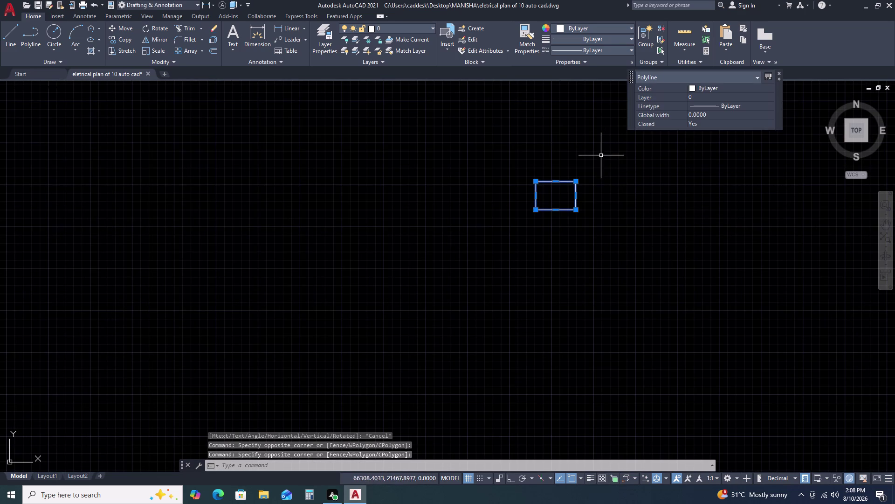
Scale the 297 × 210 border rectangle up from its corner to roughly enclose the legend.
key(s)
text(C)
key(space)
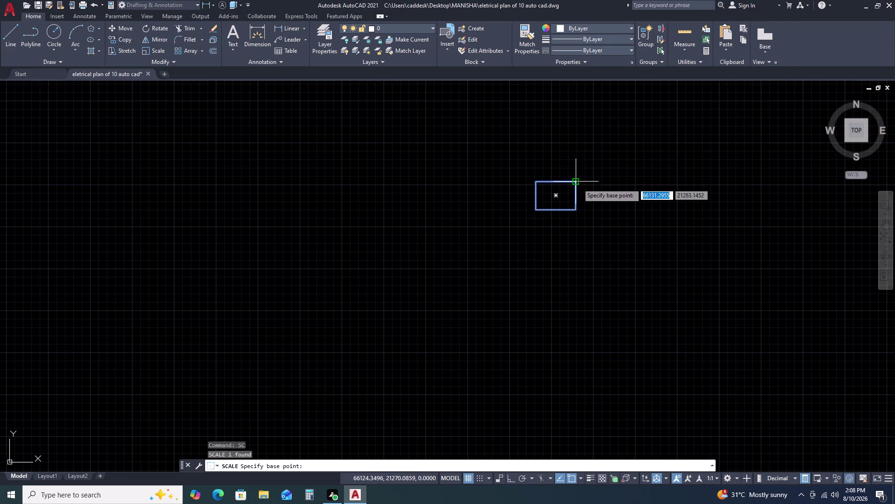
click(578, 183)
scroll(down, 3)
scroll(down, 3)
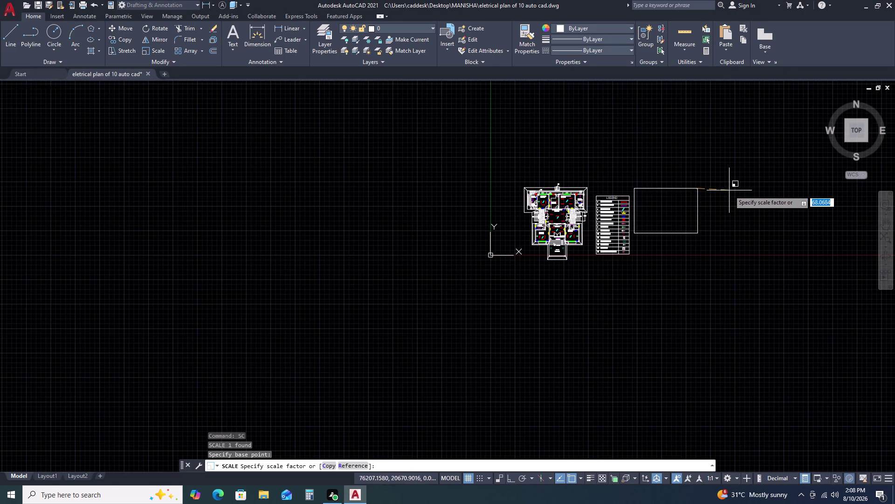
scroll(down, 3)
scroll(up, 3)
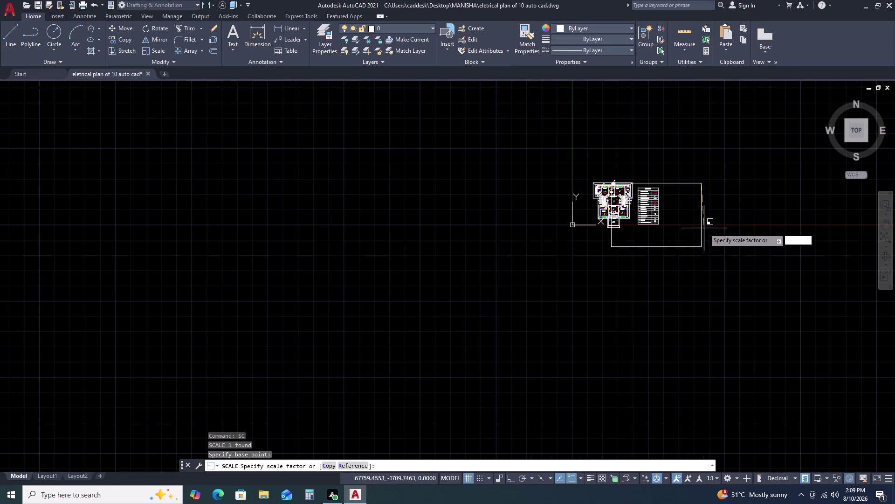
click(720, 215)
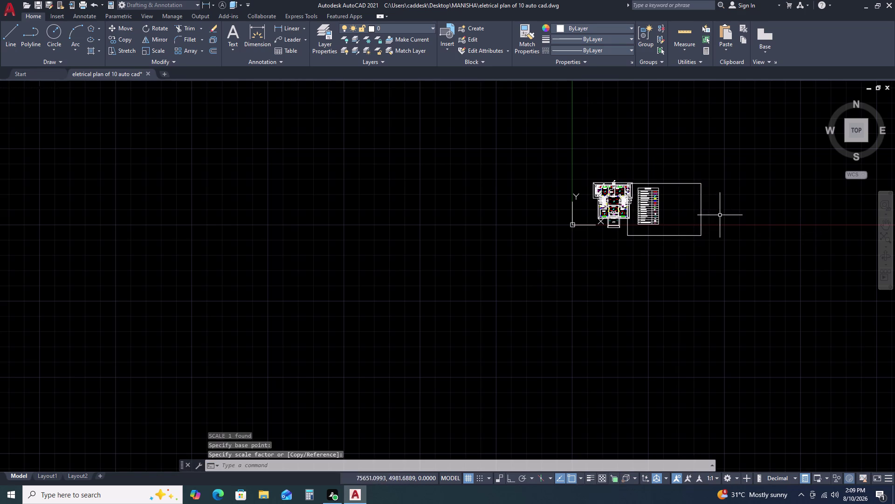
Select the sheet border rectangle as the object to move.
drag(700, 231, 695, 234)
click(655, 248)
key(m)
key(space)
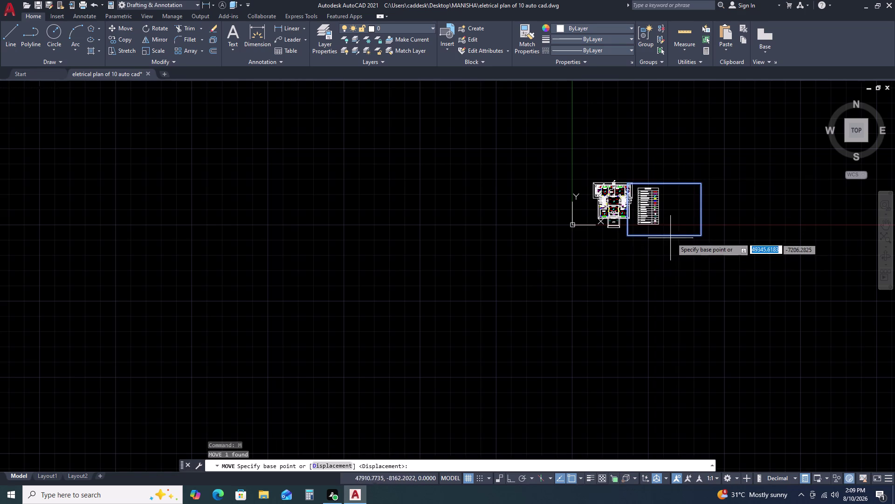
Move the sheet border so it surrounds the floor plan and legend.
click(671, 235)
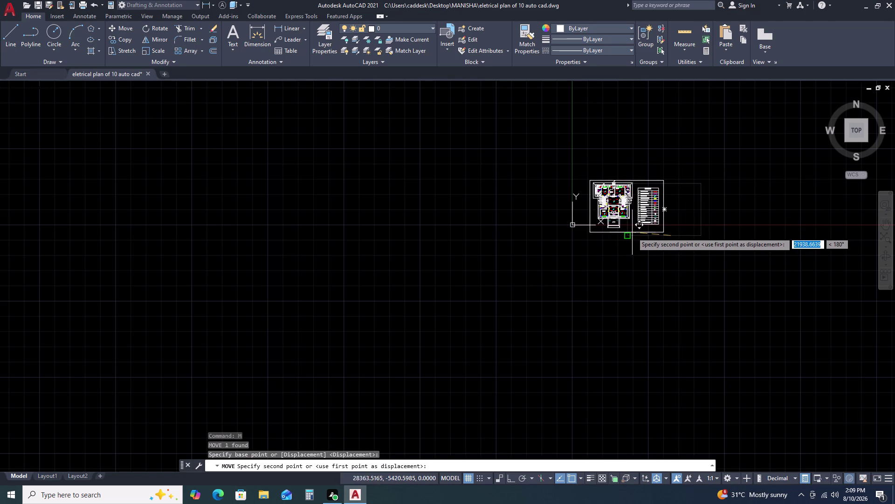
scroll(up, 3)
scroll(down, 3)
middle_drag(632, 231, 625, 253)
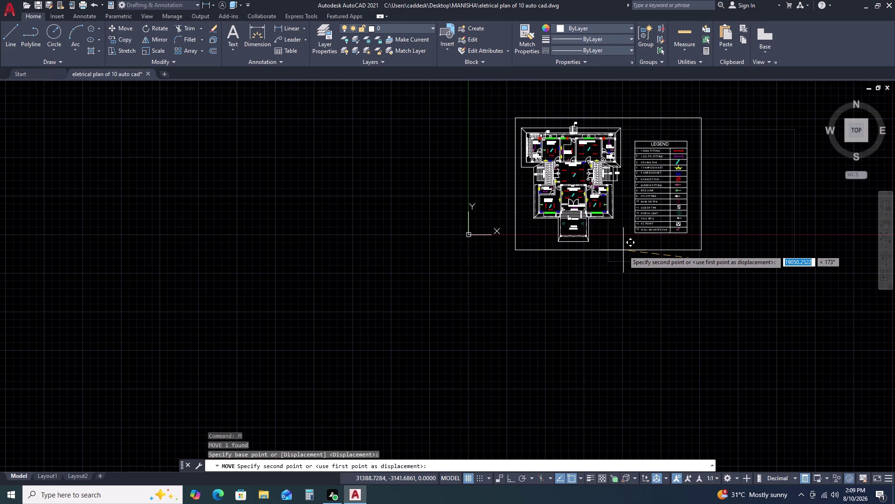
click(624, 250)
scroll(down, 3)
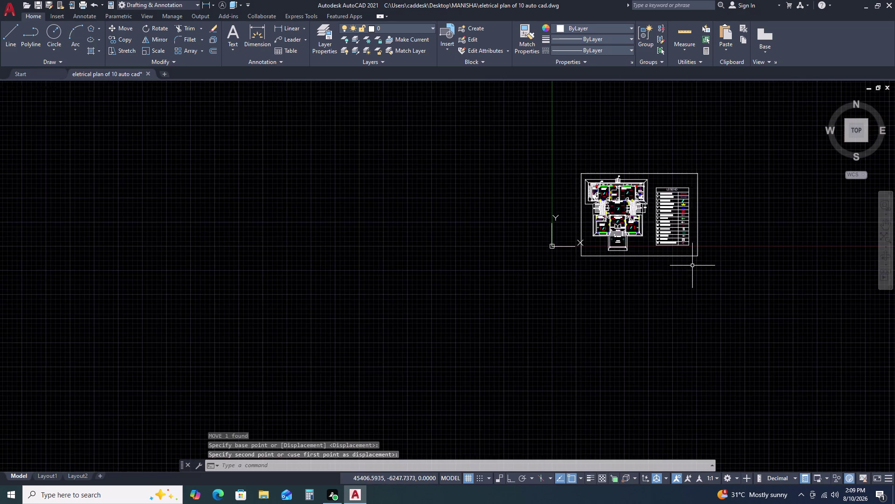
scroll(up, 3)
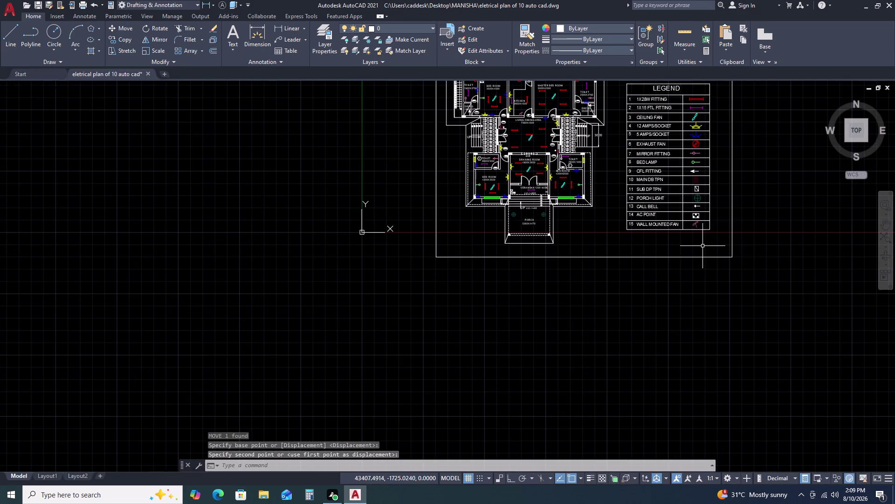
scroll(up, 3)
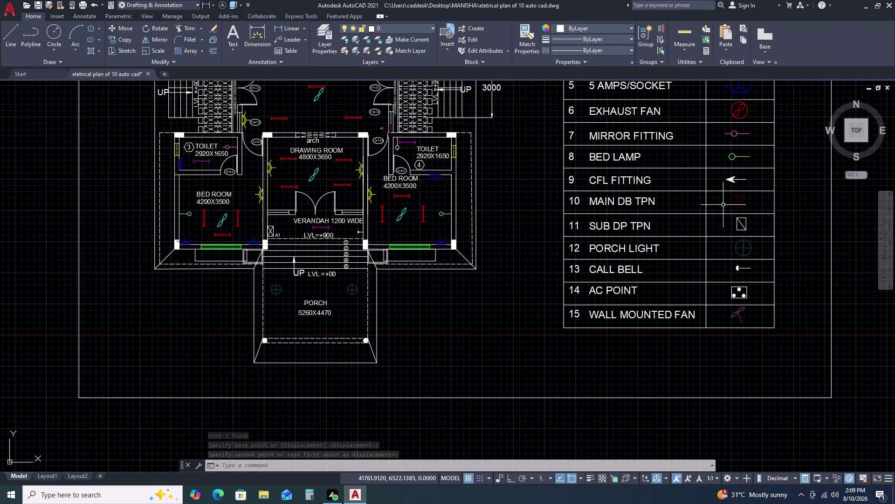
scroll(down, 3)
scroll(down, 3)
middle_drag(760, 228, 625, 250)
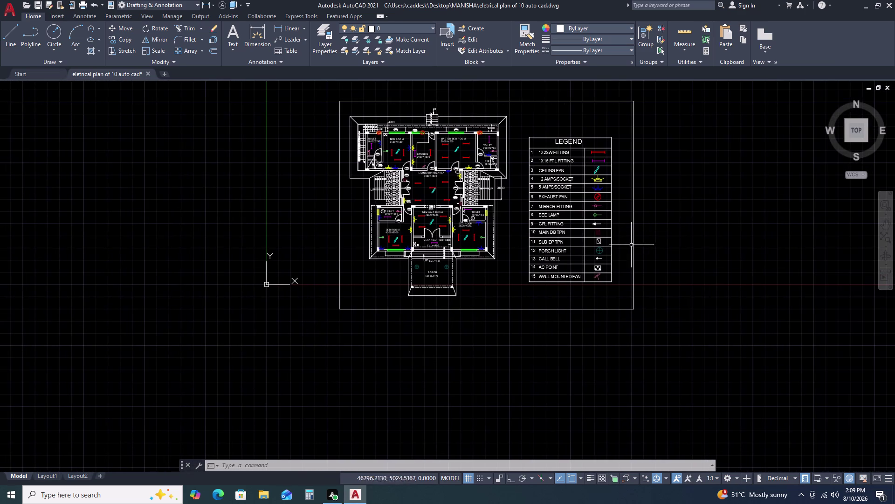
Move the border again slightly to fine-tune its position.
click(535, 102)
text(M)
key(space)
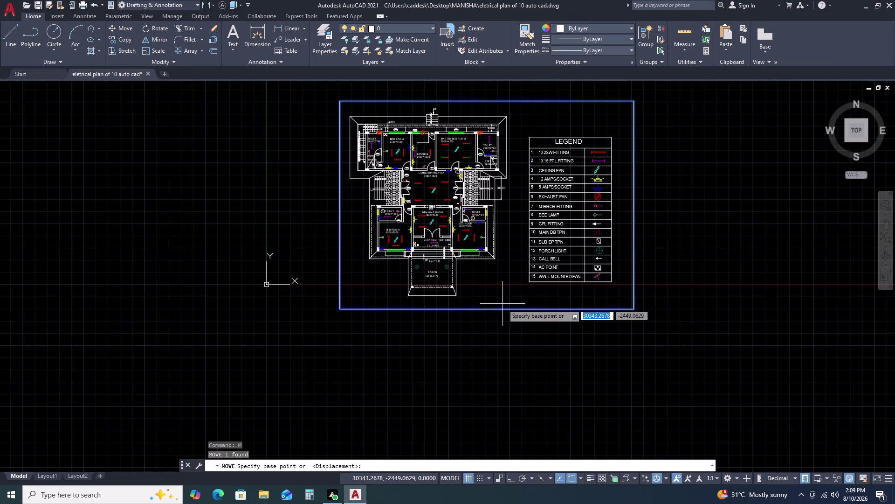
click(503, 304)
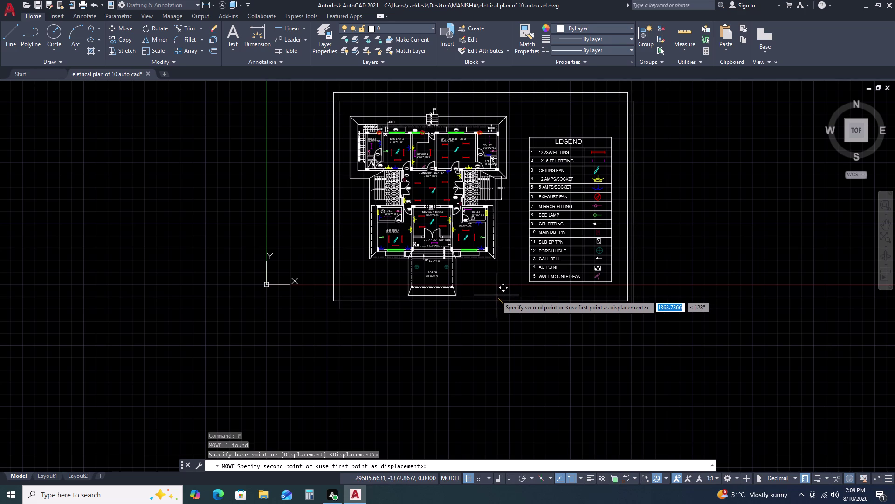
click(496, 295)
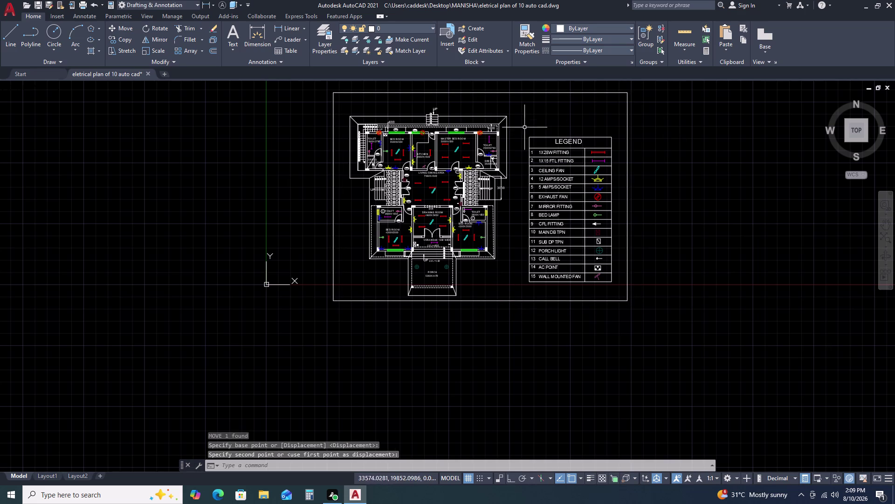
scroll(up, 3)
Copy the LEGEND heading to a spot above the sheet border.
click(676, 186)
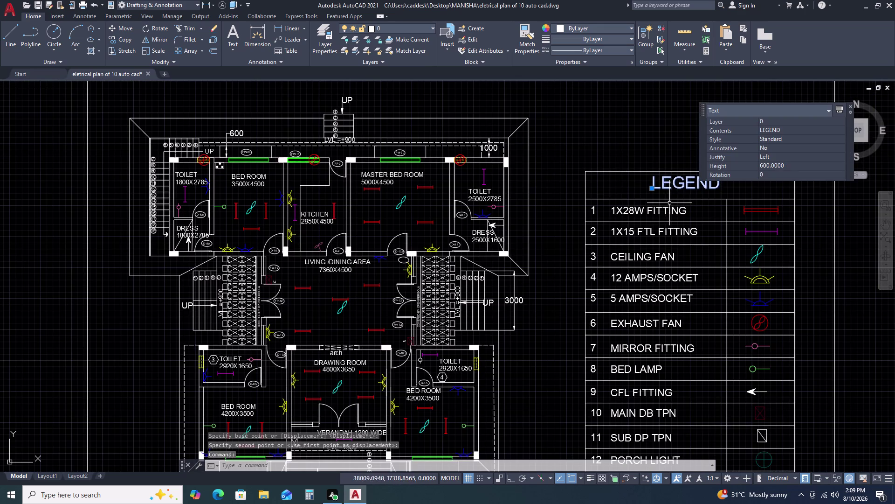
key(c)
text(O)
key(space)
drag(675, 191, 671, 191)
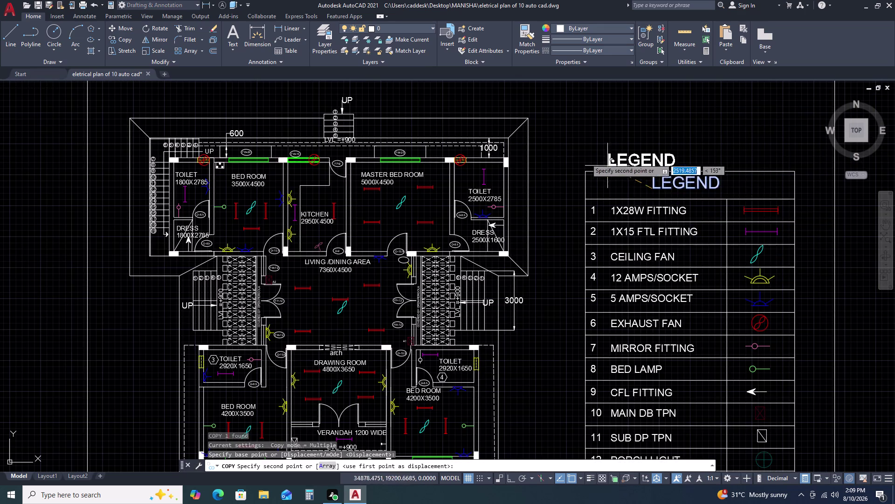
scroll(down, 3)
scroll(up, 3)
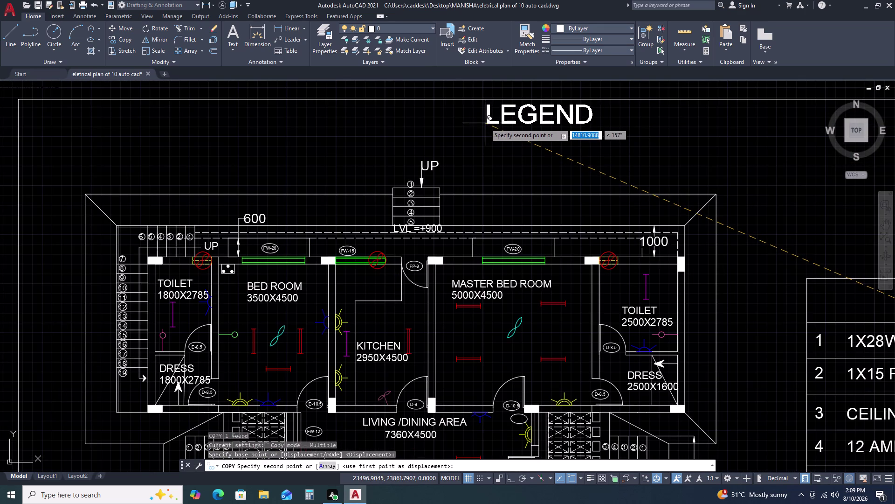
click(484, 123)
key(Escape)
Change the copied heading's text to 'ELECTRICAL PLAN'.
double_click(514, 106)
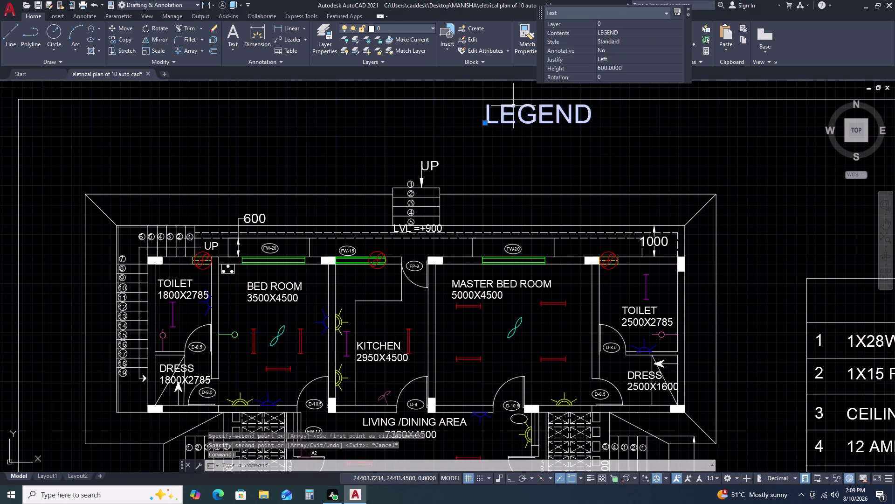
text(EL)
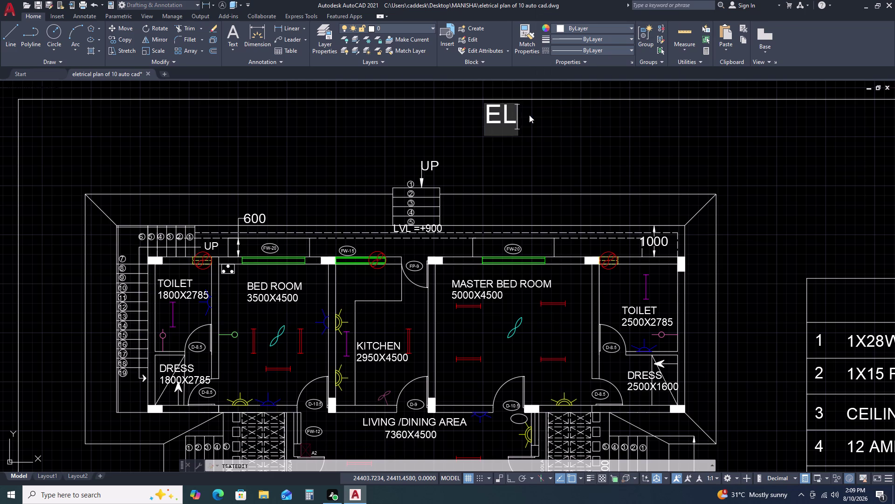
text(E)
text(CTR)
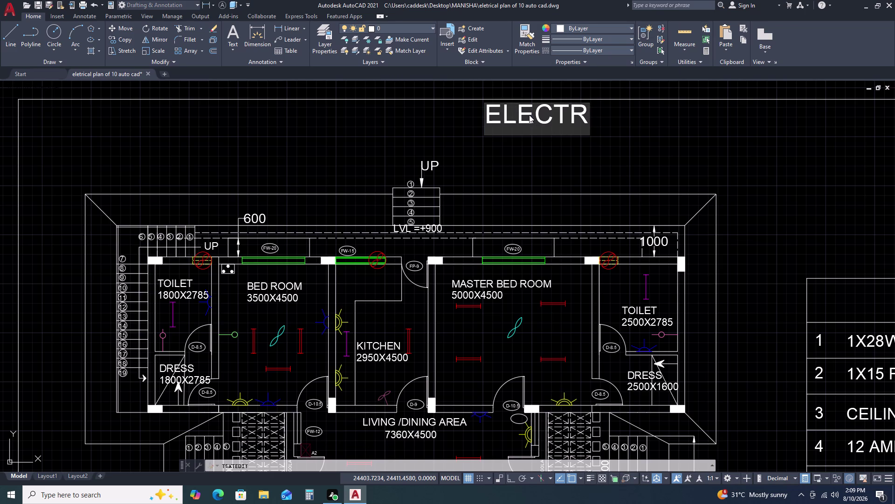
text(ICAL)
key(space)
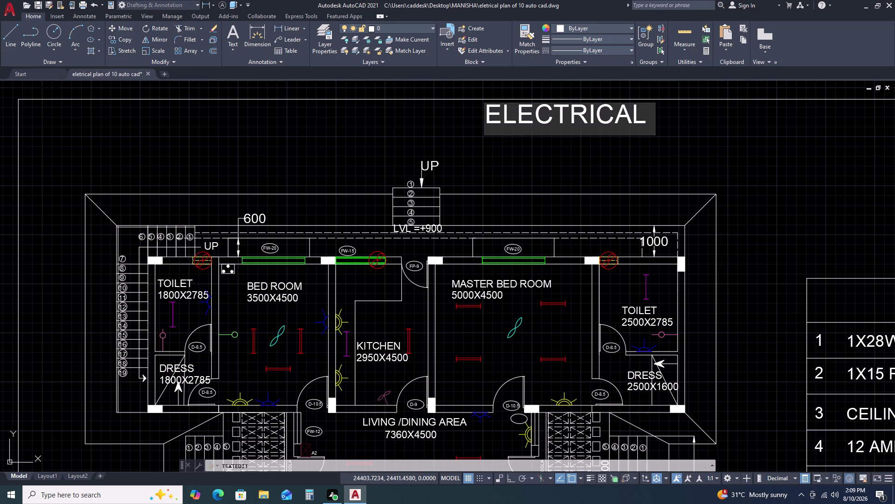
text(PLAN)
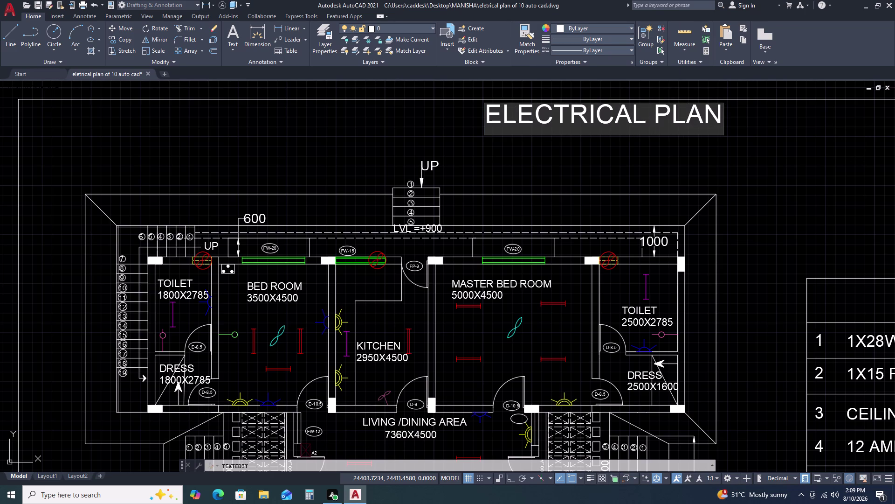
click(748, 174)
key(Escape)
Set the ELECTRICAL PLAN title's text height to 700 in Quick Properties.
scroll(down, 3)
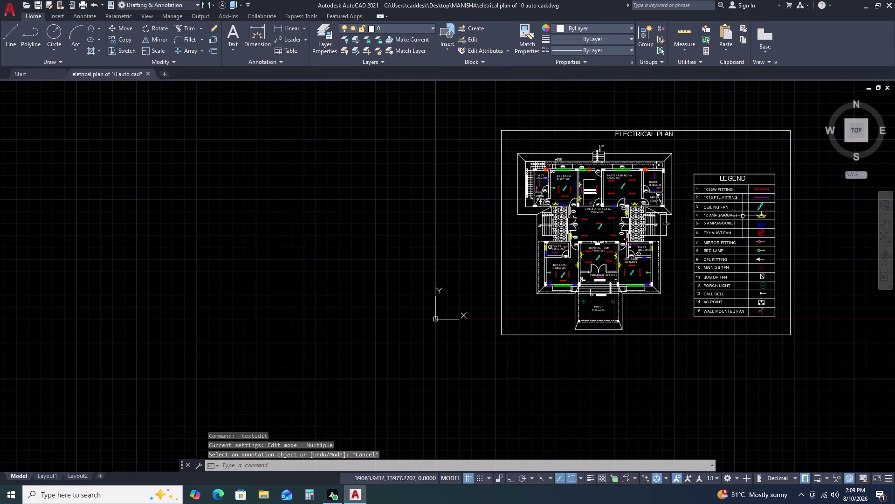
scroll(up, 3)
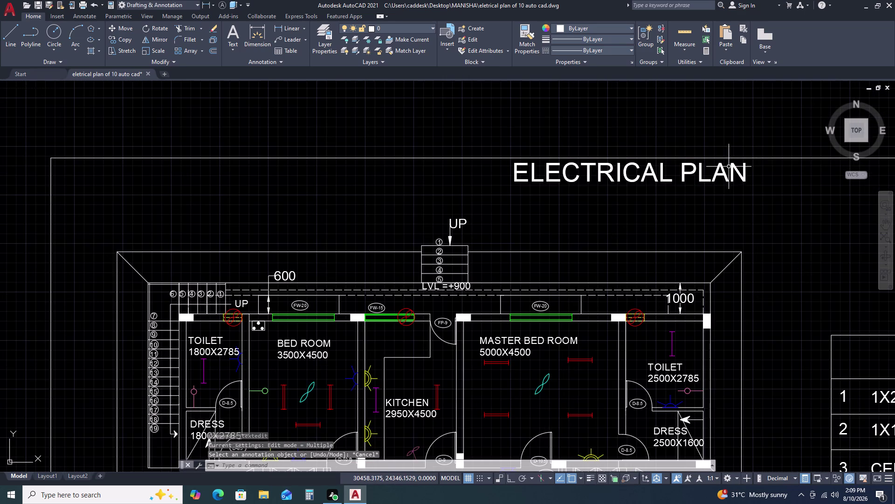
click(729, 167)
drag(609, 185, 598, 185)
click(718, 147)
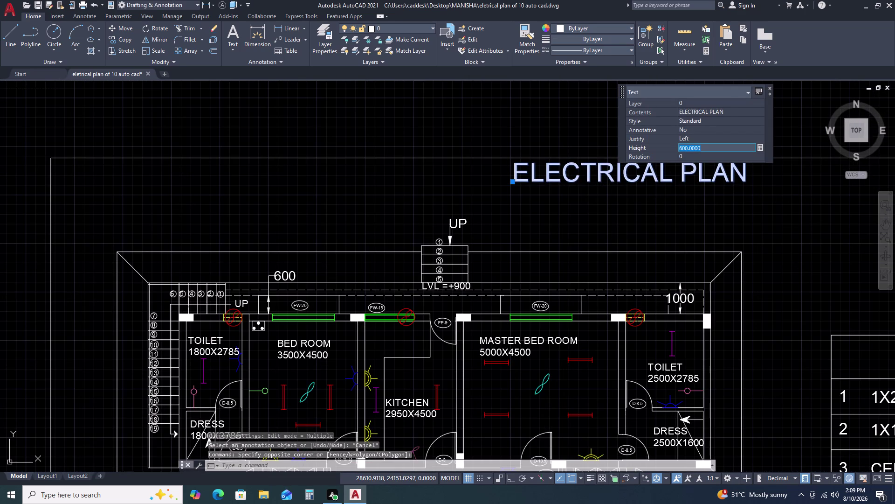
text(70)
key(0)
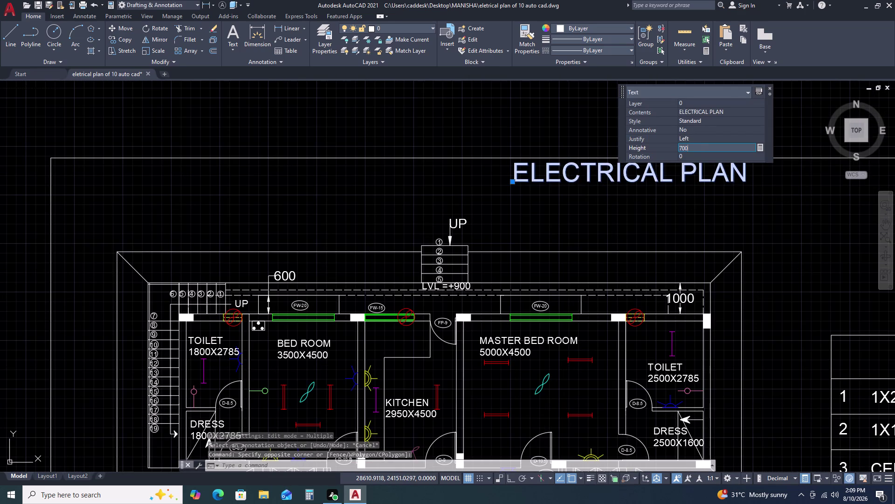
key(Return)
scroll(down, 3)
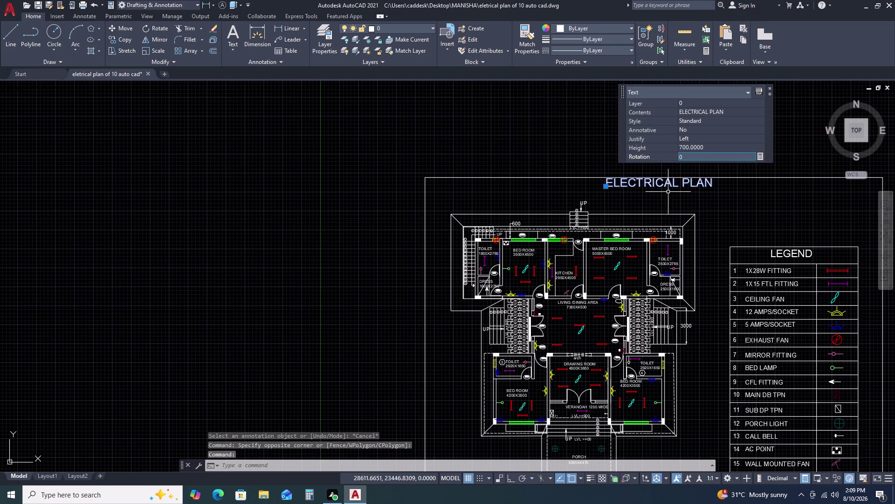
key(Escape)
scroll(up, 3)
Move the ELECTRICAL PLAN title slightly lower above the plan.
middle_drag(700, 189, 582, 121)
click(591, 124)
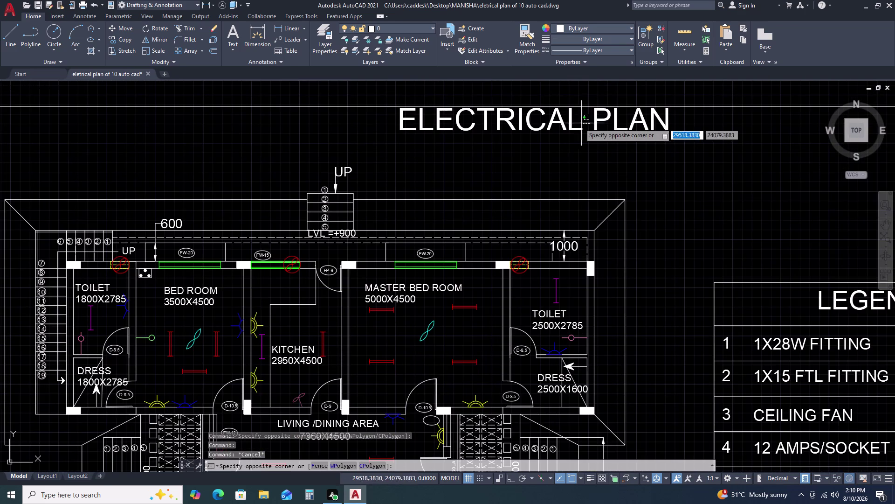
click(507, 136)
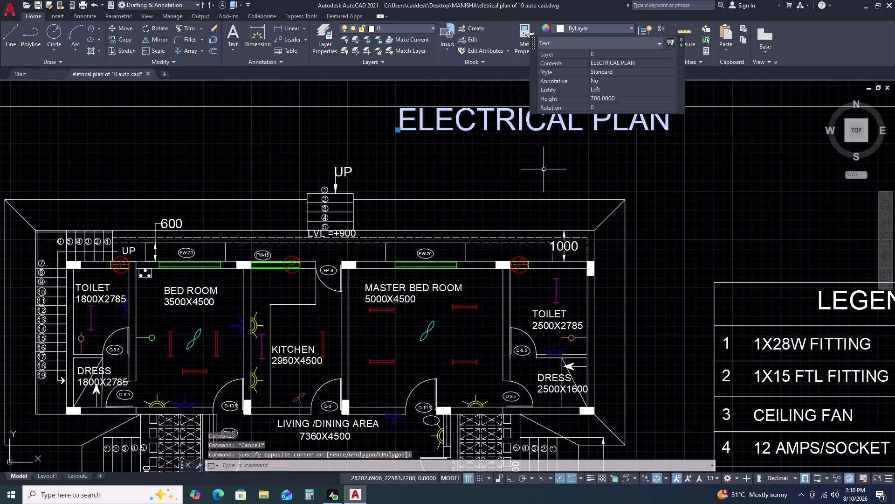
text(M)
key(space)
click(564, 164)
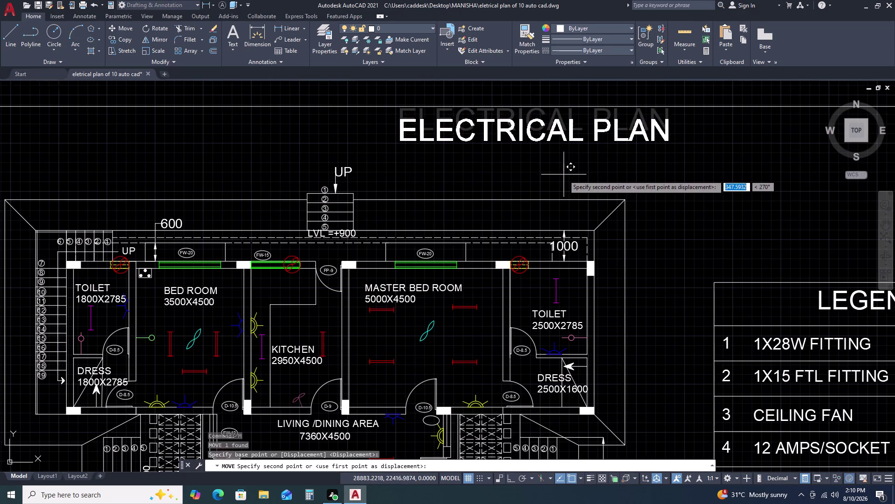
click(564, 177)
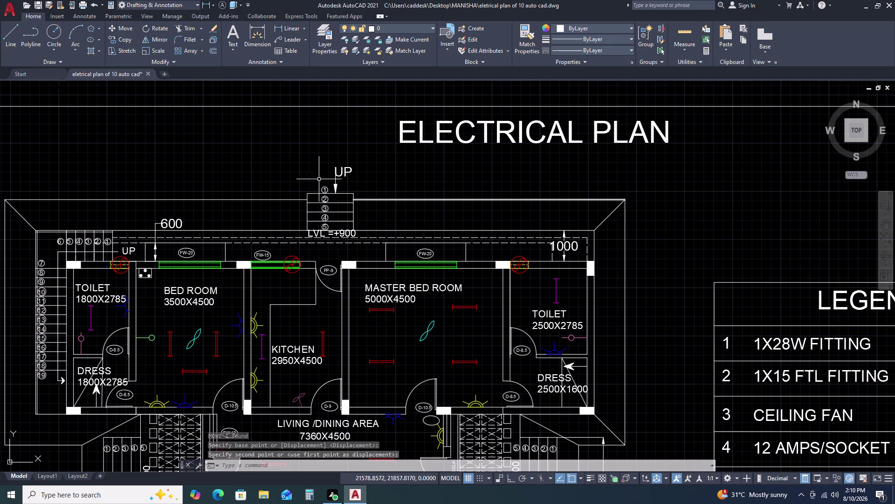
click(298, 26)
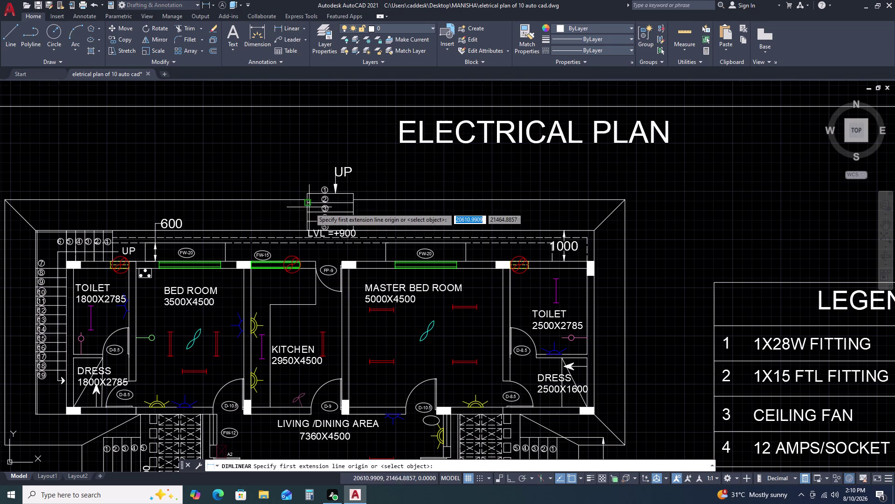
Dimension the top staircase width as 1500 above the stairs, then zoom out to view the sheet.
click(308, 195)
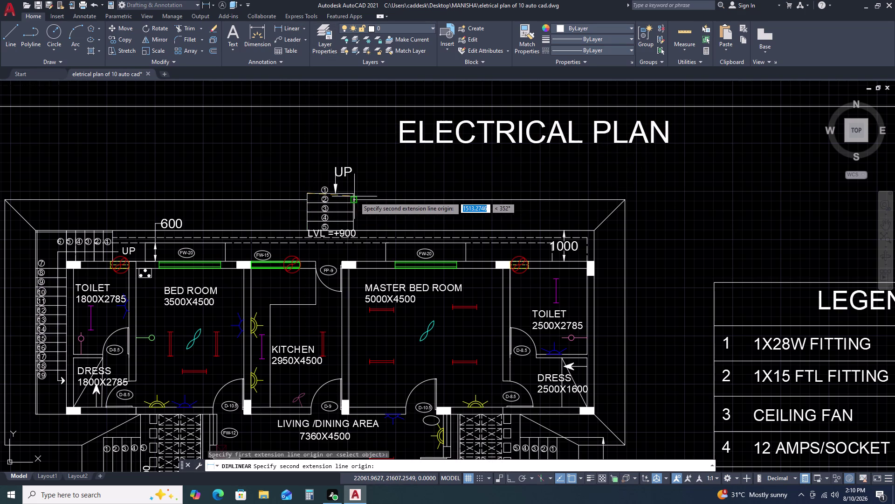
click(353, 193)
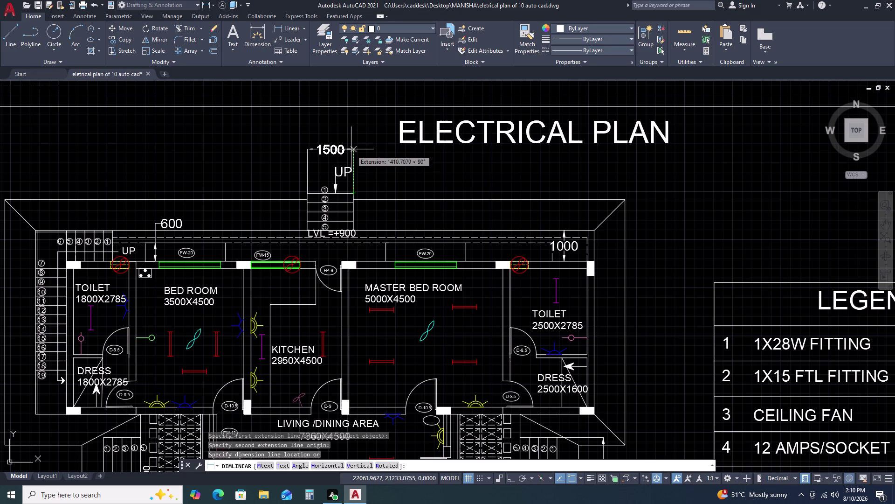
click(351, 150)
scroll(down, 3)
middle_drag(656, 179, 550, 179)
middle_click(516, 166)
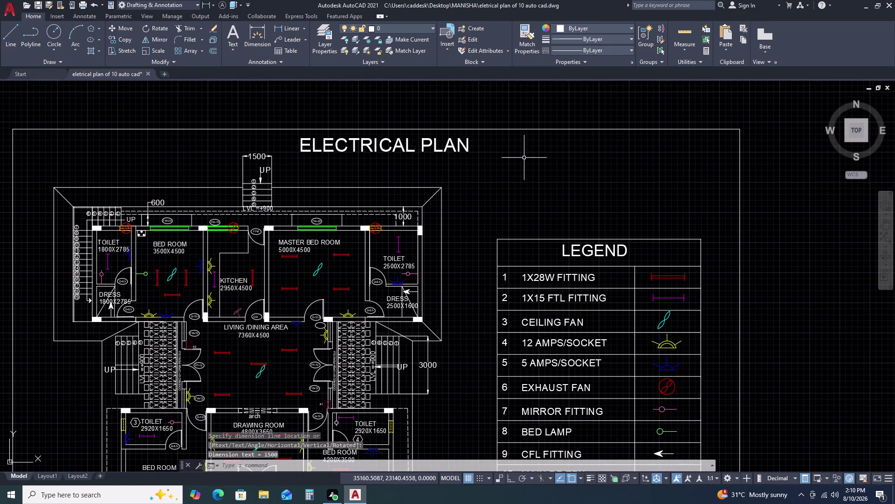
scroll(down, 3)
scroll(down, 3)
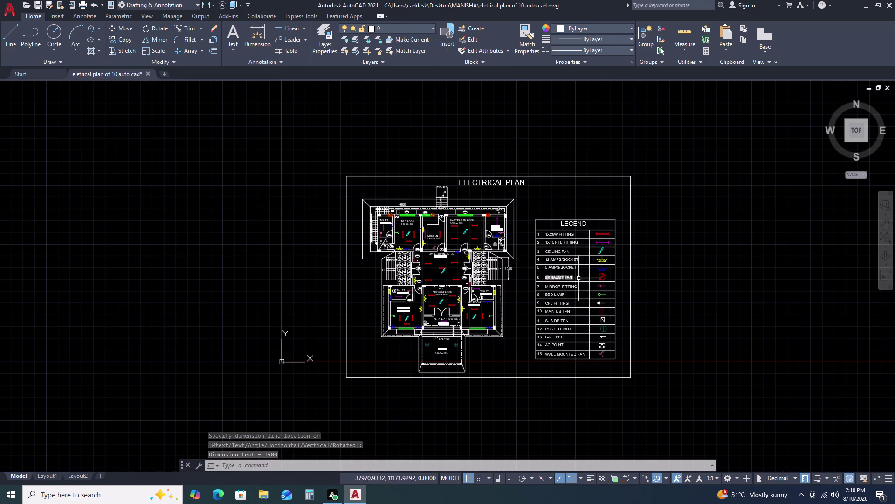
scroll(up, 3)
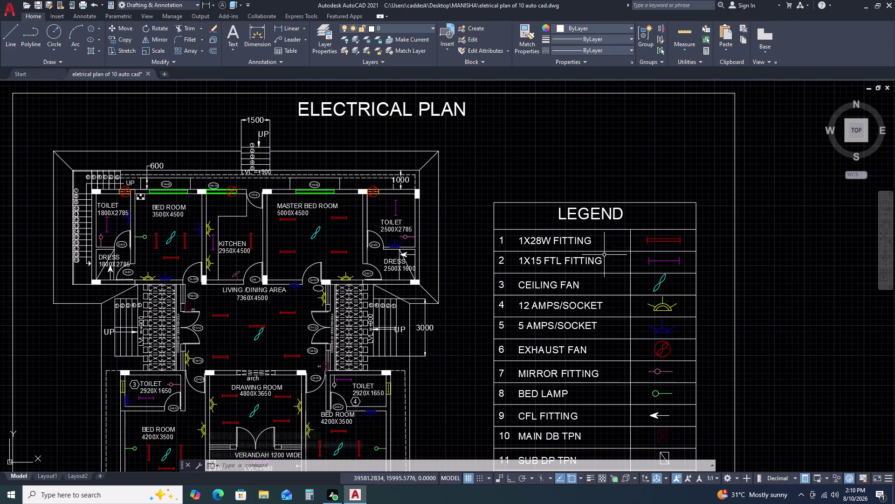
scroll(down, 3)
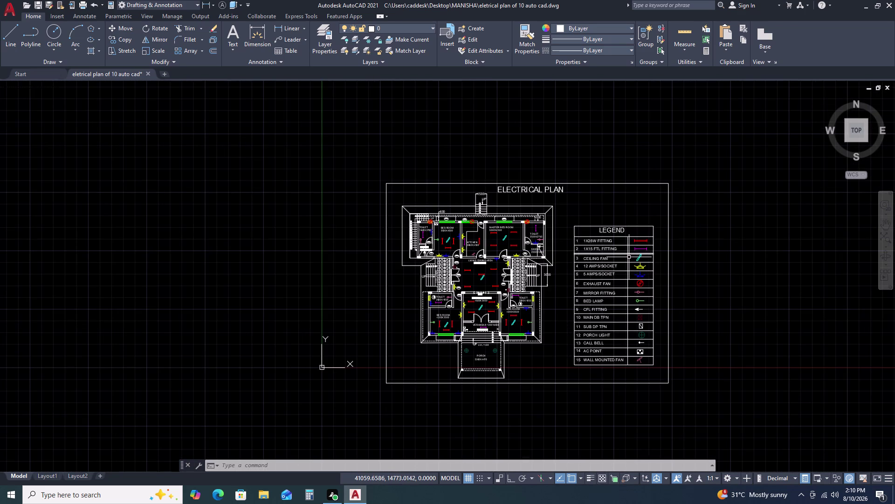
Use MATCHPROP (MA) to make the 1X28W FITTING legend text red like its symbol.
key(m)
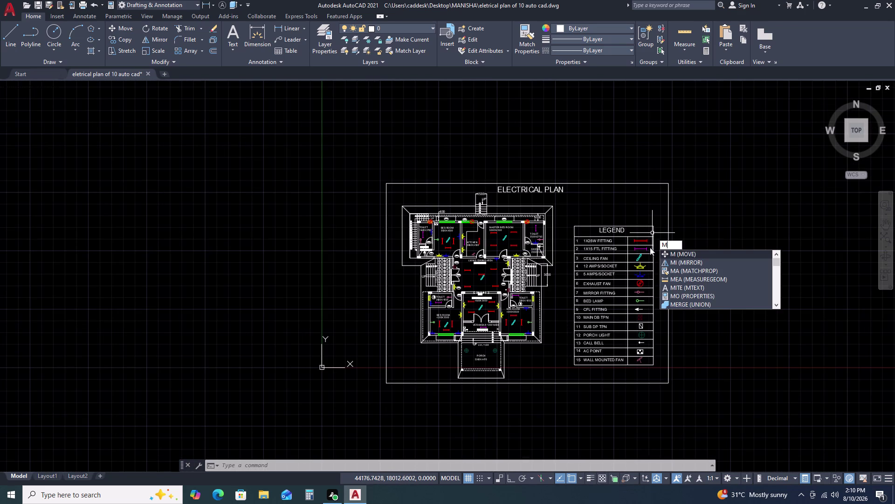
key(a)
key(space)
click(642, 241)
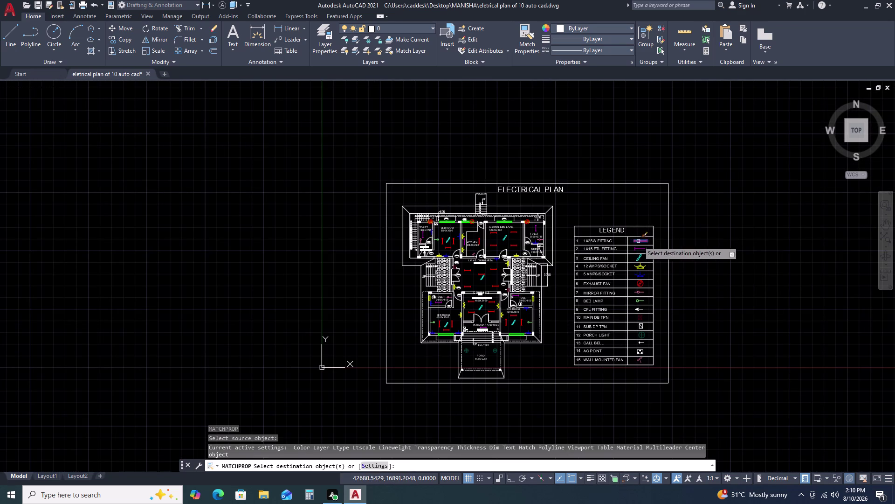
scroll(up, 3)
click(606, 242)
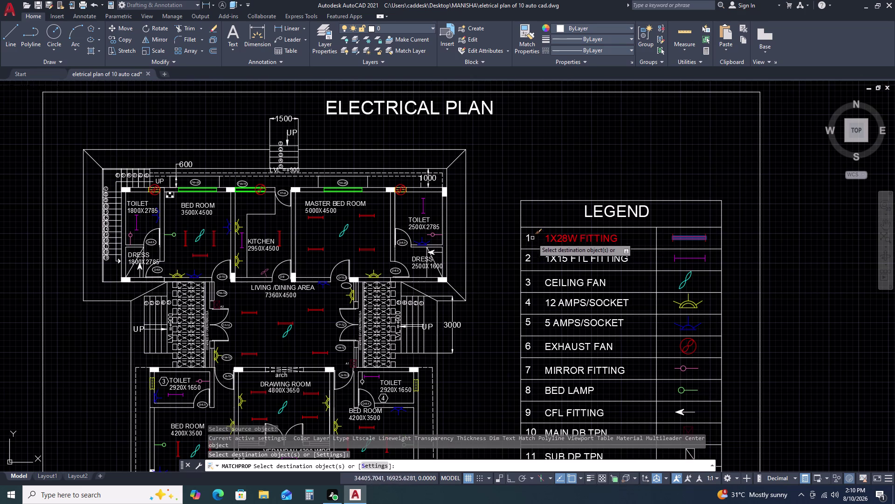
click(530, 237)
key(space)
Make the 1X15 FTL FITTING text magenta to match its symbol.
key(space)
click(683, 258)
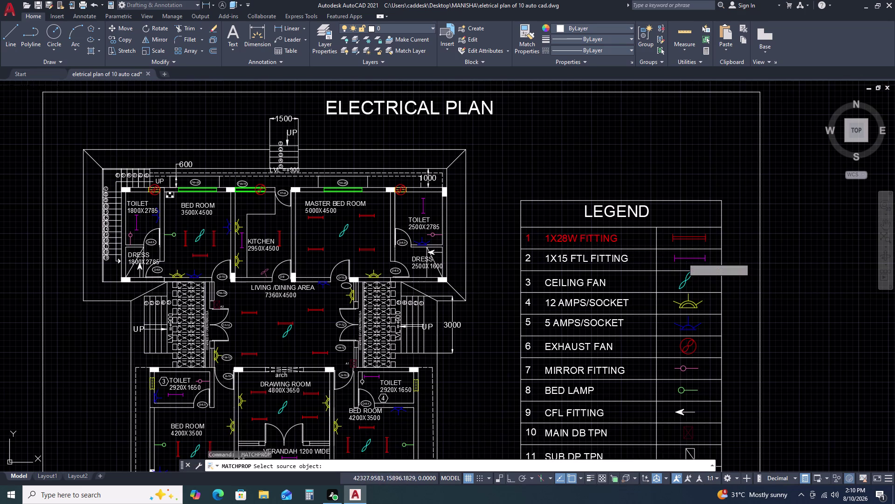
click(619, 261)
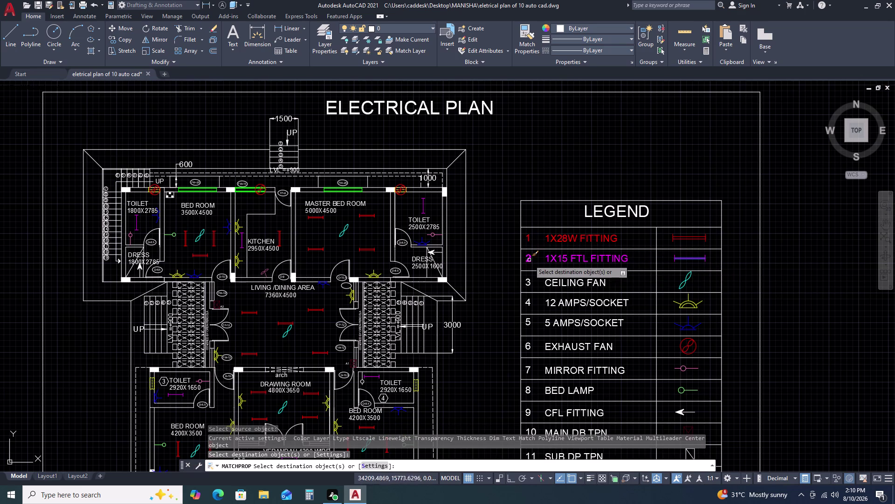
click(530, 259)
key(space)
Make the CEILING FAN legend text cyan to match its symbol.
scroll(down, 3)
middle_drag(679, 296, 625, 204)
key(space)
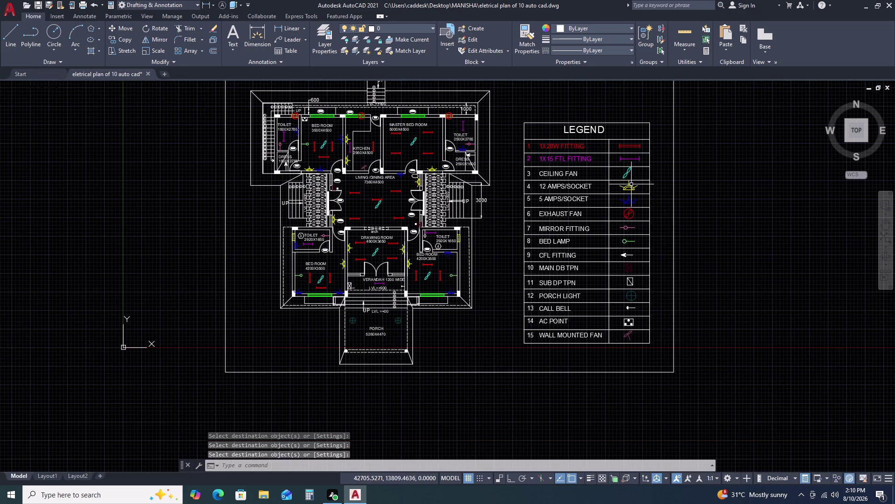
click(627, 174)
click(569, 176)
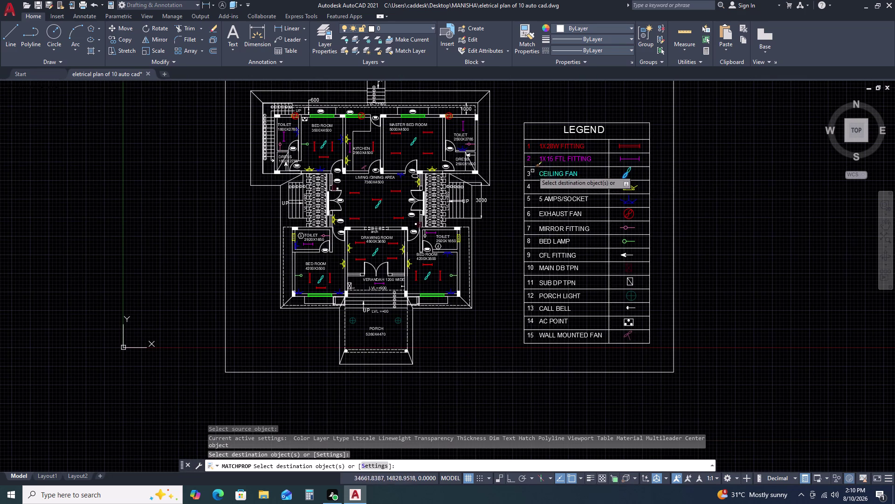
click(531, 173)
key(space)
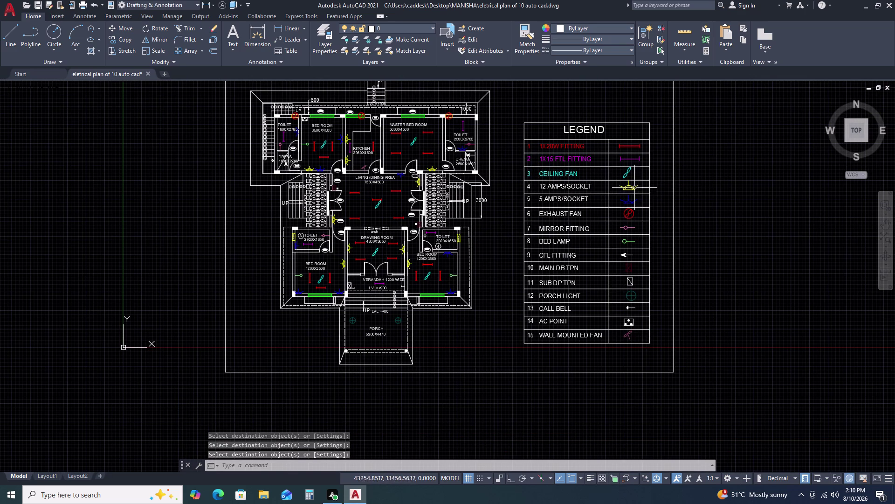
Make the 12 AMPS/SOCKET text yellow to match its symbol.
click(627, 187)
key(space)
click(586, 187)
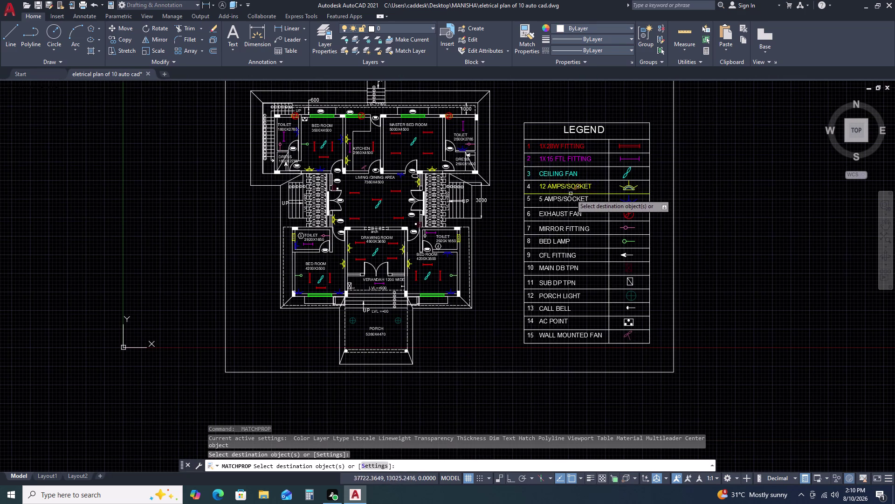
click(530, 185)
key(space)
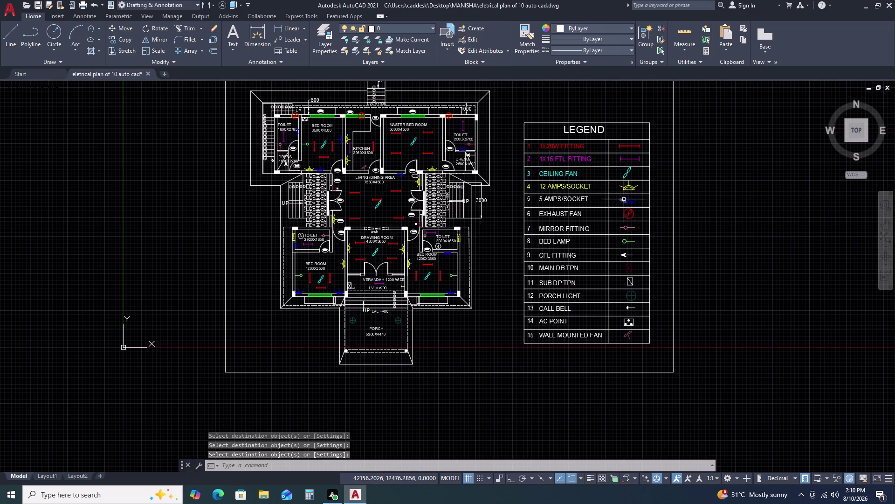
click(627, 199)
click(619, 203)
key(space)
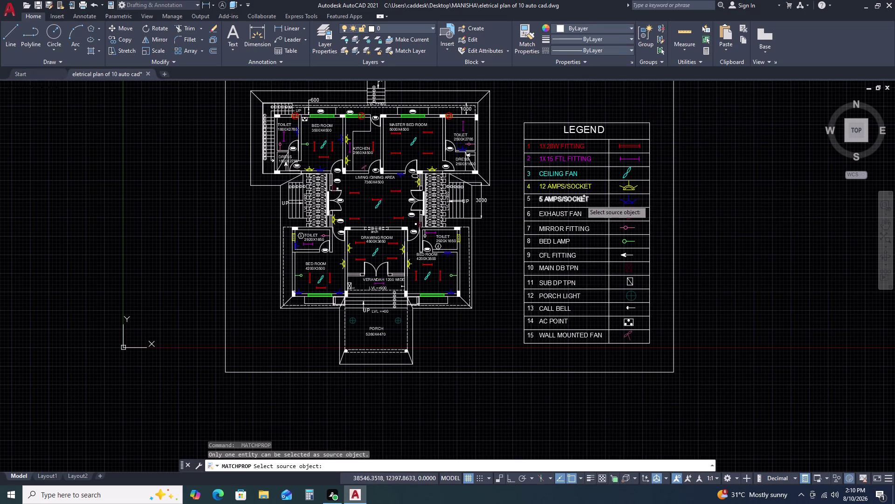
Make the 5 AMPS/SOCKET text blue to match its symbol.
double_click(572, 199)
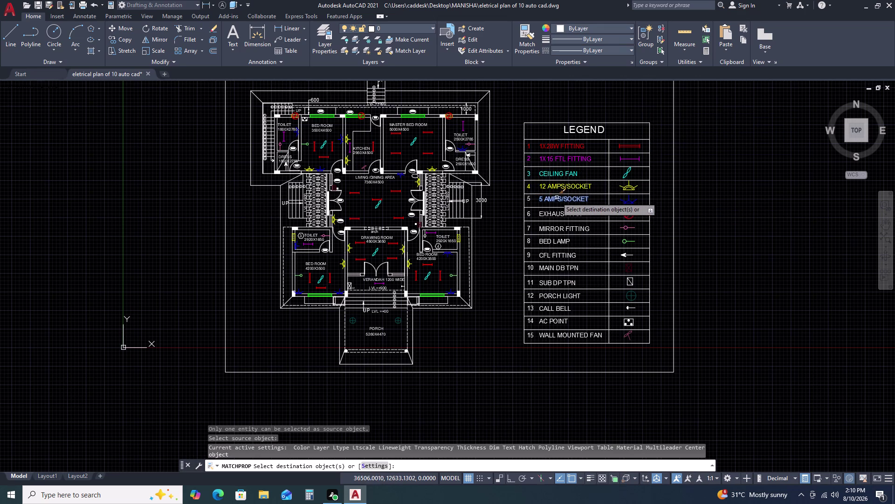
click(556, 198)
click(531, 197)
key(Escape)
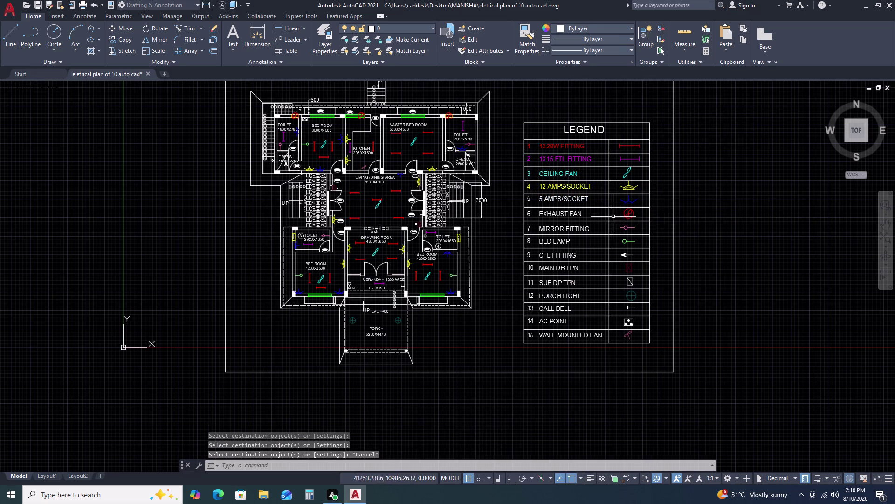
key(m)
text(A)
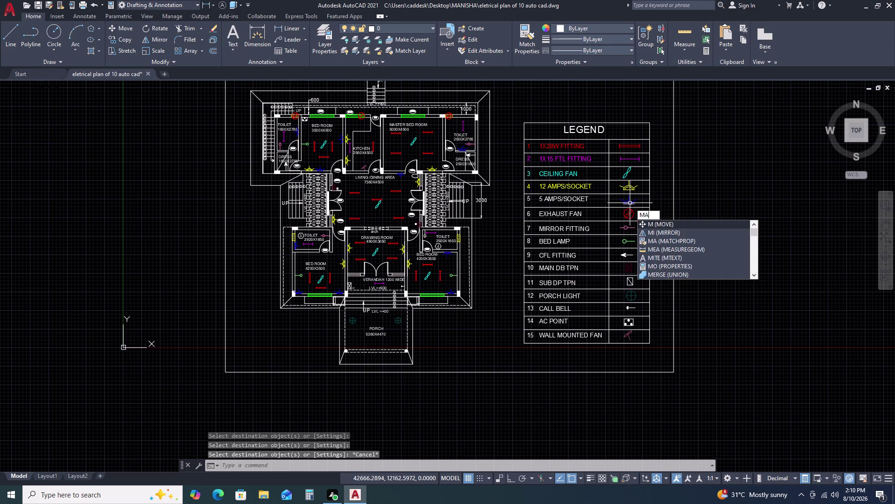
key(space)
click(634, 199)
click(585, 200)
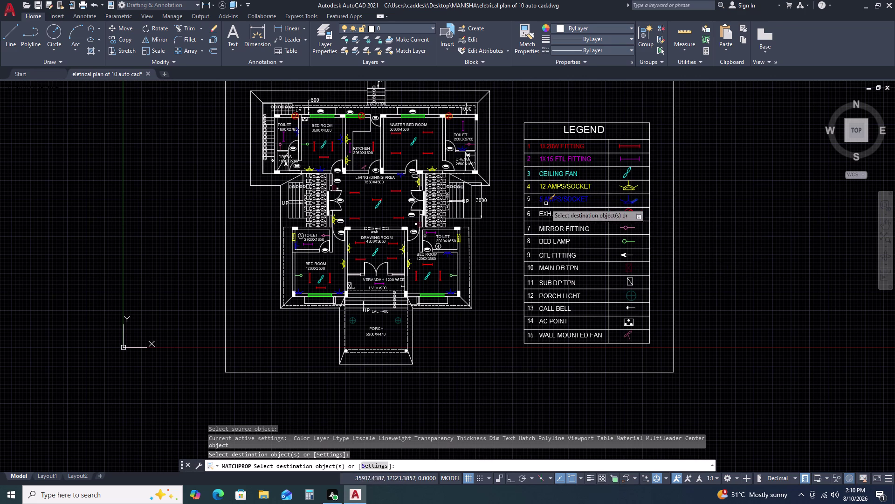
click(531, 199)
key(Escape)
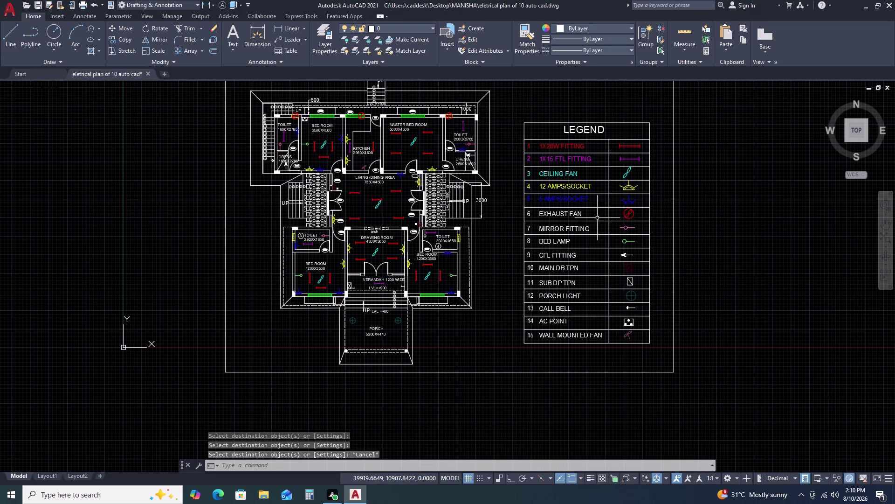
Make the EXHAUST FAN text red to match its symbol.
key(space)
click(629, 212)
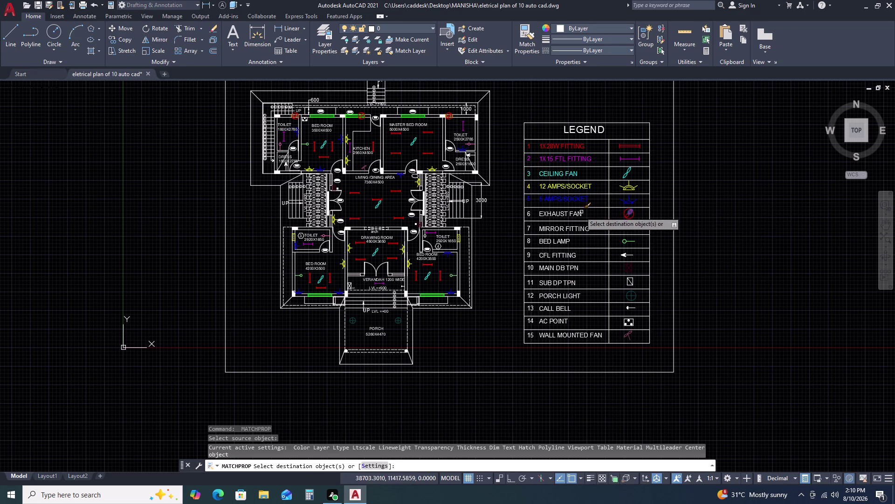
click(574, 213)
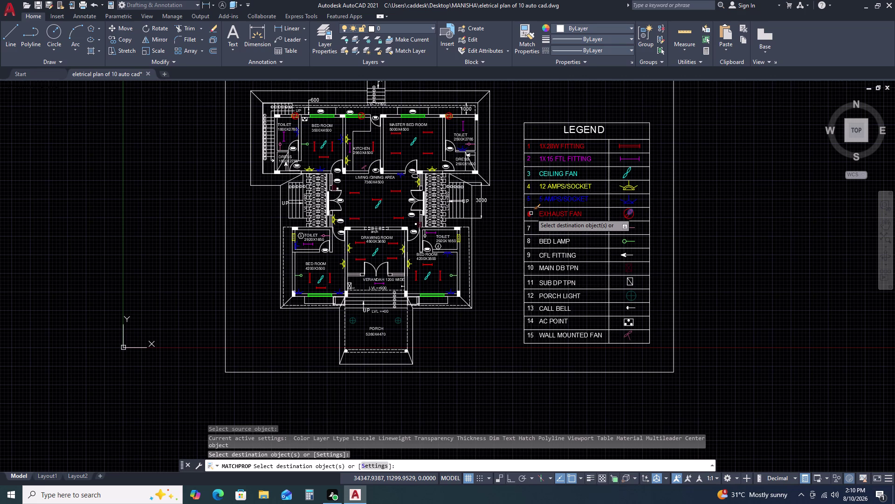
click(531, 213)
key(space)
Match the MIRROR FITTING text colour to its symbol.
key(space)
click(627, 227)
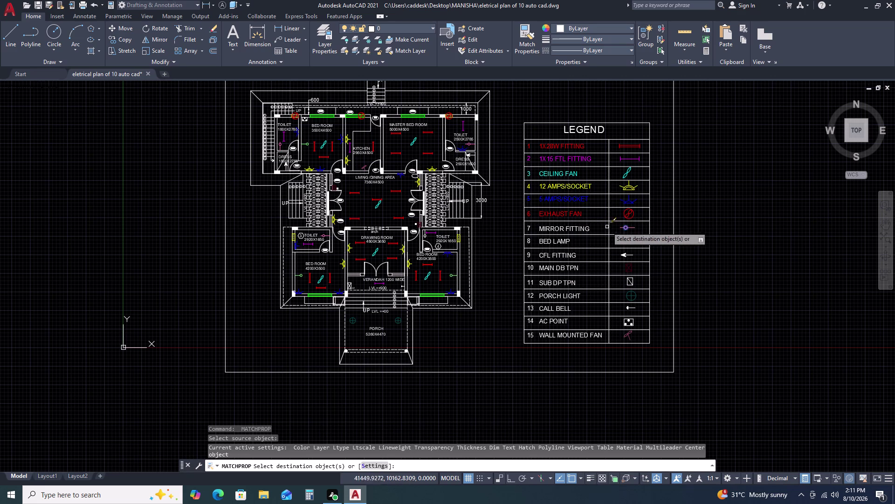
click(575, 227)
click(529, 228)
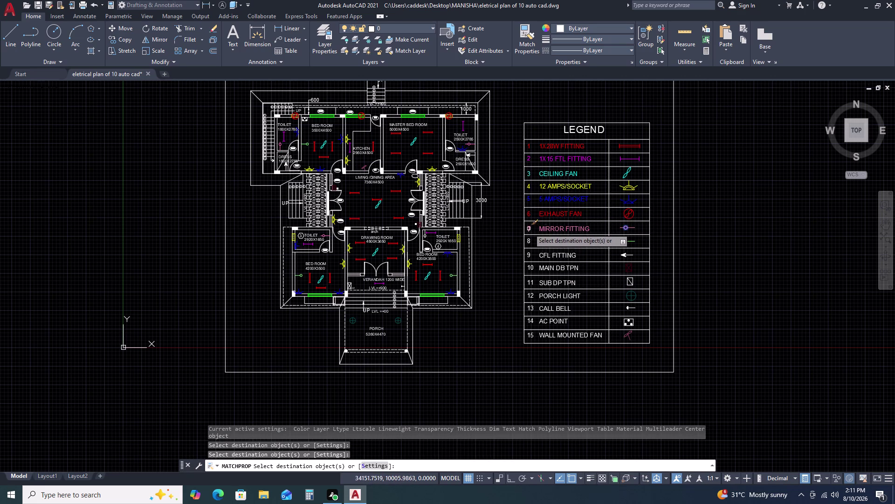
key(space)
middle_drag(616, 298, 614, 255)
Make the BED LAMP text green to match its symbol.
key(space)
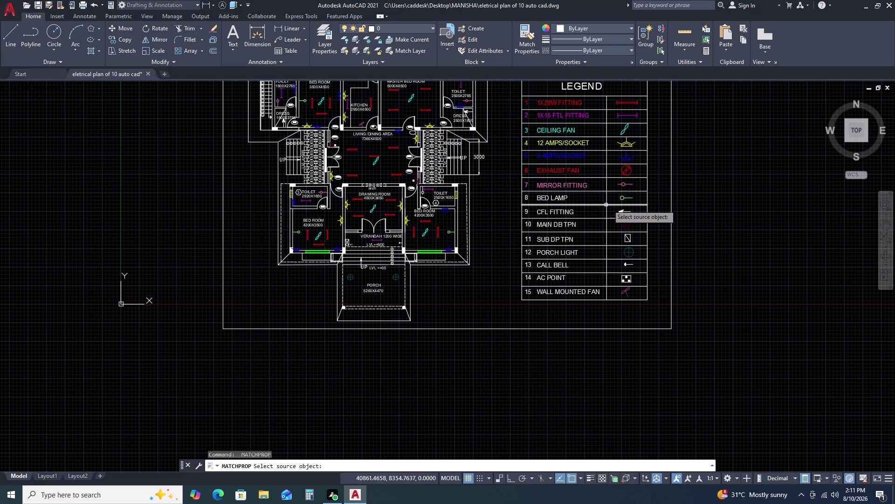
click(621, 198)
double_click(562, 199)
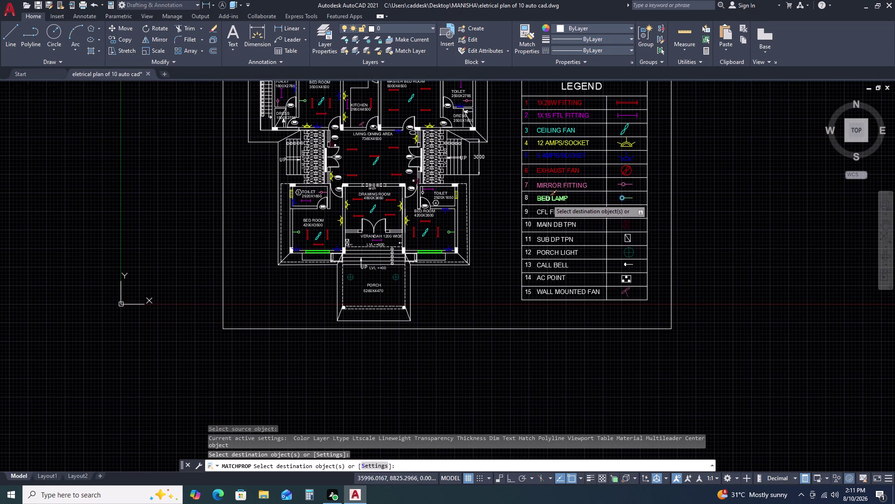
click(529, 197)
key(space)
Match the CFL FITTING text colour to its symbol.
key(space)
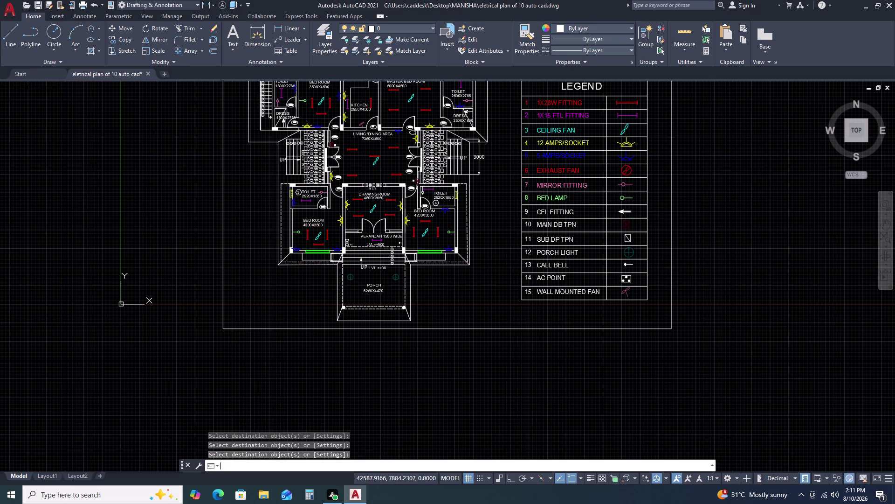
click(624, 211)
click(566, 213)
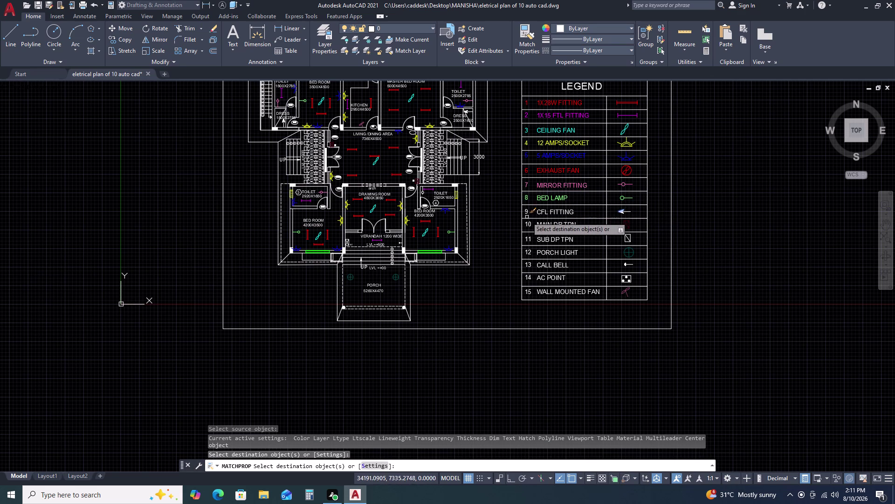
click(526, 212)
key(space)
Match the MAIN DB TPN entry to its dark red symbol.
key(space)
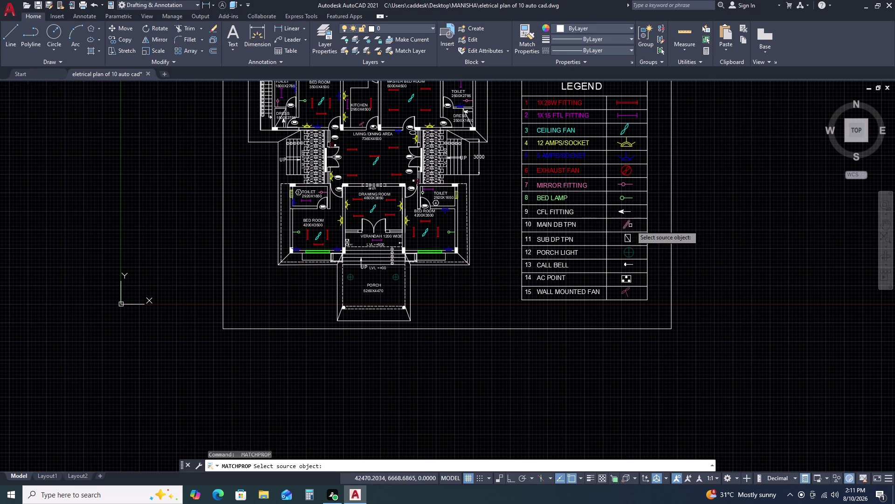
click(624, 225)
click(572, 225)
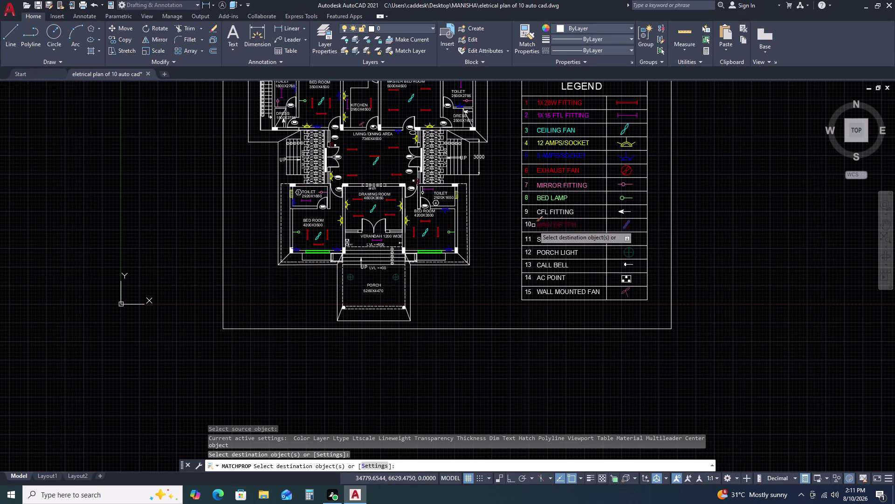
click(529, 224)
Recolour the PORCH LIGHT label and symbol from a source legend item.
key(space)
key(space)
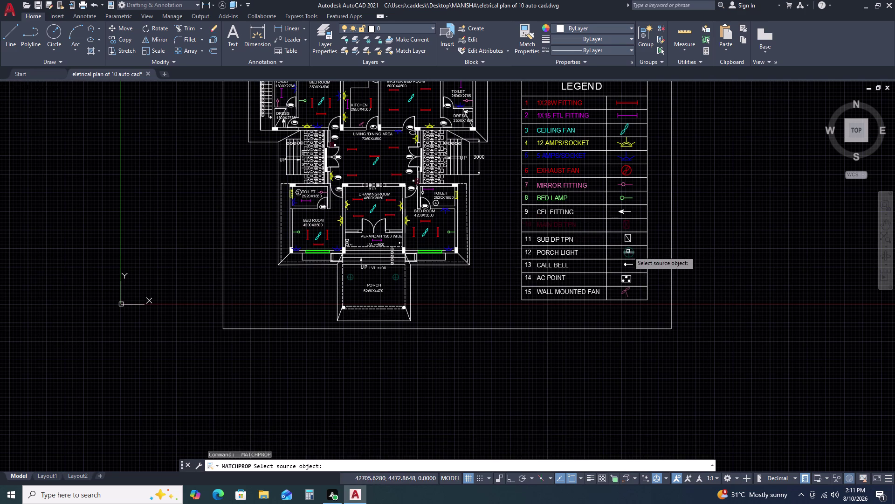
click(628, 251)
double_click(575, 252)
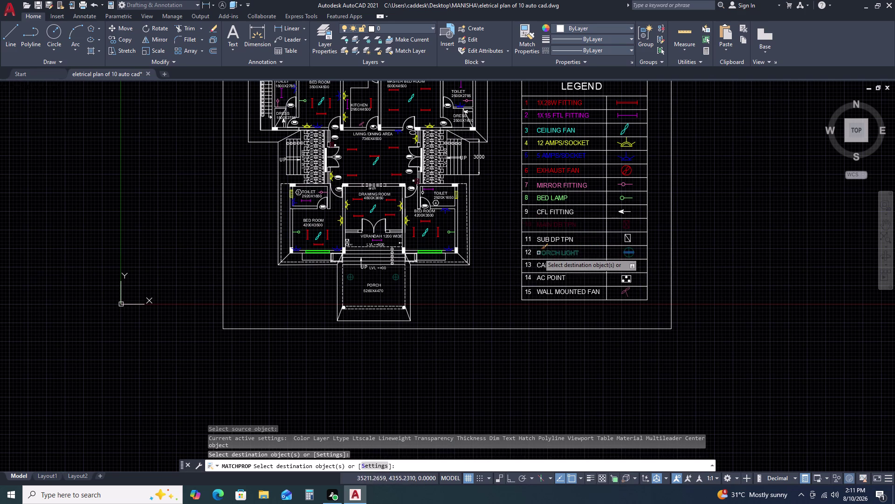
click(528, 252)
key(space)
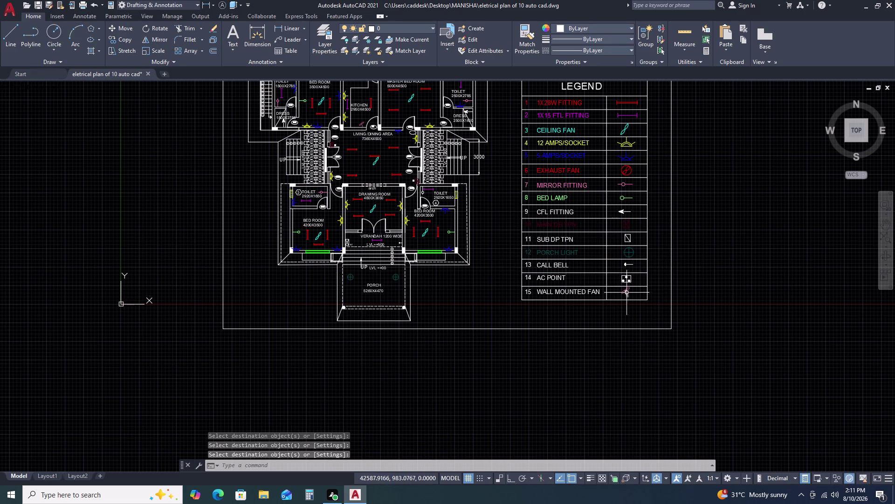
Recolour the WALL MOUNTED FAN label and symbol from a source legend item.
key(space)
click(626, 293)
click(577, 292)
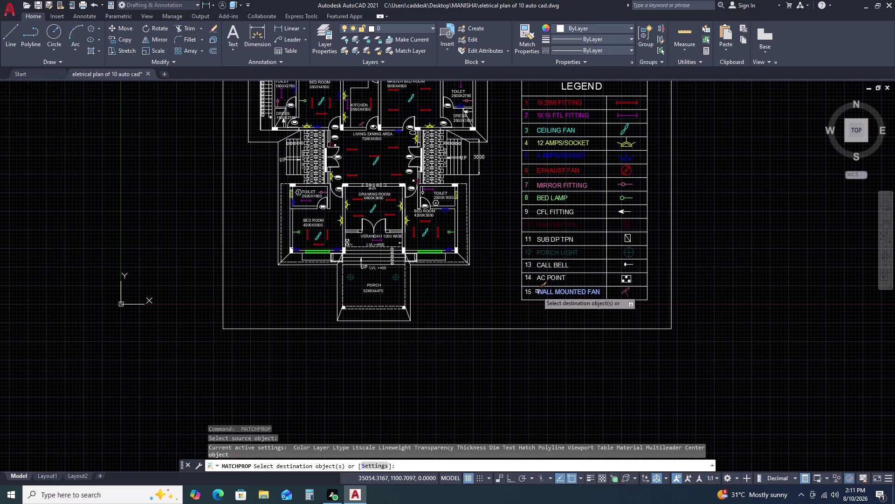
click(578, 293)
key(Escape)
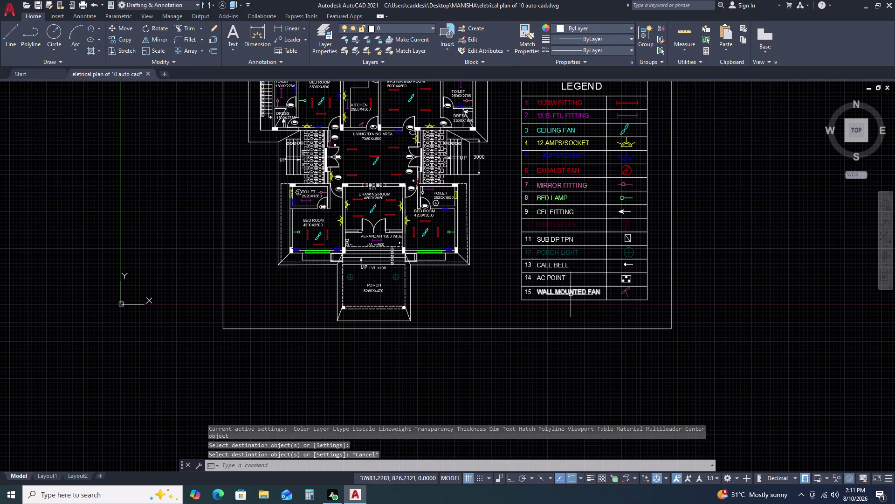
key(space)
click(623, 292)
click(591, 293)
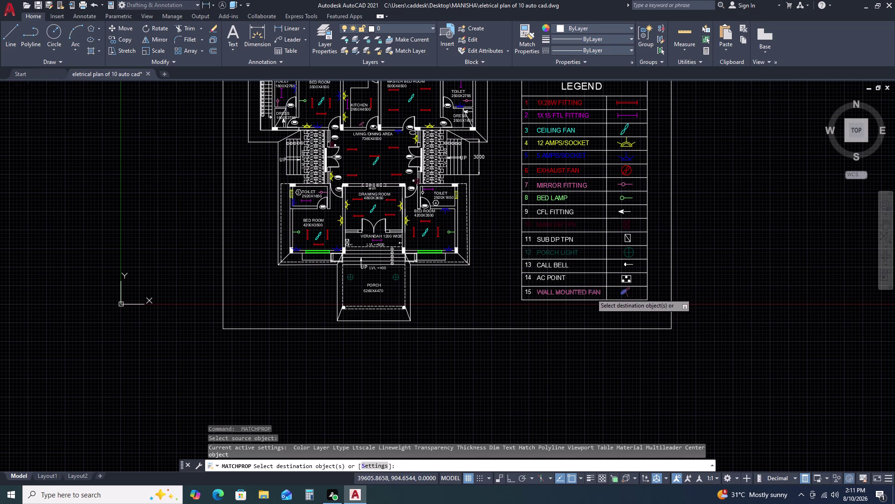
click(532, 291)
key(Escape)
Draw a horizontal line near the title with Ortho on.
scroll(down, 3)
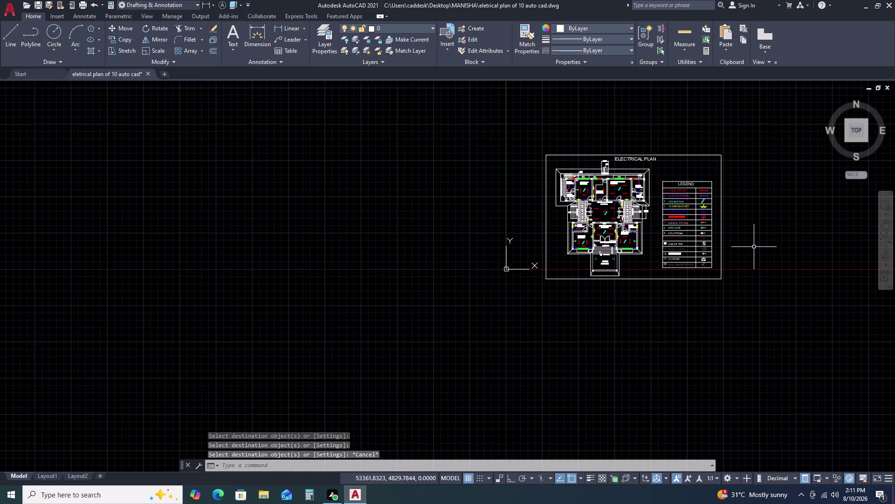
scroll(up, 3)
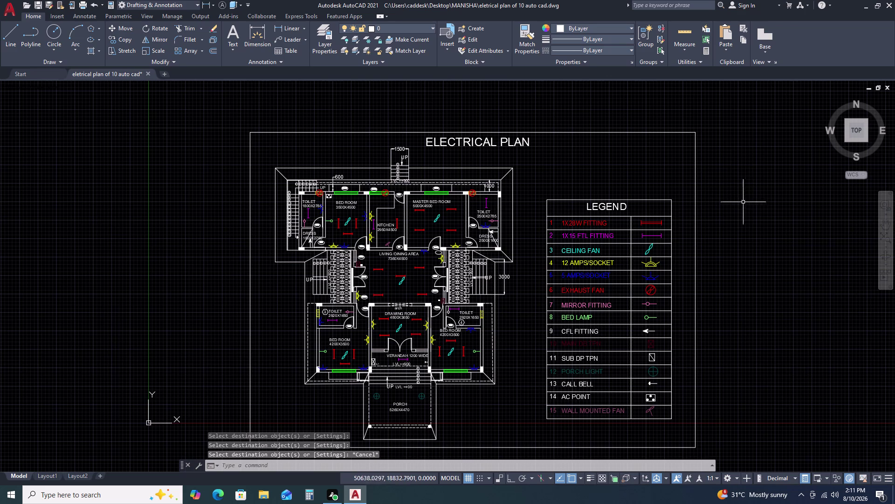
text(L)
key(space)
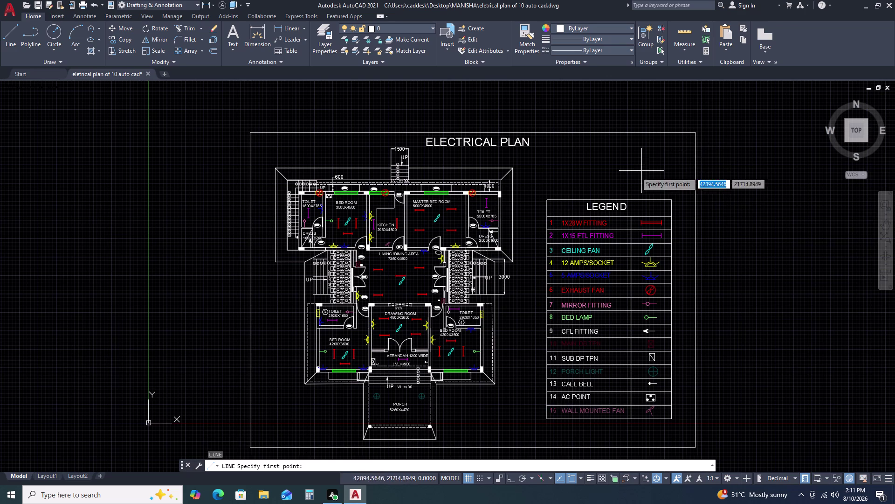
scroll(up, 3)
click(228, 104)
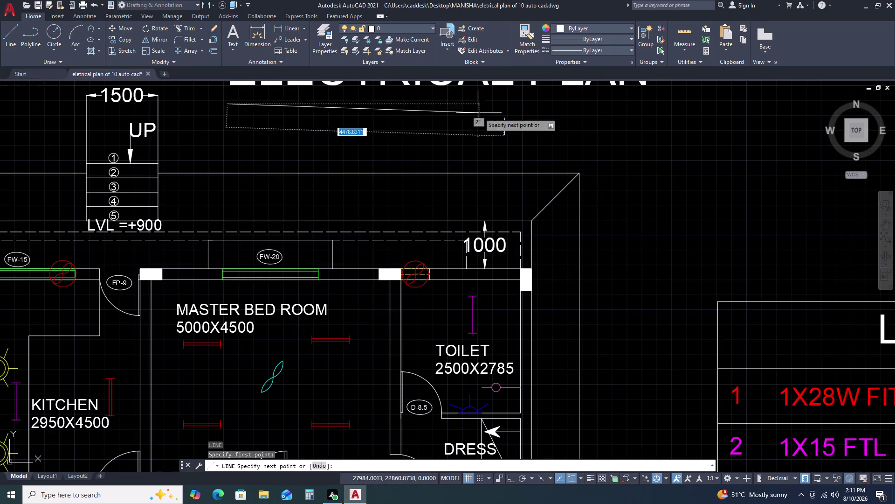
key(F8)
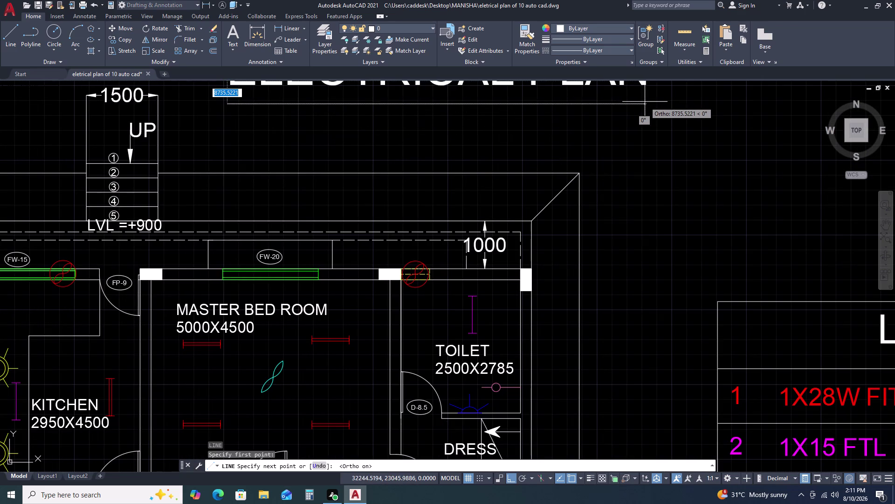
click(656, 101)
key(Escape)
Bring the legend table into view; start and cancel several line attempts there.
scroll(down, 3)
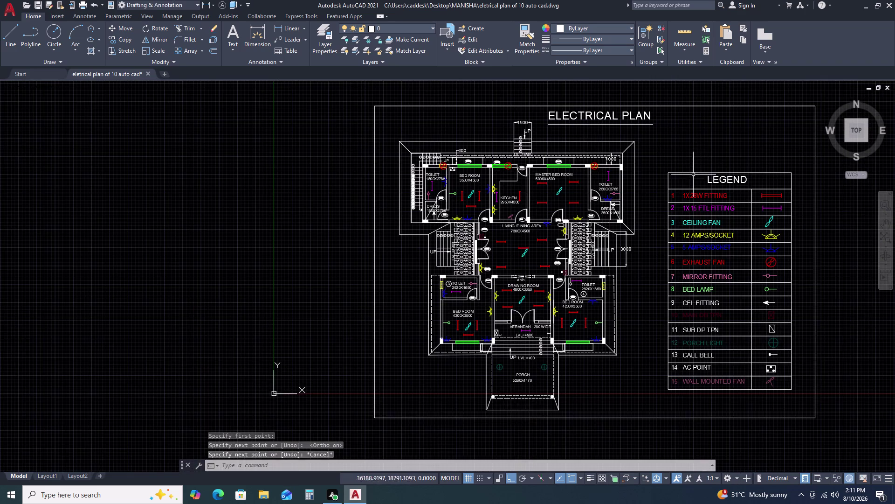
middle_drag(679, 172, 637, 148)
key(space)
scroll(up, 3)
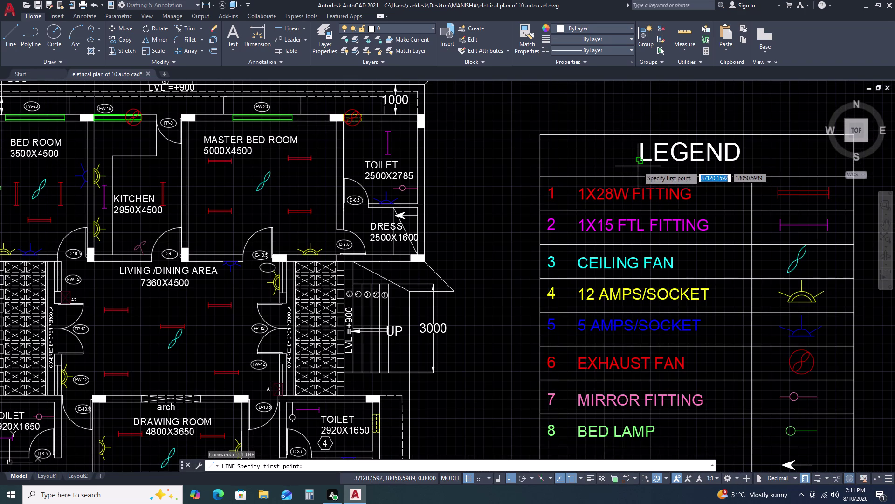
click(637, 166)
key(Escape)
key(space)
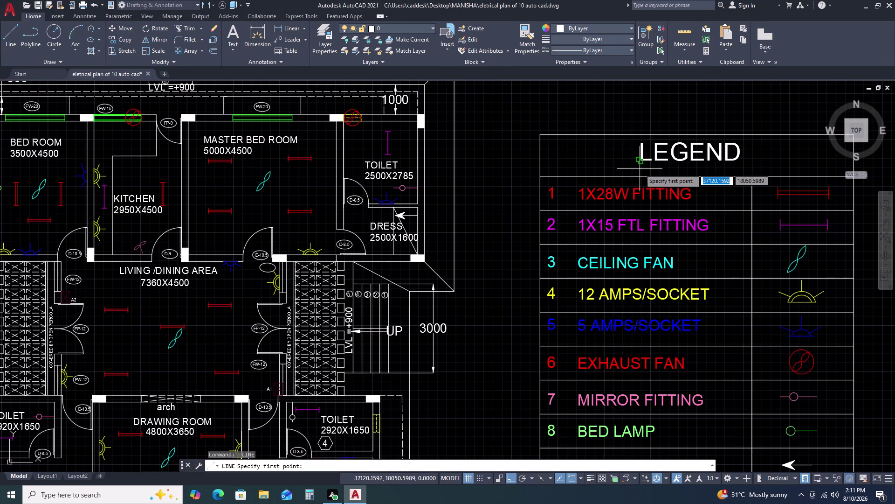
drag(640, 169, 644, 171)
key(Escape)
key(space)
scroll(up, 3)
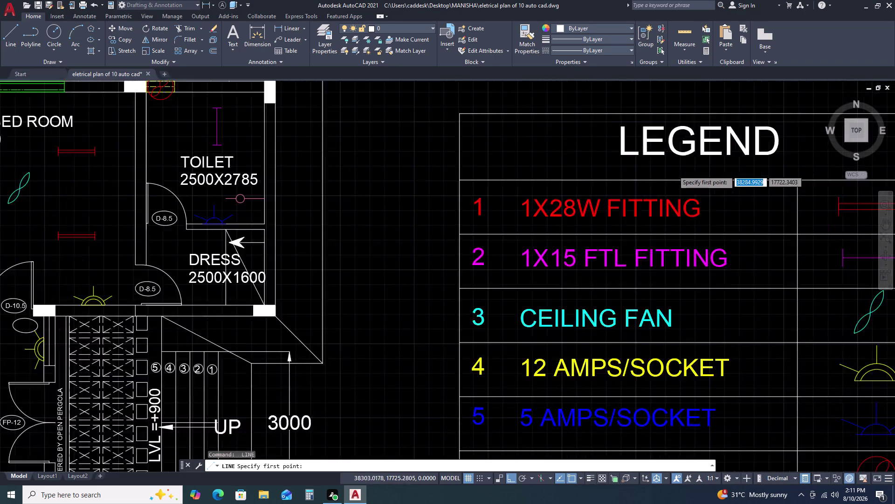
Draw a first line beneath the LEGEND heading.
drag(533, 166, 544, 166)
scroll(down, 3)
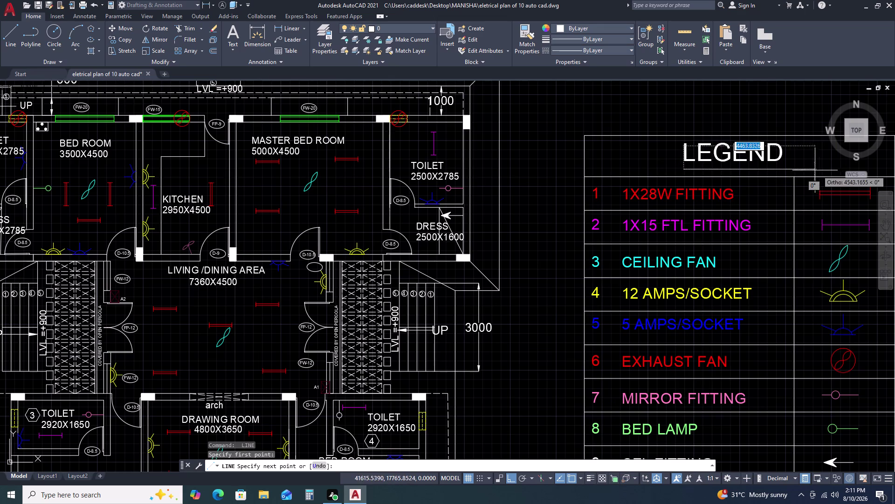
click(787, 169)
key(Escape)
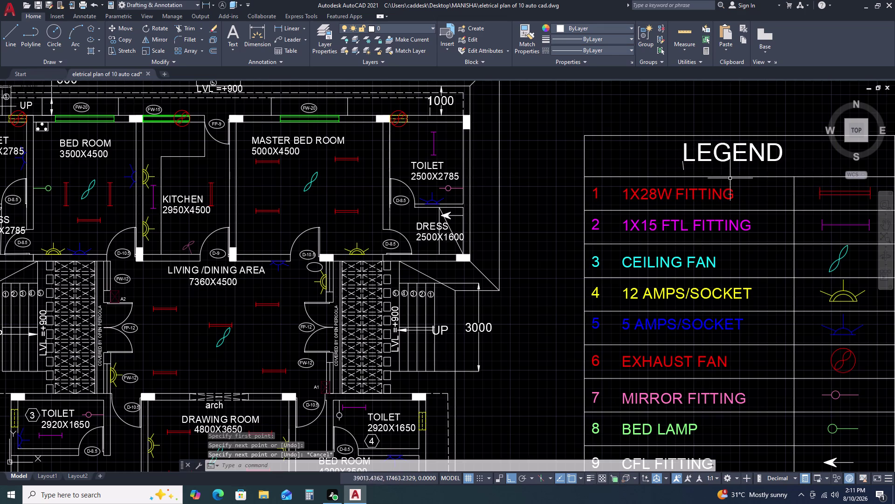
Select and delete the stray short line near the legend.
scroll(up, 3)
click(686, 167)
click(640, 167)
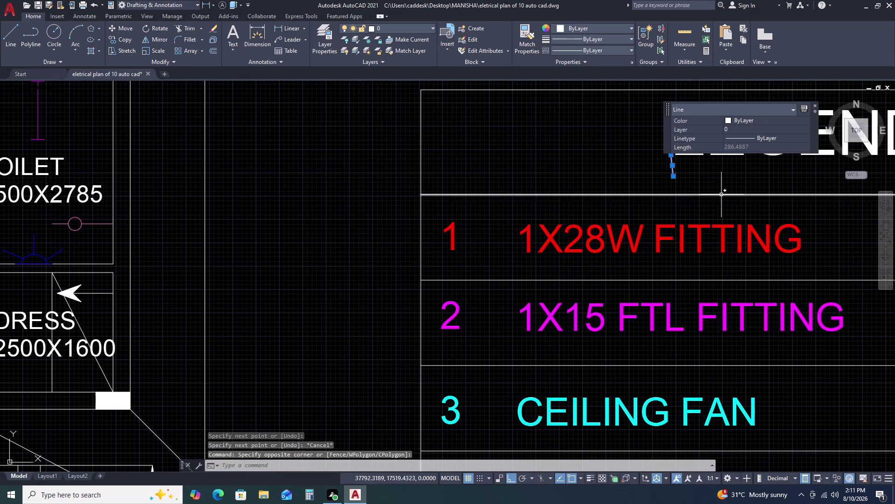
key(Delete)
scroll(down, 3)
middle_drag(742, 202, 699, 174)
key(space)
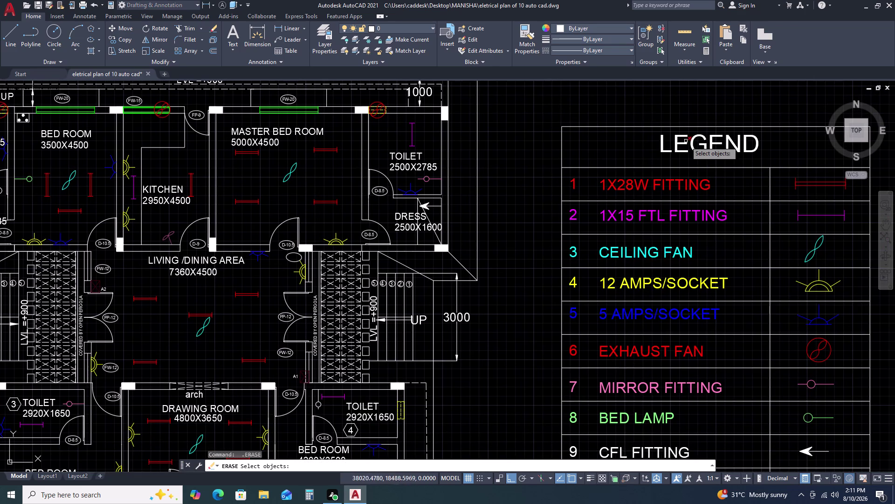
key(Escape)
Draw a new underline spanning the LEGEND heading.
text(L)
key(space)
scroll(up, 3)
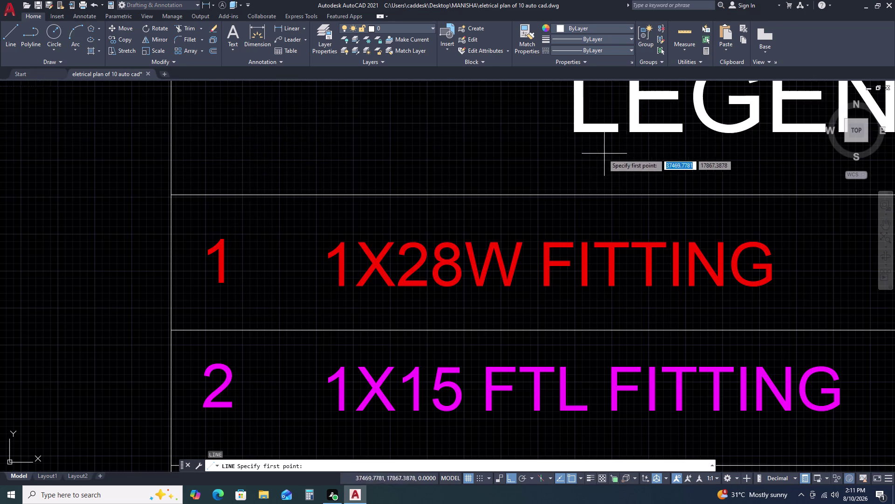
click(562, 169)
scroll(down, 3)
middle_drag(735, 168, 623, 168)
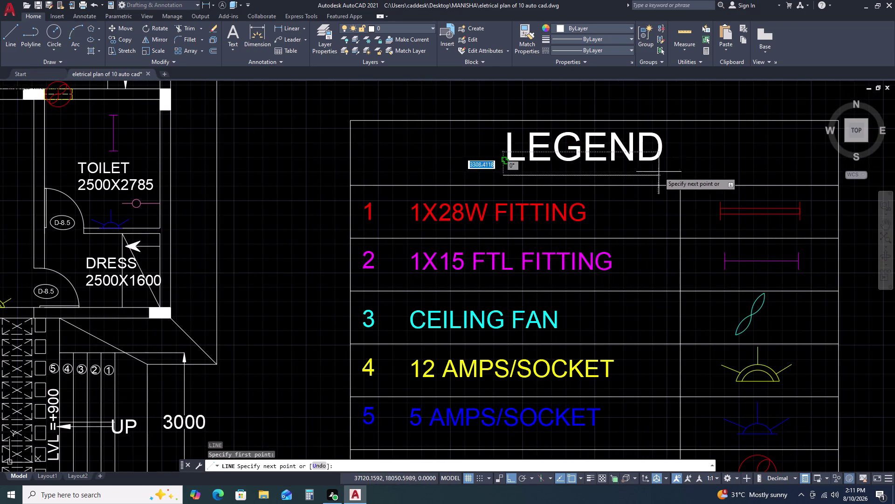
click(670, 174)
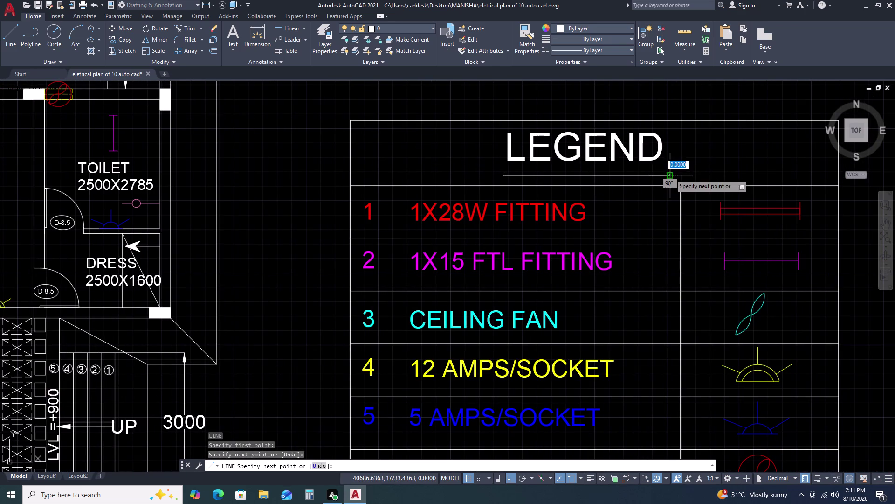
key(Escape)
scroll(down, 3)
Zoom and pan to review the legend and centre the whole sheet.
scroll(down, 3)
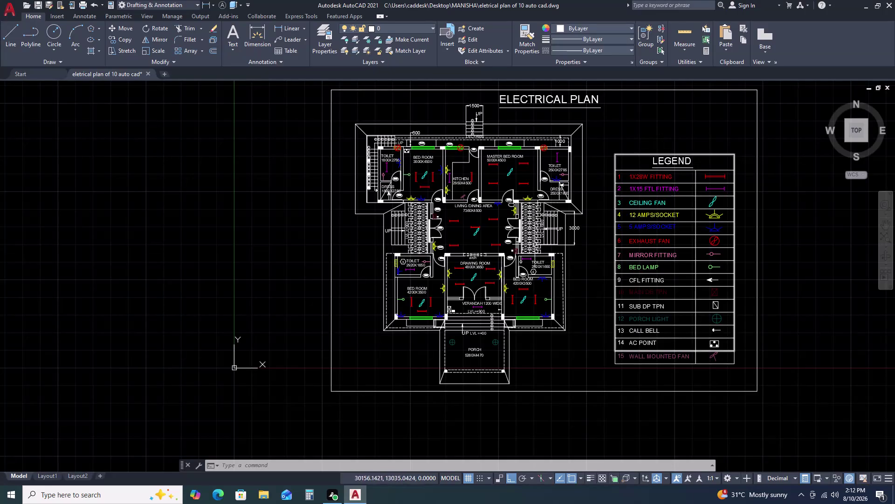
scroll(up, 3)
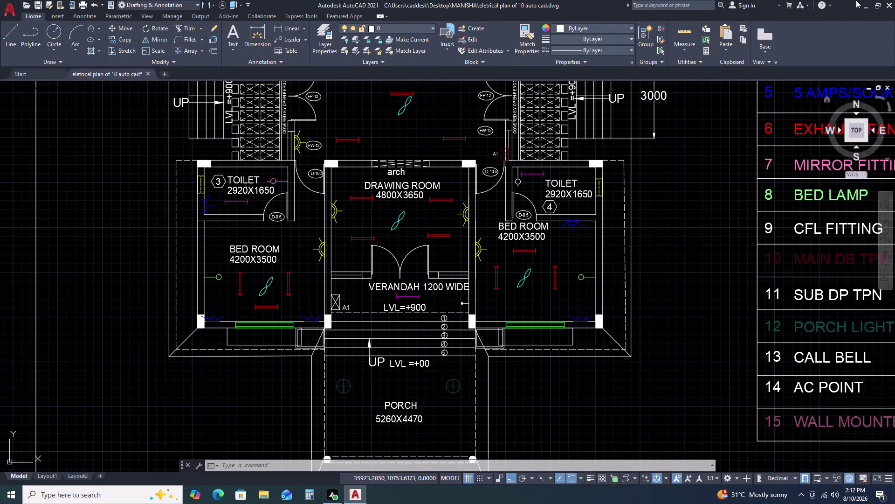
scroll(down, 3)
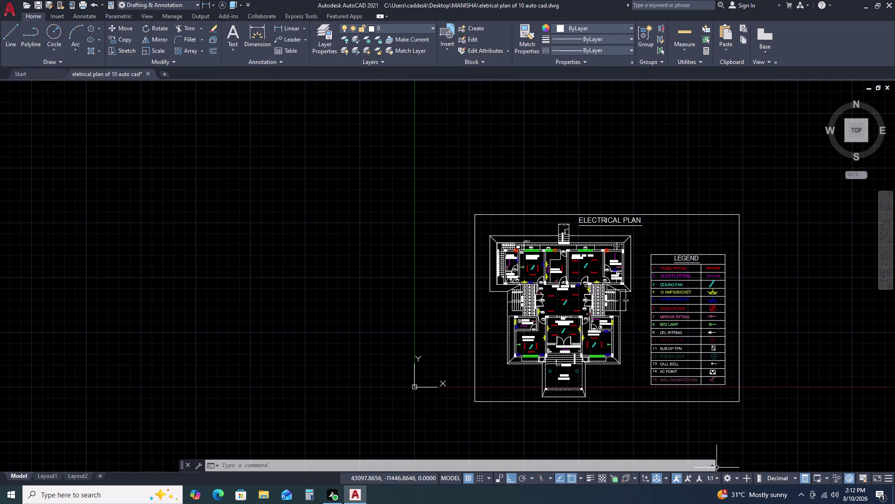
scroll(up, 3)
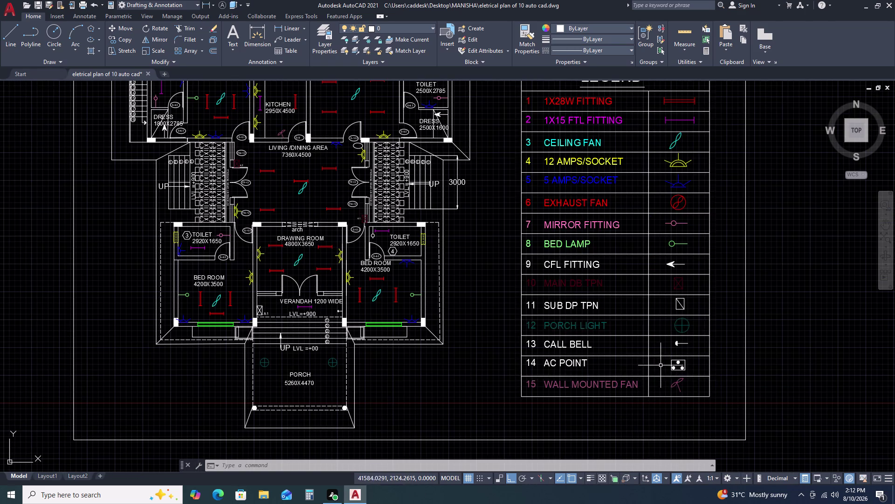
scroll(down, 3)
middle_drag(754, 382, 678, 332)
scroll(up, 3)
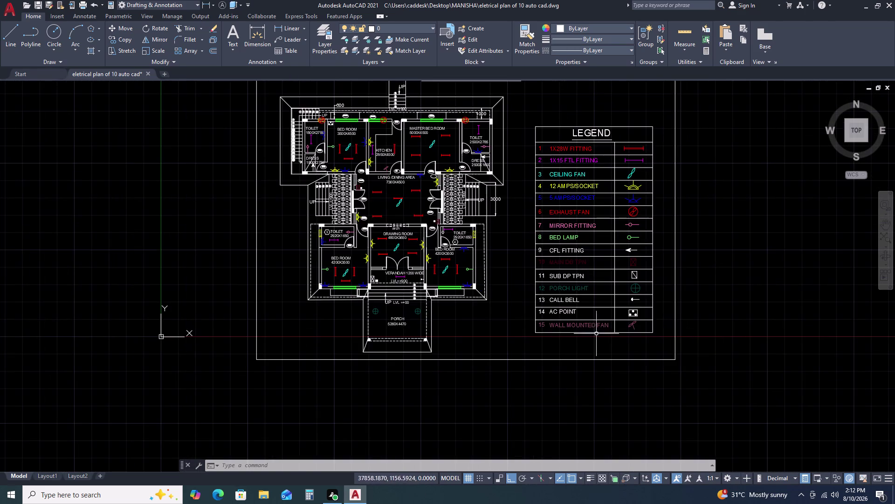
scroll(down, 3)
middle_drag(651, 322, 623, 279)
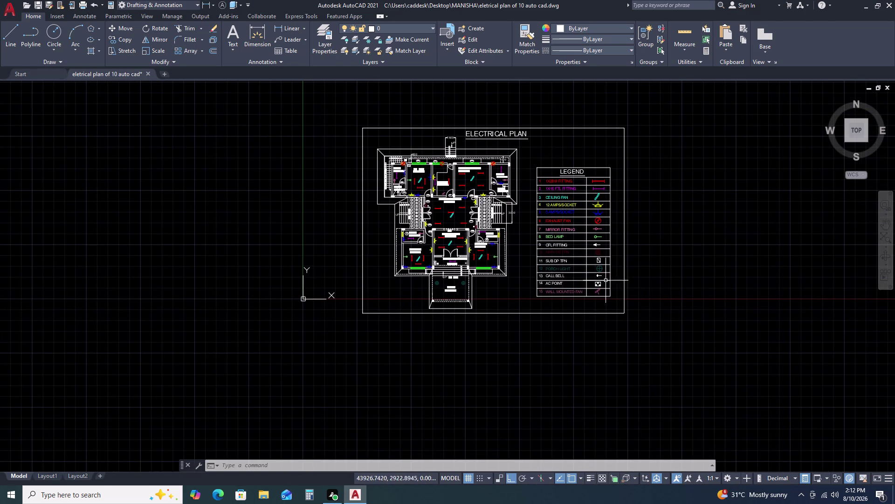
Quick-save the electrical plan DWG with Ctrl+S.
key(ctrl+s)
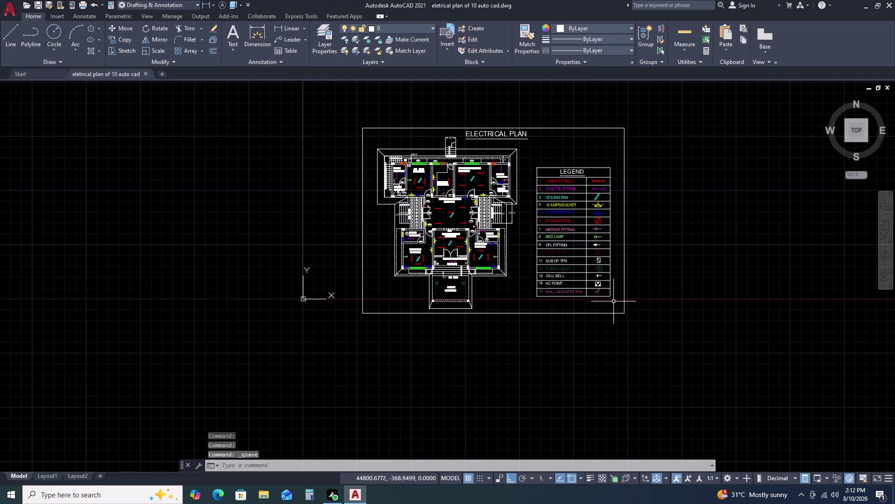
key(ctrl+s)
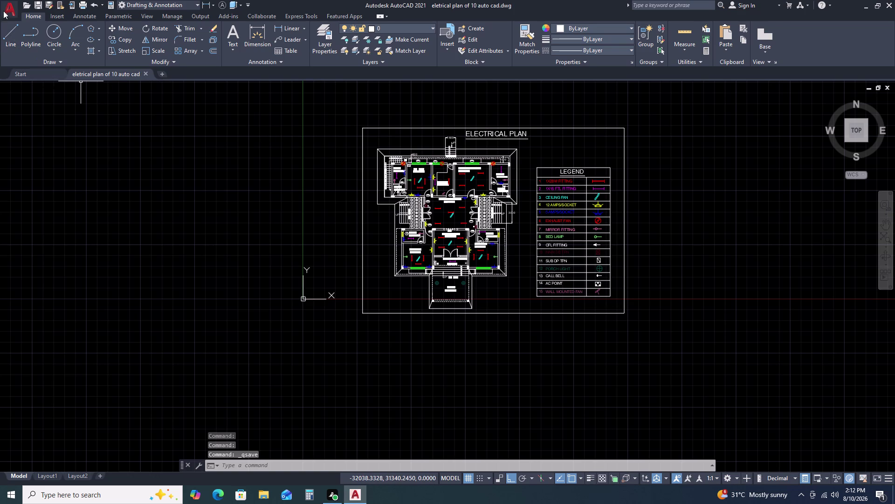
click(8, 7)
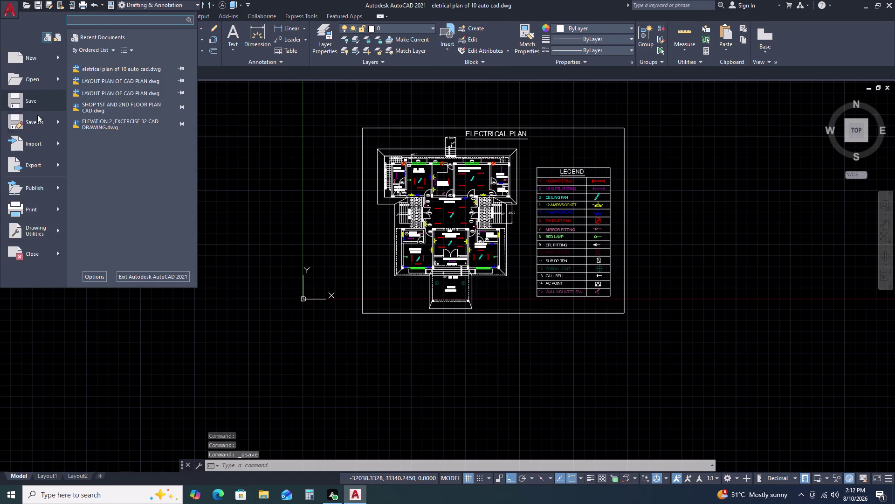
Browse to the MANISHA folder on the Desktop as the save location.
click(37, 126)
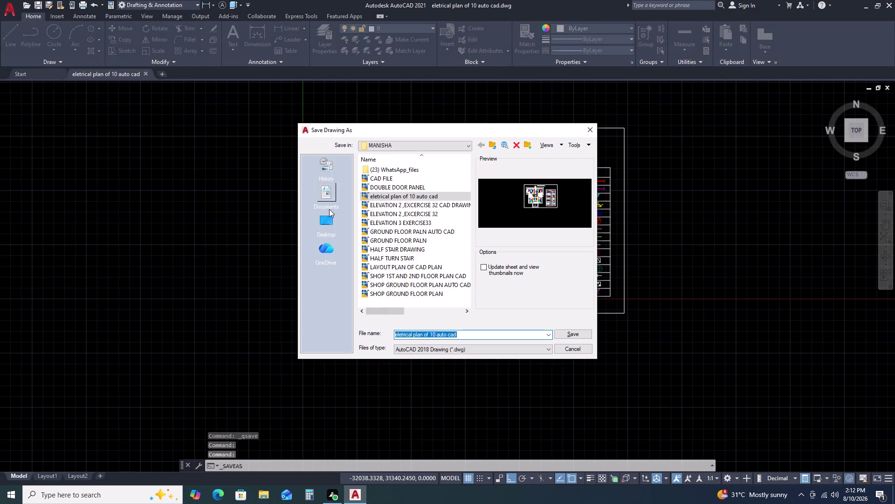
click(329, 219)
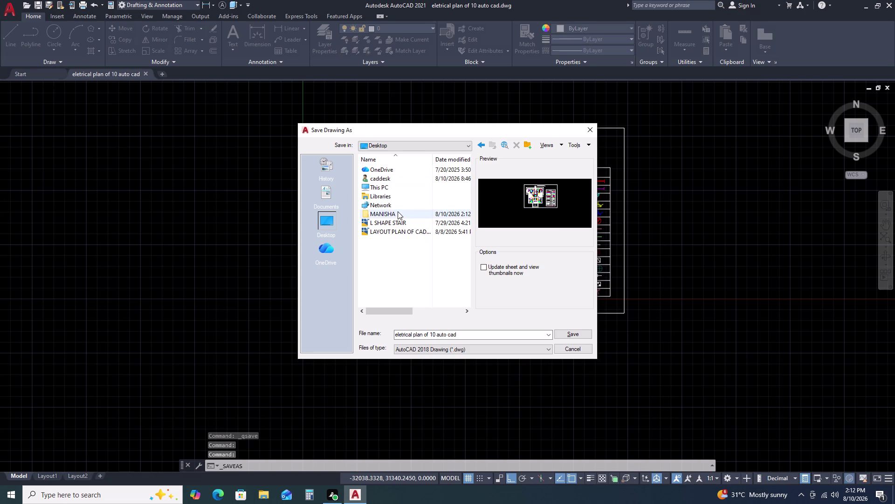
double_click(398, 211)
scroll(down, 3)
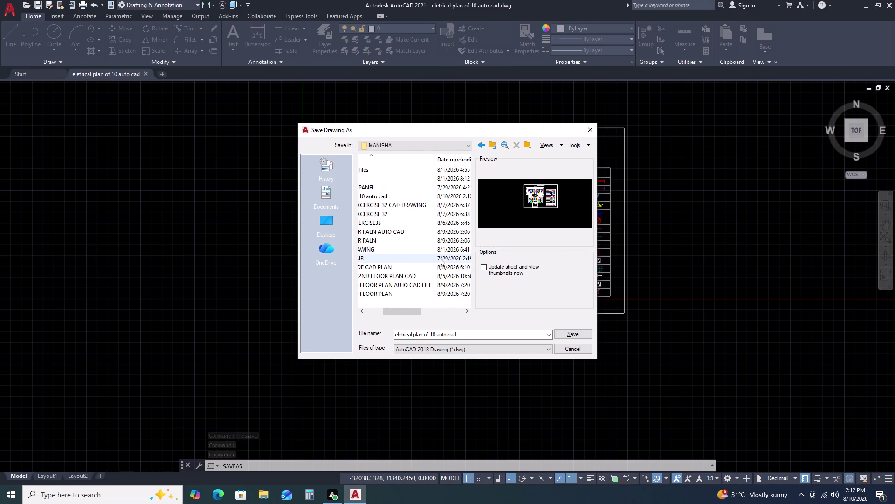
scroll(down, 3)
scroll(down, 3)
Name the file 'AUTO CAD ELECTRICAL PLAN' and save it there.
click(478, 336)
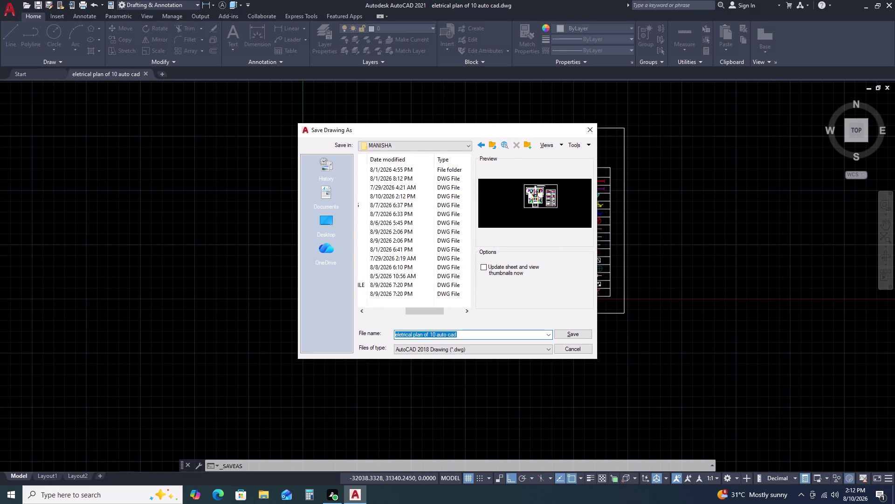
text(A)
text(UTO AD)
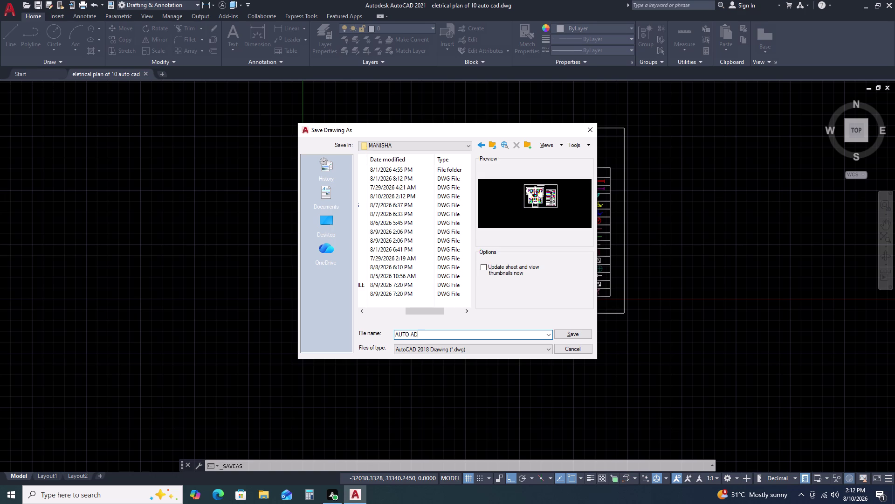
key(BackSpace)
key(BackSpace)
text(CAD E)
text(LAETR)
text(I)
key(BackSpace)
key(BackSpace)
key(BackSpace)
key(BackSpace)
key(BackSpace)
text(ECTRI)
text(CAL PALM)
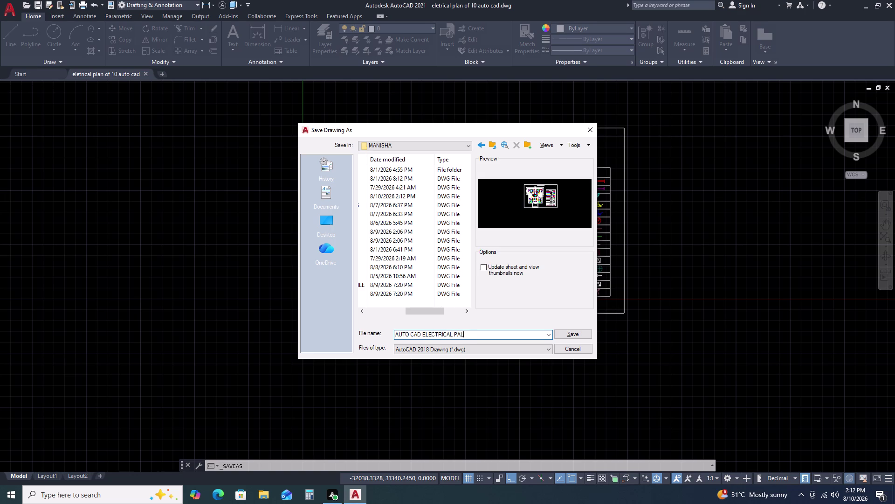
key(BackSpace)
key(BackSpace)
key(BackSpace)
text(LAN)
key(space)
click(571, 334)
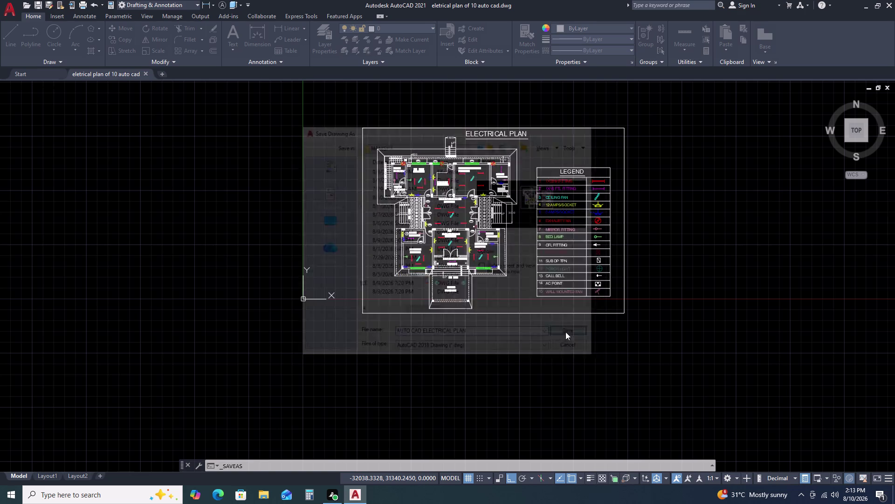
Copy the LVL =+900 text with CO, placing the copy just below the original.
scroll(up, 3)
scroll(up, 3)
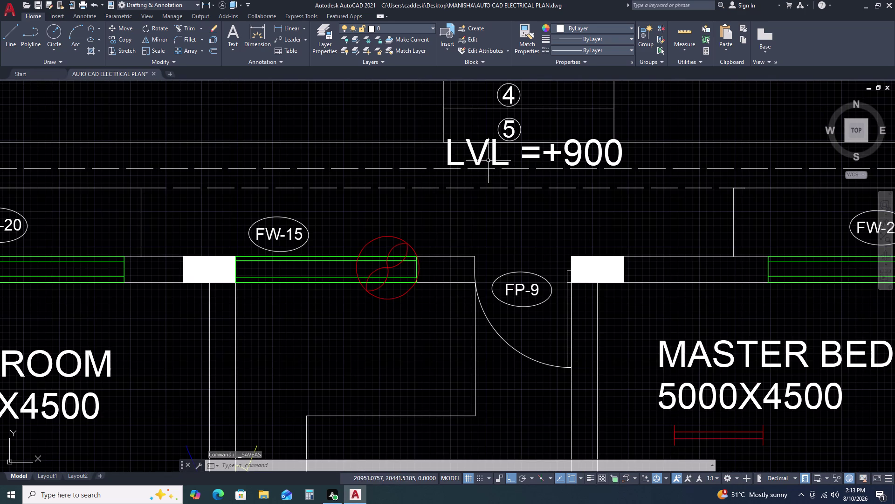
click(489, 160)
click(464, 157)
key(o)
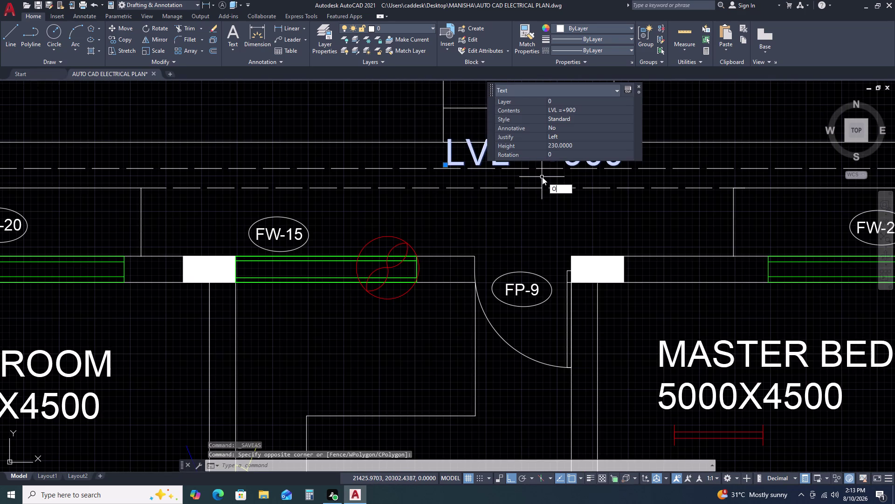
key(BackSpace)
key(c)
key(o)
key(space)
click(490, 179)
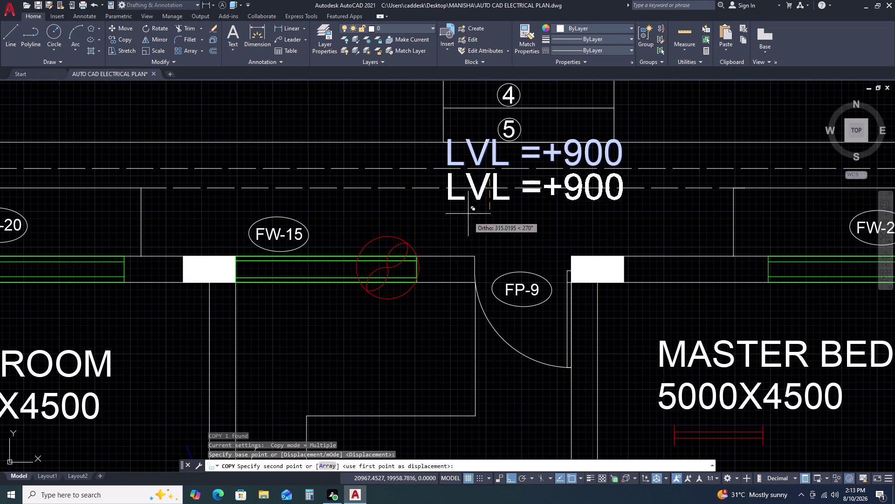
click(442, 240)
key(Escape)
double_click(470, 206)
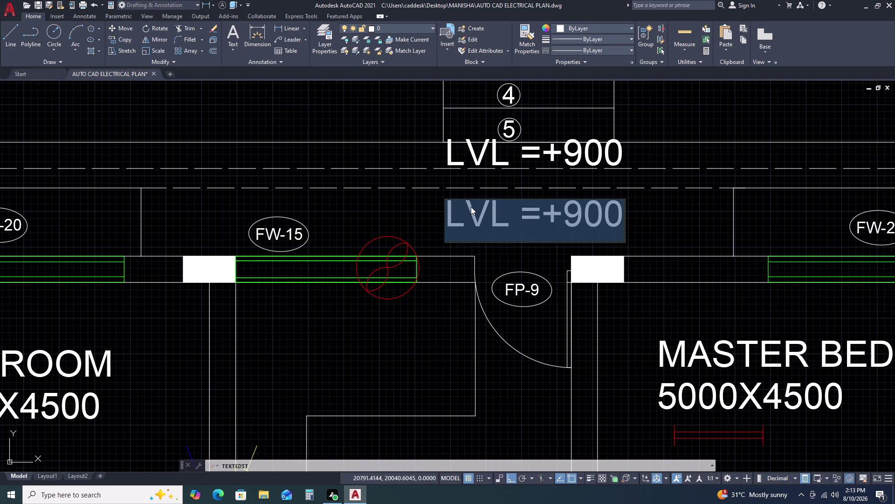
Replace the copied text with 'OPEN PLATFORM 1000 WIDE' and exit the text editor.
text(OP)
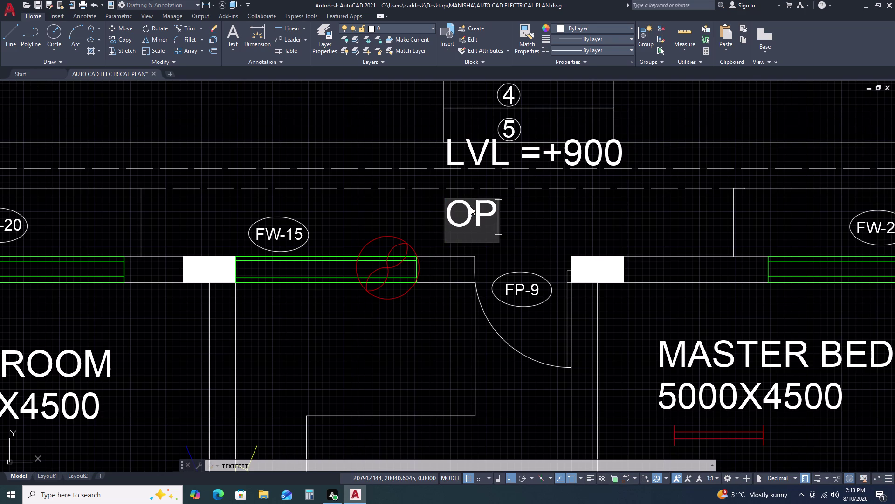
text(EN PLA)
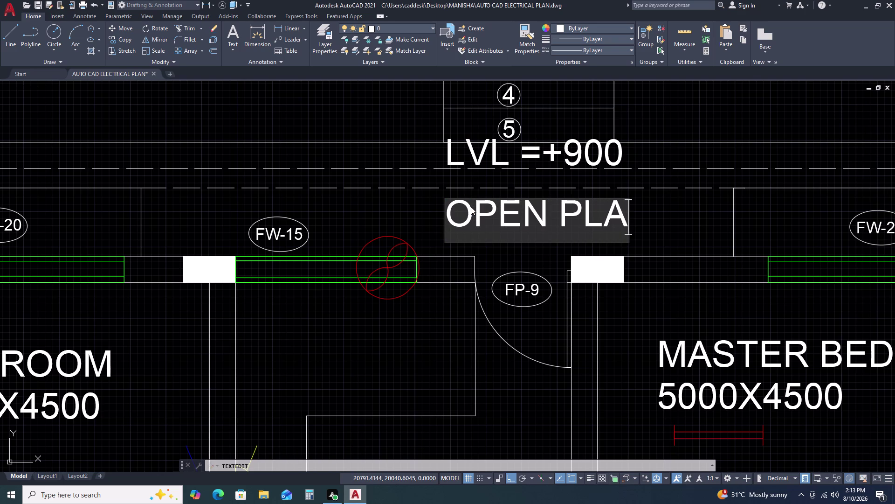
text(TFOE)
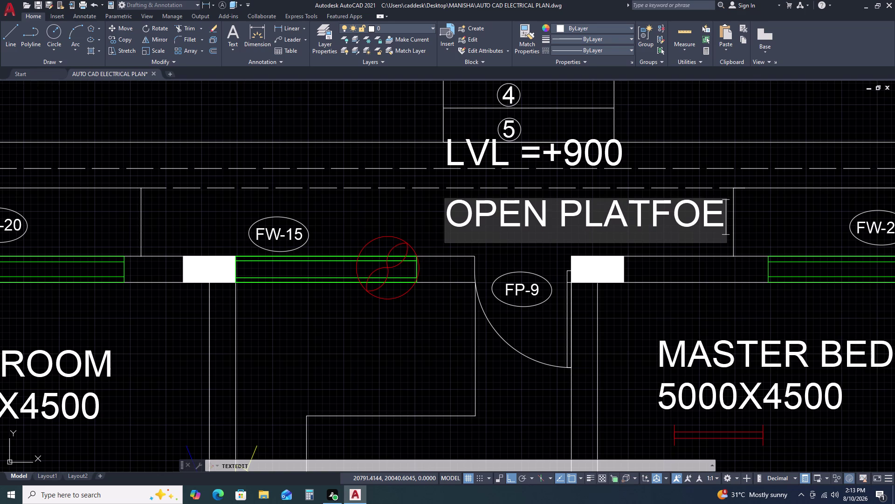
key(BackSpace)
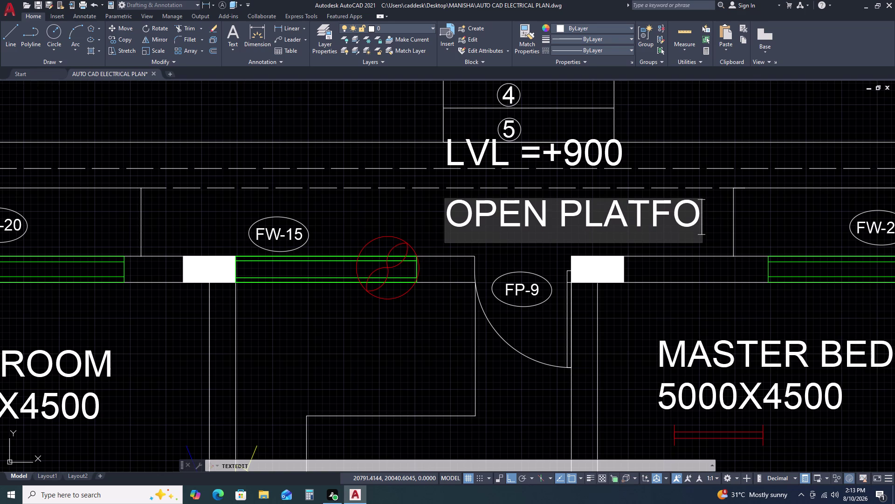
text(RM)
key(space)
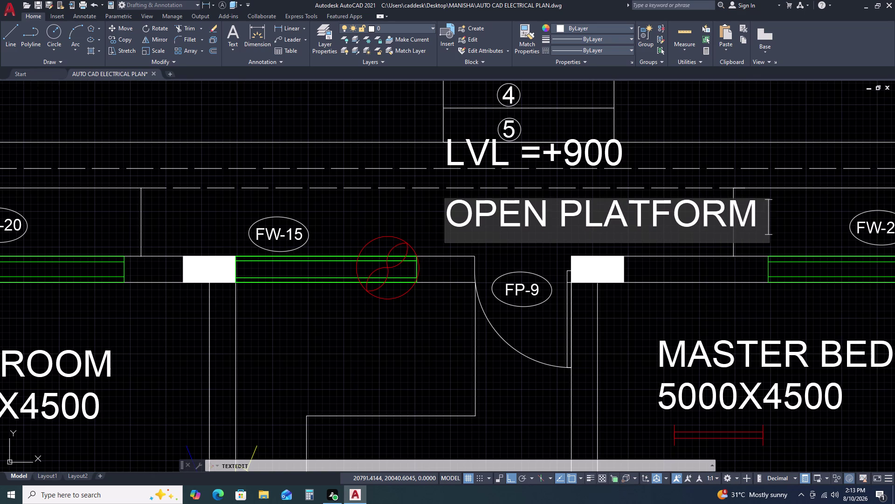
text(1000)
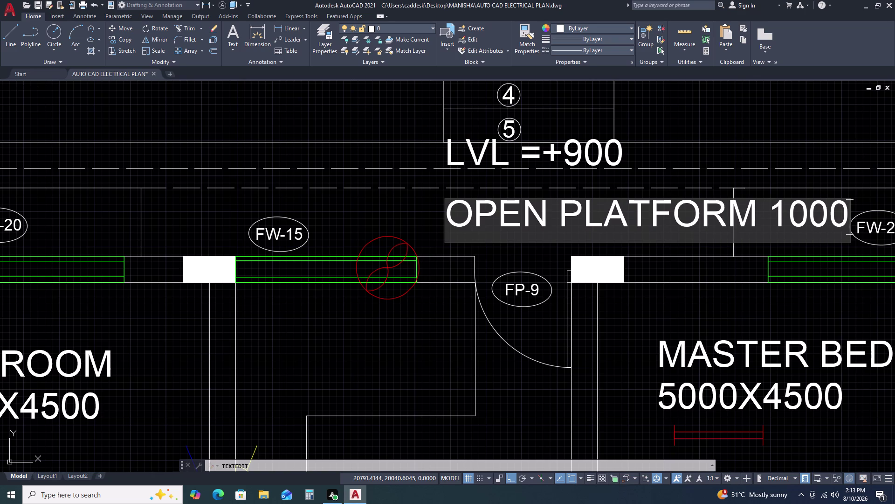
key(space)
text(WI)
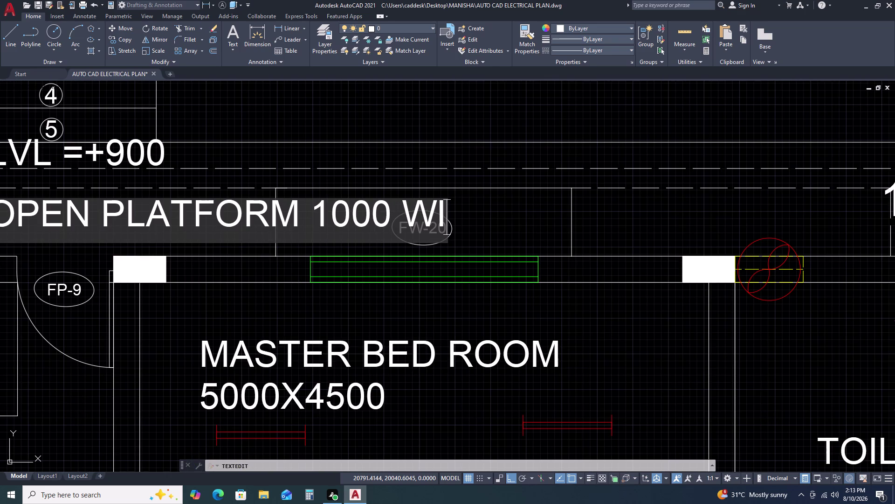
text(DE)
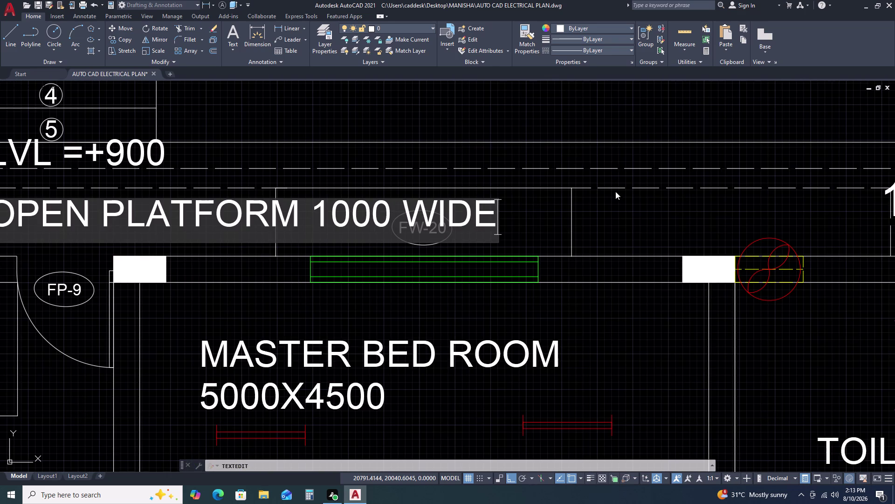
click(628, 129)
key(Escape)
scroll(down, 3)
scroll(up, 3)
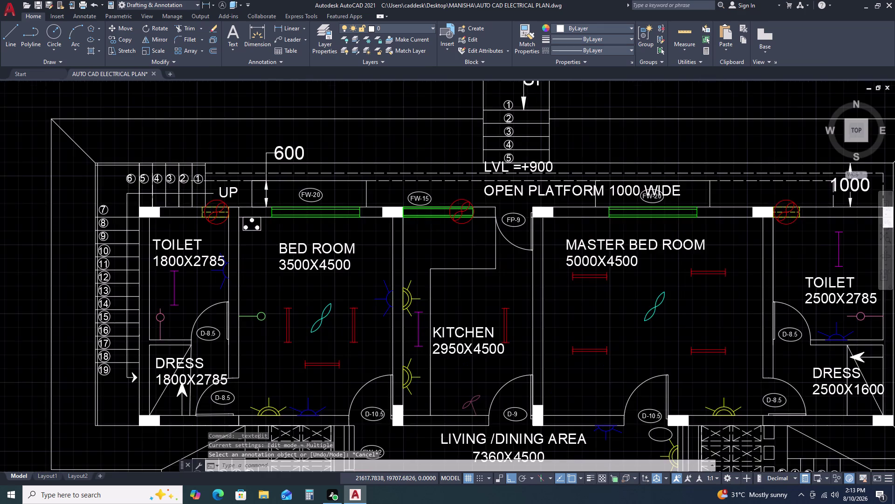
Move the OPEN PLATFORM 1000 WIDE label to the left.
click(531, 187)
click(500, 182)
text(M)
key(space)
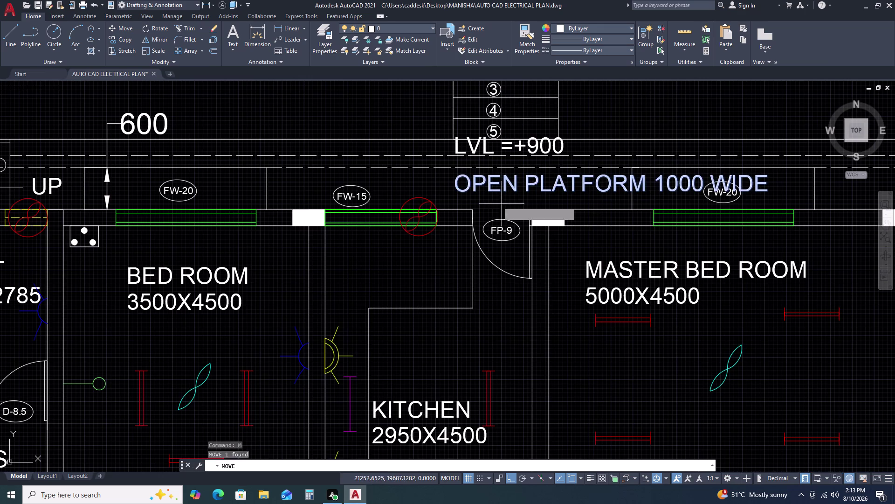
click(505, 186)
click(427, 185)
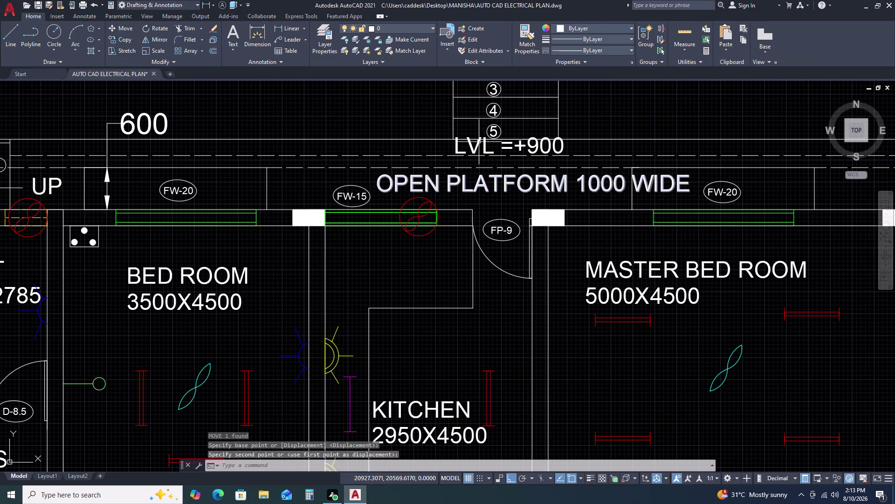
Move the LVL =+900 label down to sit just above the platform label.
click(485, 145)
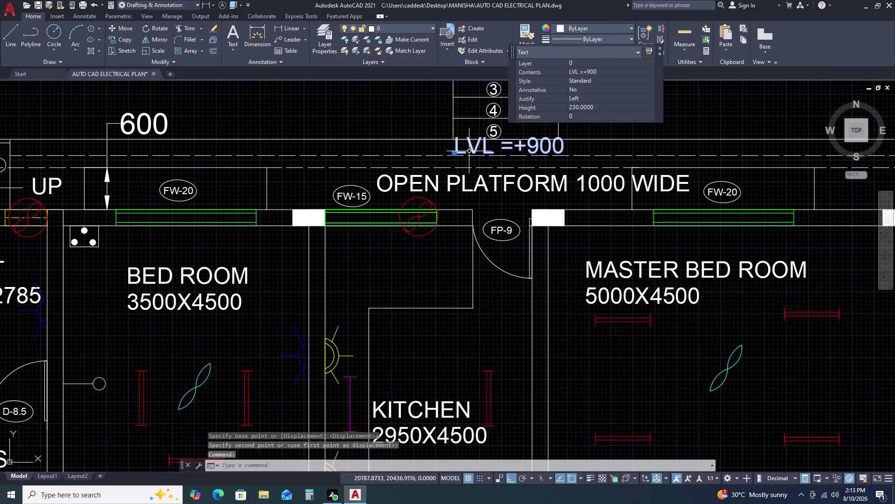
key(m)
key(space)
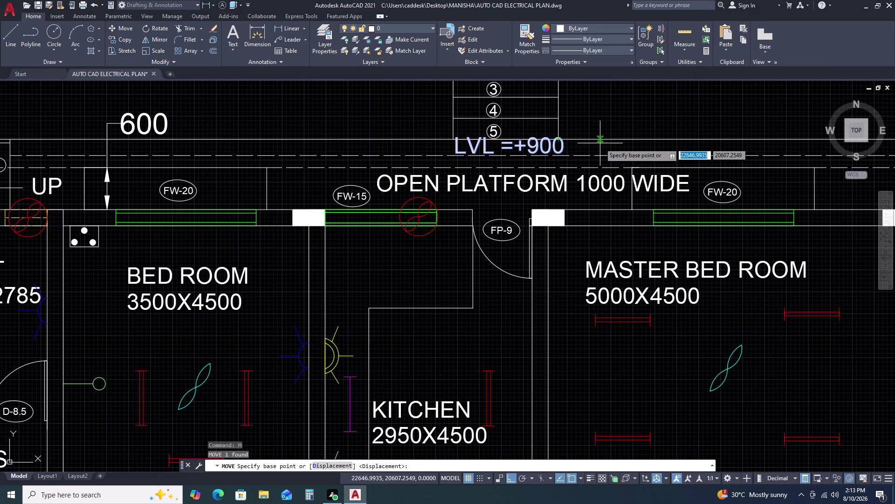
click(600, 143)
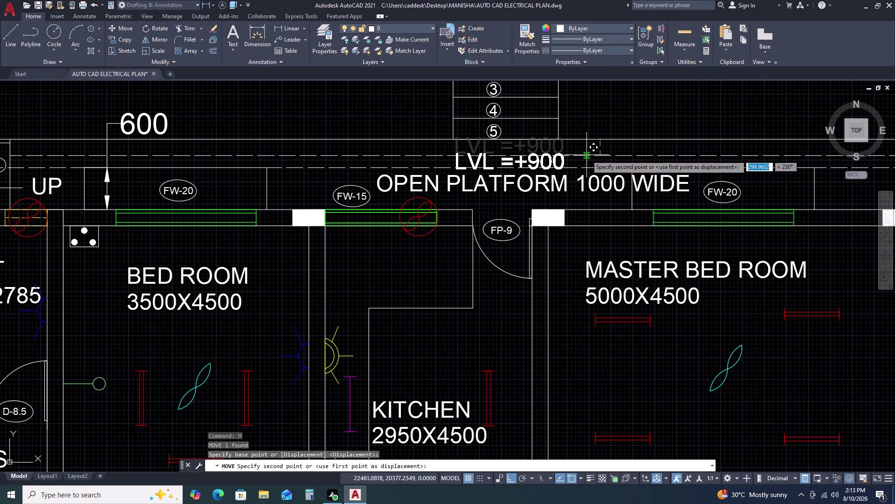
click(587, 155)
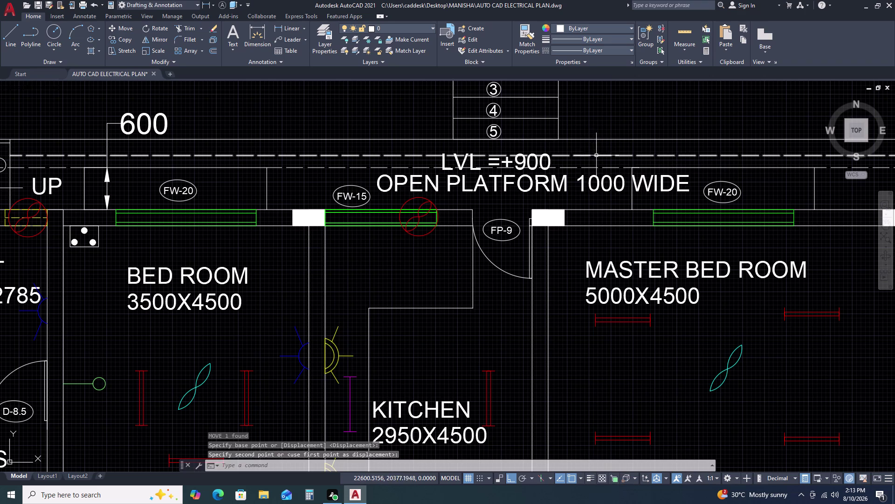
scroll(down, 3)
scroll(down, 3)
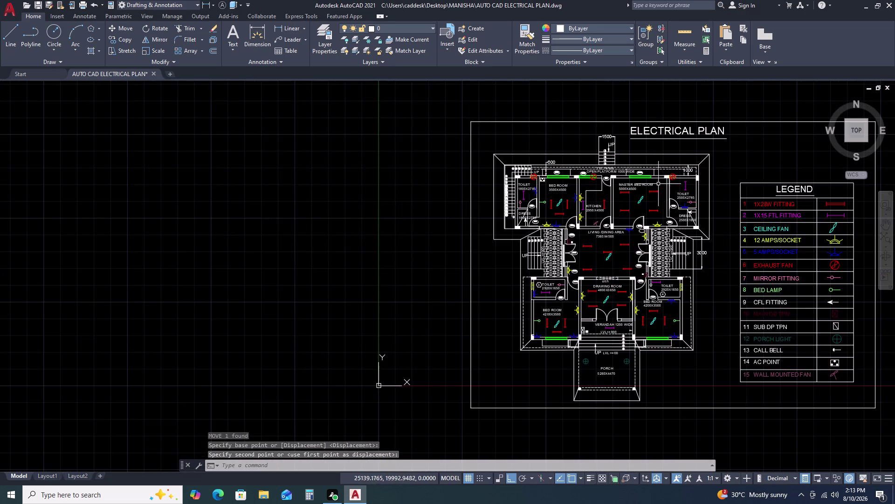
Save over the existing AUTO CAD ELECTRICAL PLAN drawing, confirming the replacement.
middle_drag(695, 234, 497, 170)
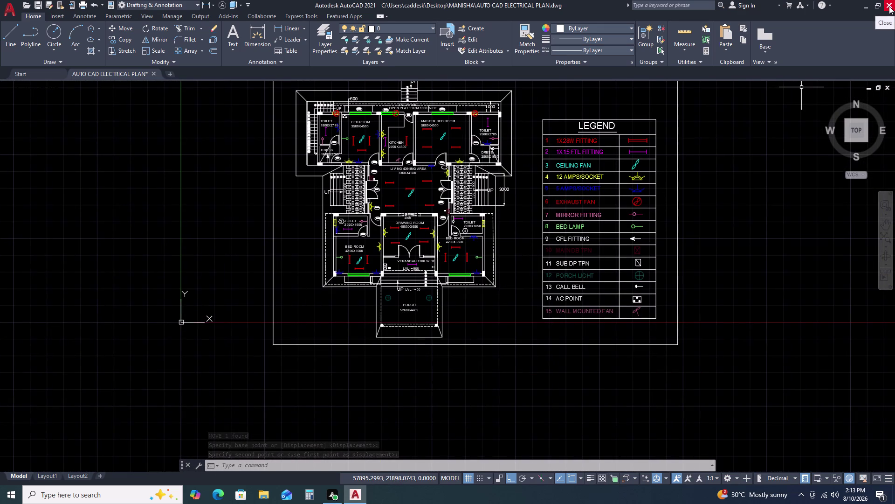
scroll(down, 3)
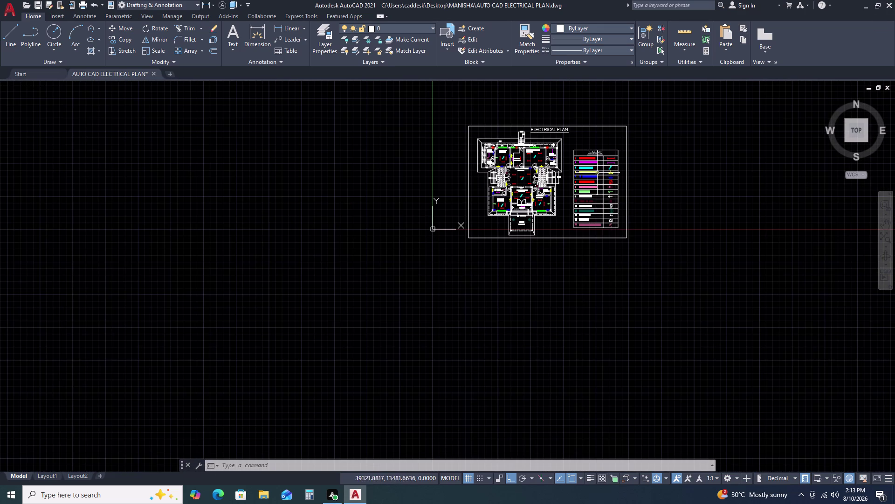
key(ctrl+s)
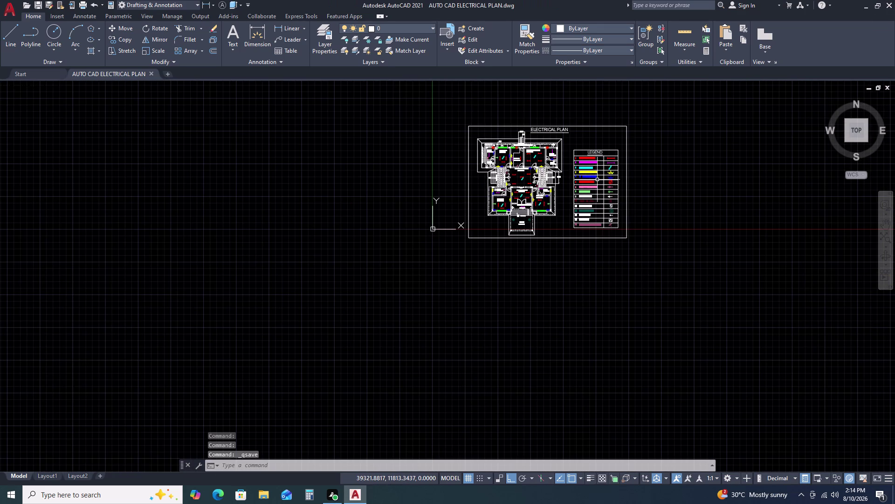
key(ctrl+s)
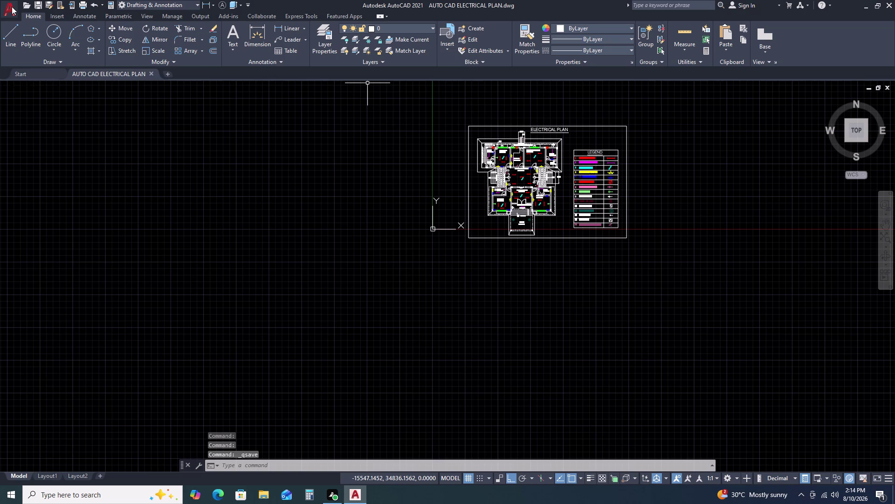
click(12, 6)
click(41, 124)
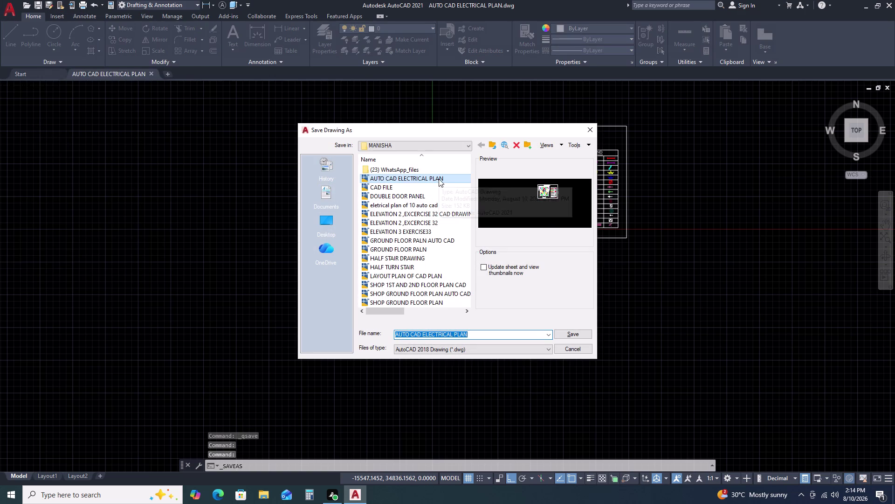
click(570, 332)
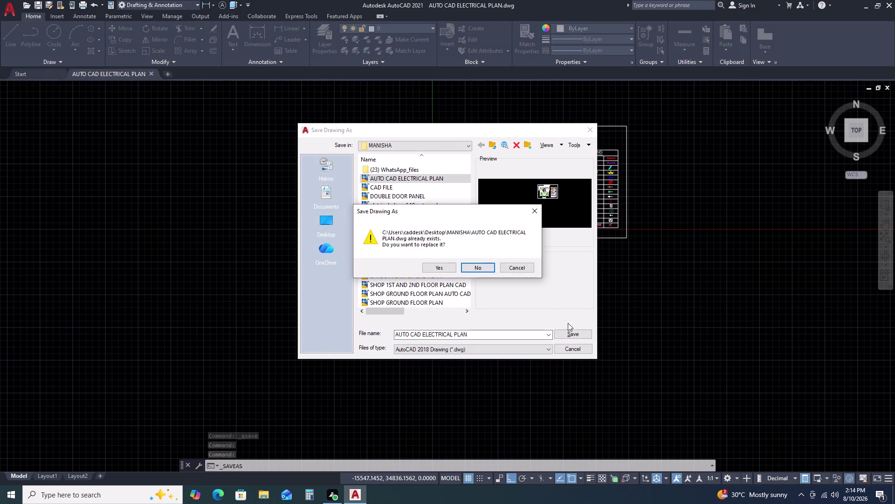
click(442, 265)
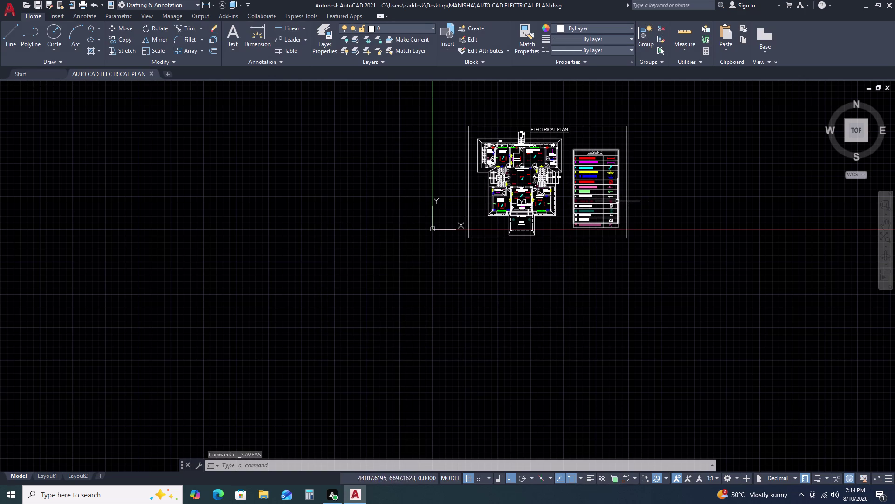
Zoom extents to show the full titled sheet, then open the Plot dialog.
scroll(up, 3)
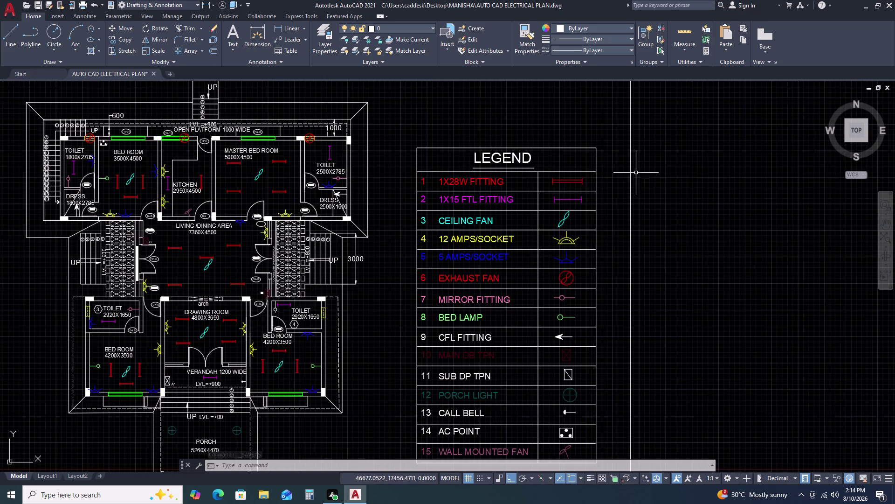
scroll(down, 3)
scroll(up, 3)
scroll(down, 3)
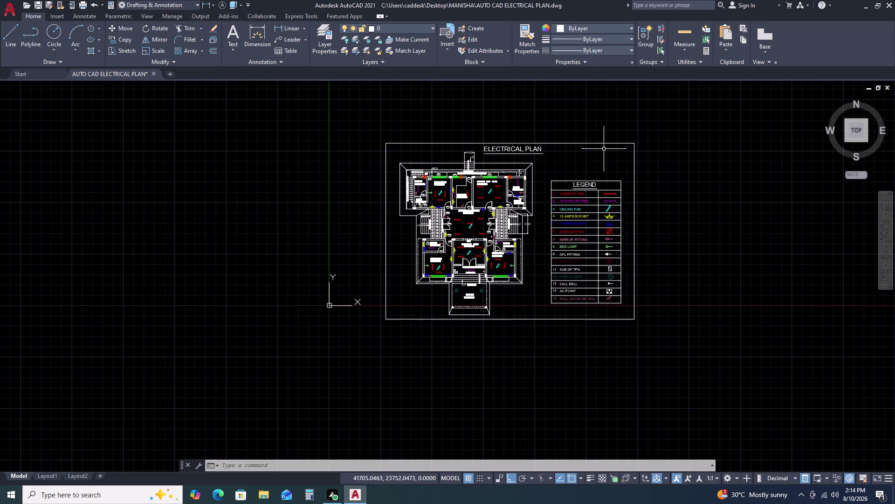
scroll(up, 3)
middle_drag(668, 179, 636, 123)
middle_click(635, 121)
middle_click(635, 122)
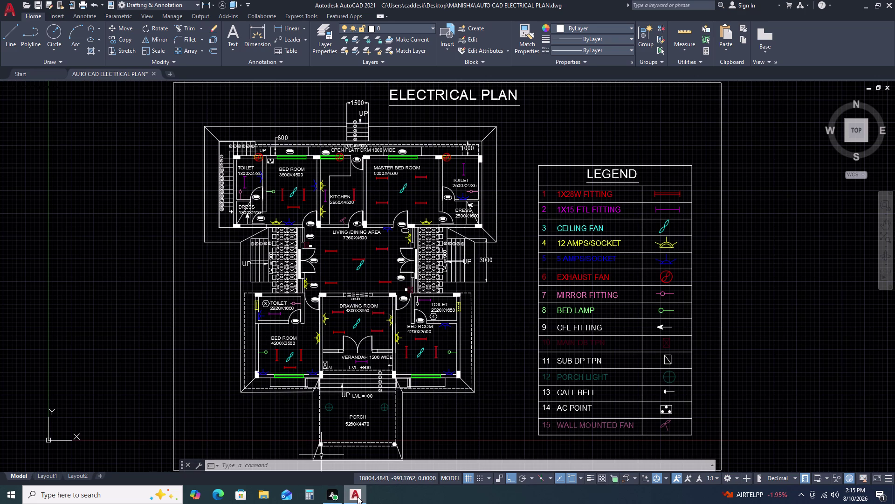
key(ctrl+p)
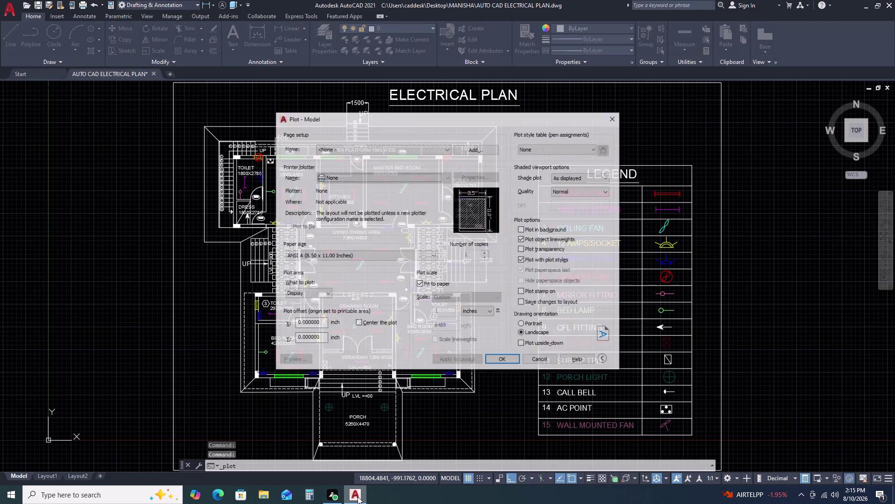
Choose DWG To PDF.pc3 with ISO full bleed A4 (297 x 210 MM) paper.
click(383, 172)
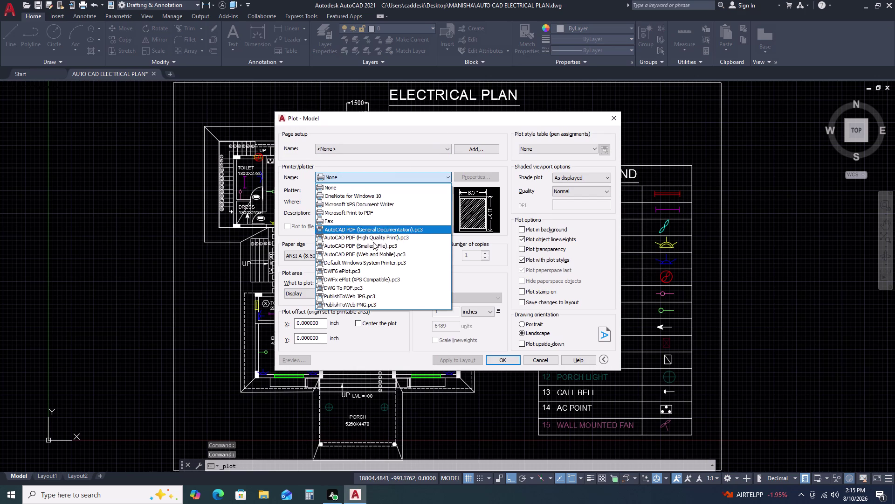
click(364, 288)
click(333, 253)
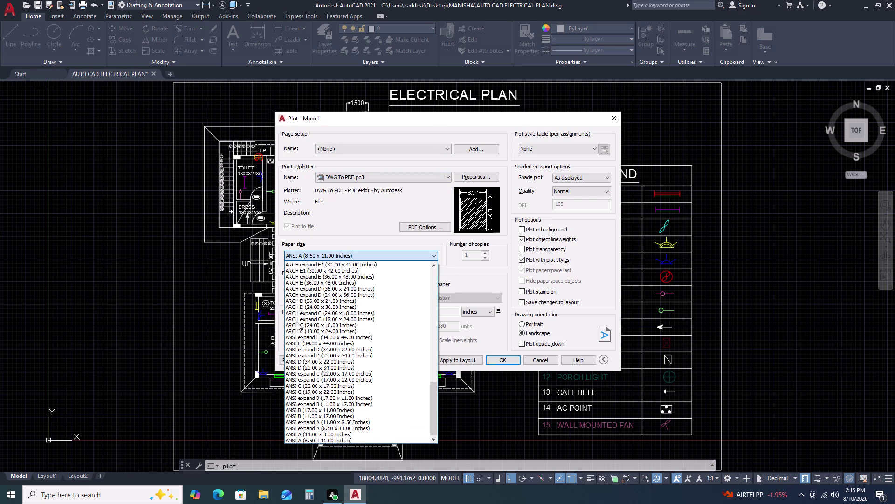
scroll(down, 3)
scroll(up, 3)
scroll(up, 3)
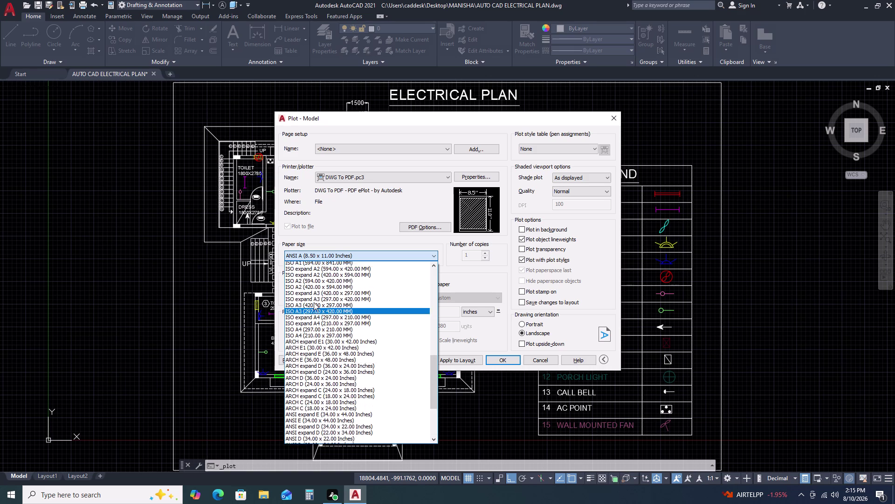
scroll(up, 3)
scroll(up, 3)
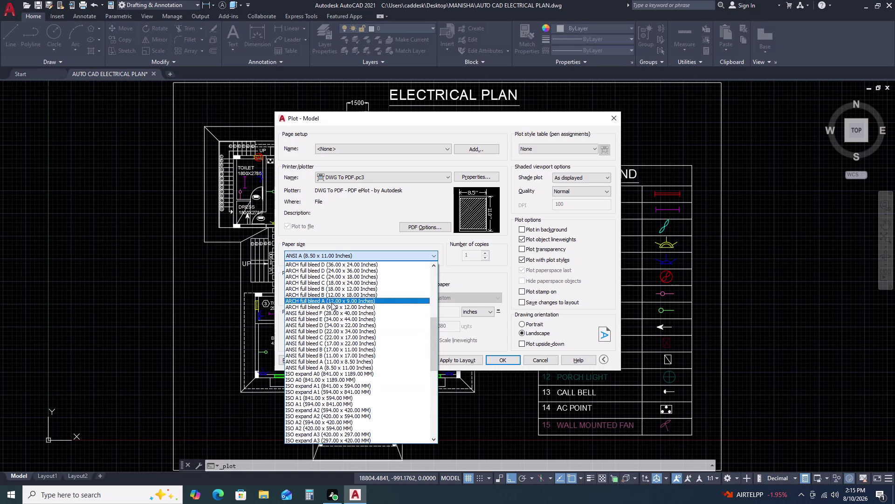
scroll(up, 3)
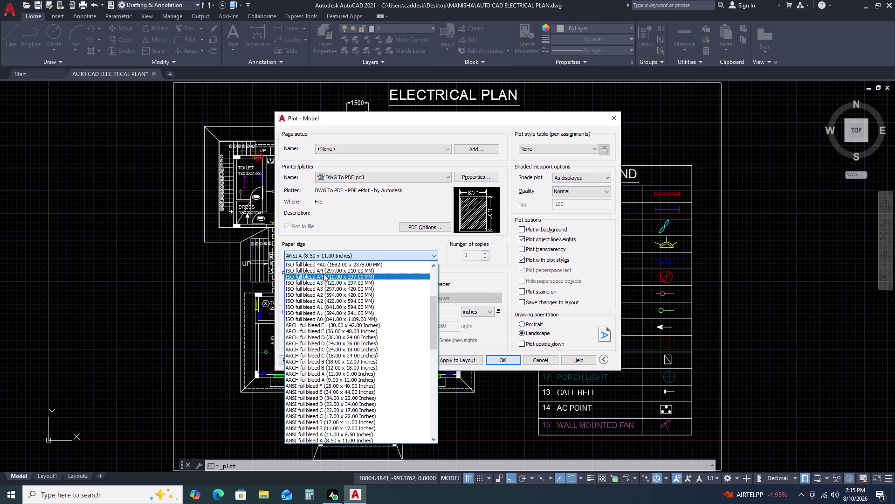
click(329, 270)
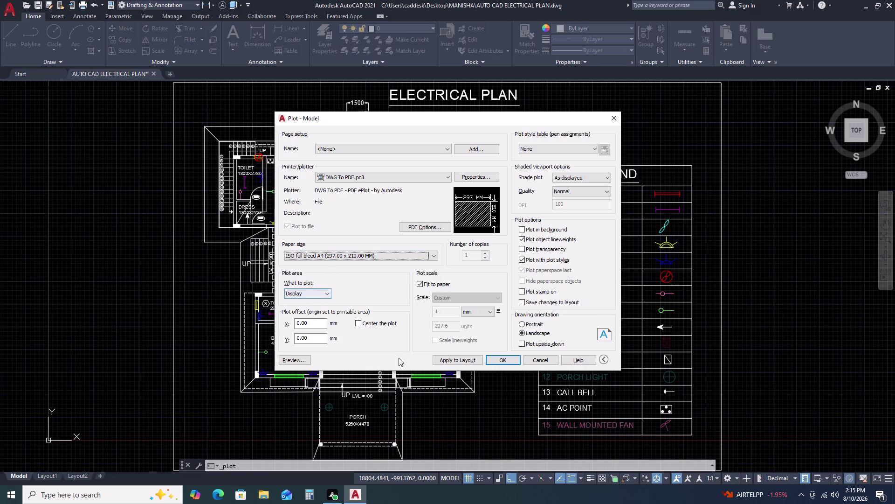
Centre the plot, keep Landscape orientation, and set the plot area to Window.
click(356, 320)
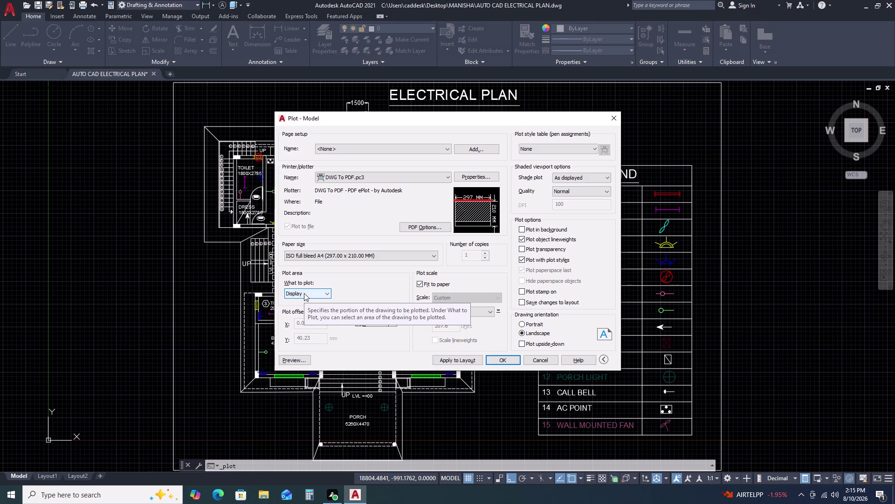
click(523, 323)
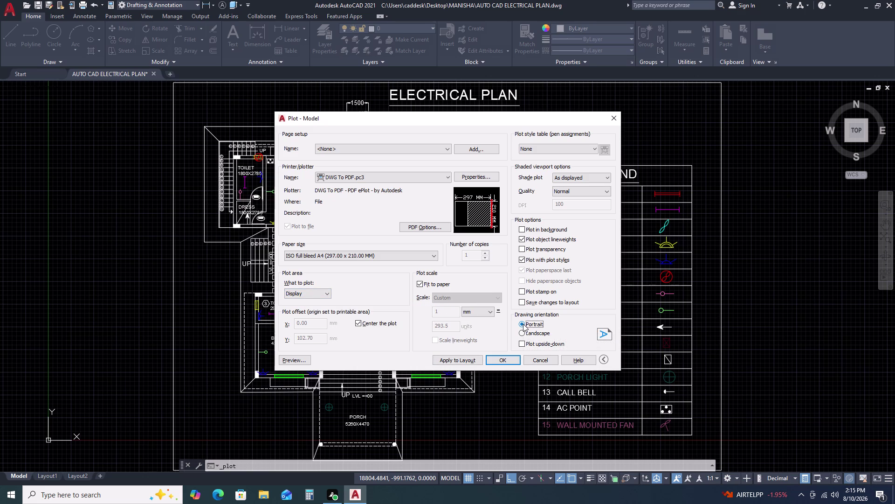
click(522, 333)
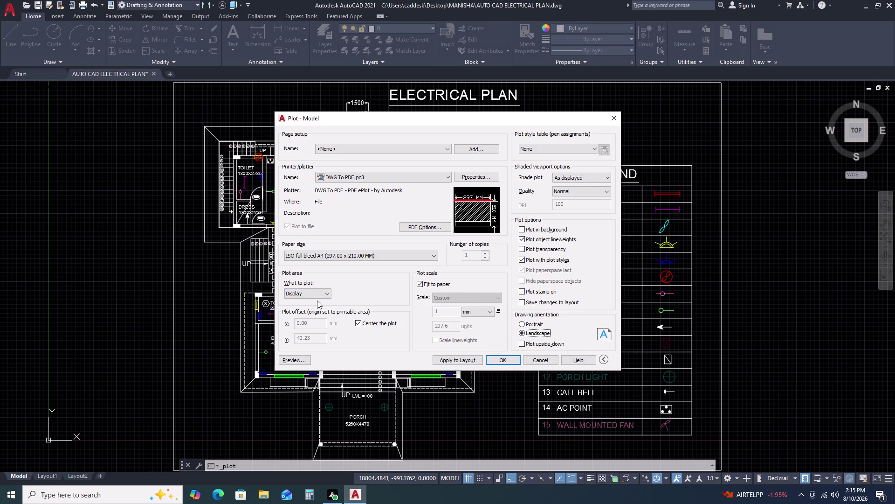
click(325, 295)
click(319, 322)
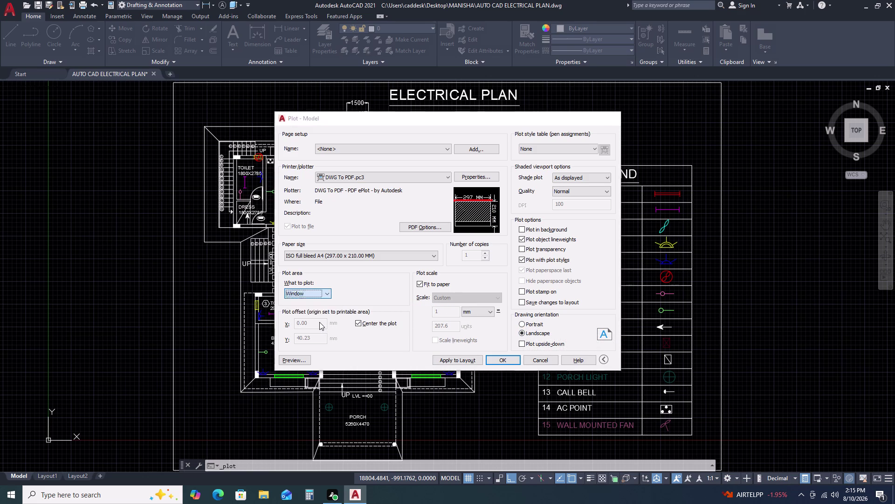
Window the sheet border from top-left to bottom-right and check the A4 preview.
scroll(down, 3)
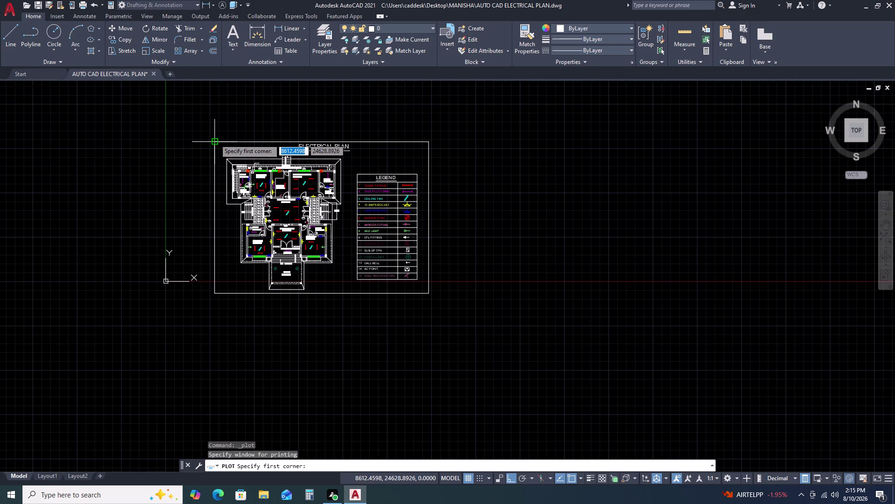
click(215, 139)
scroll(up, 3)
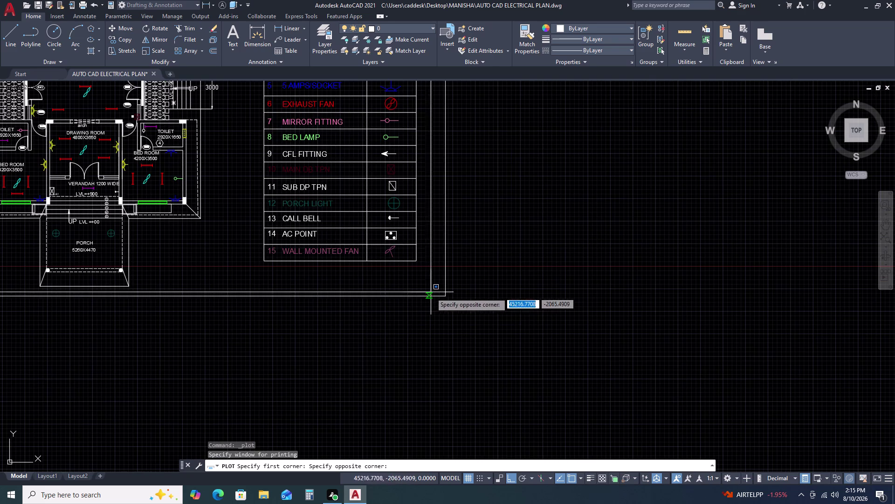
click(446, 295)
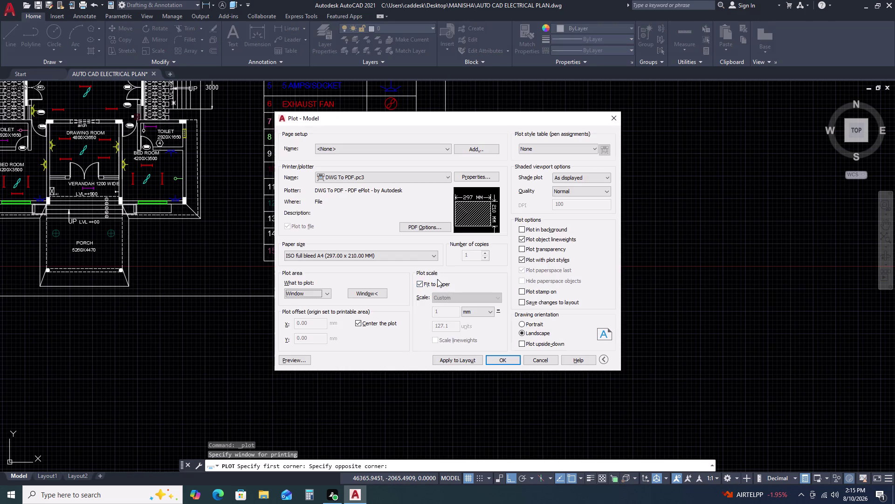
click(295, 360)
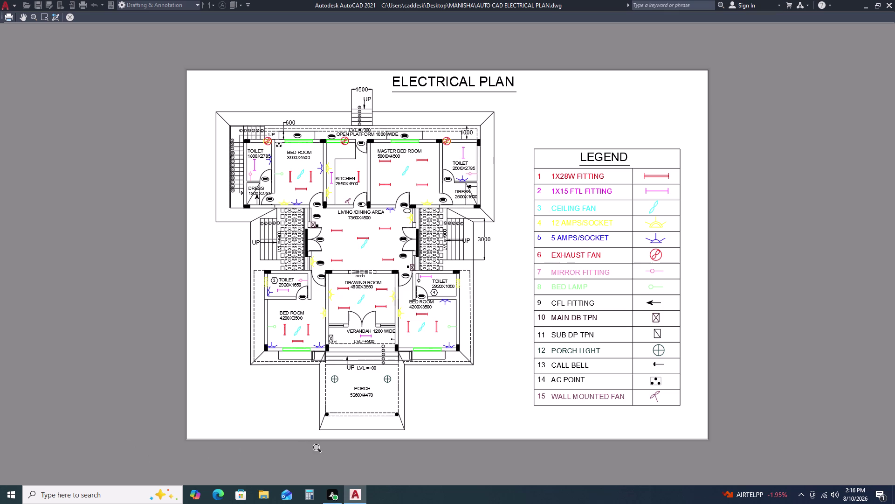
key(Return)
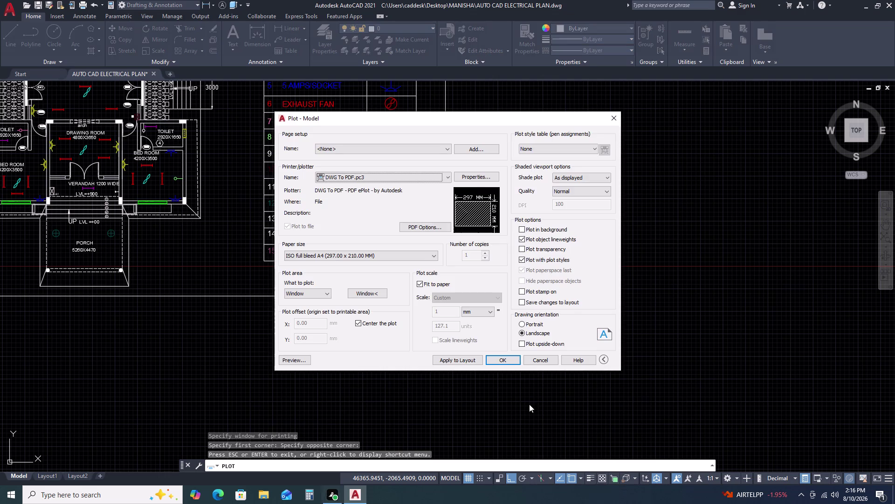
Plot to AUTO CAD ELECTRICAL PLAN-Model.pdf in the Desktop's MANISHA folder.
click(504, 358)
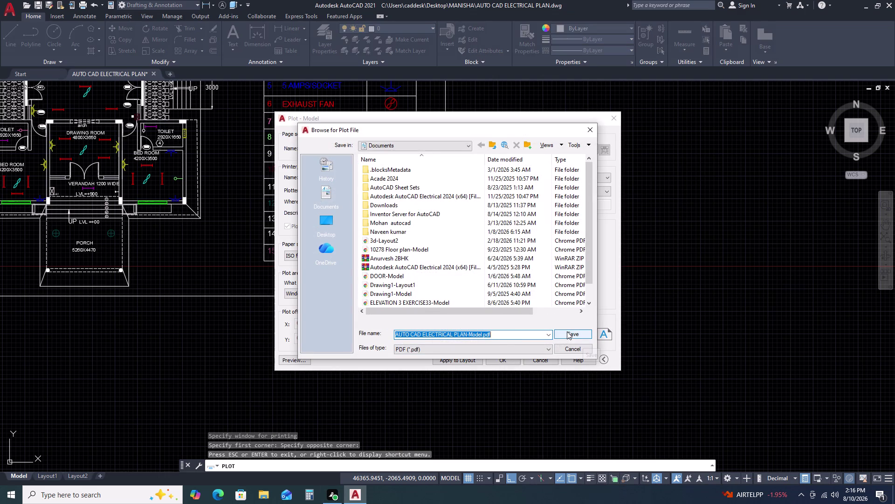
click(335, 223)
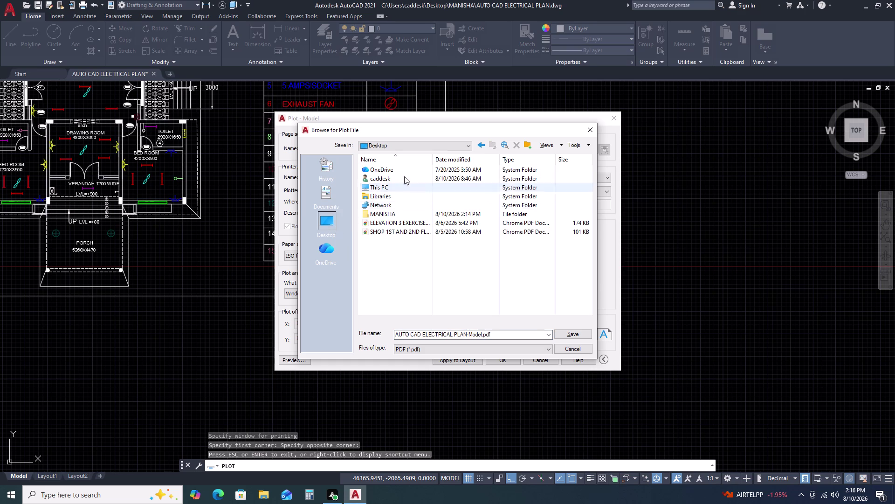
double_click(394, 212)
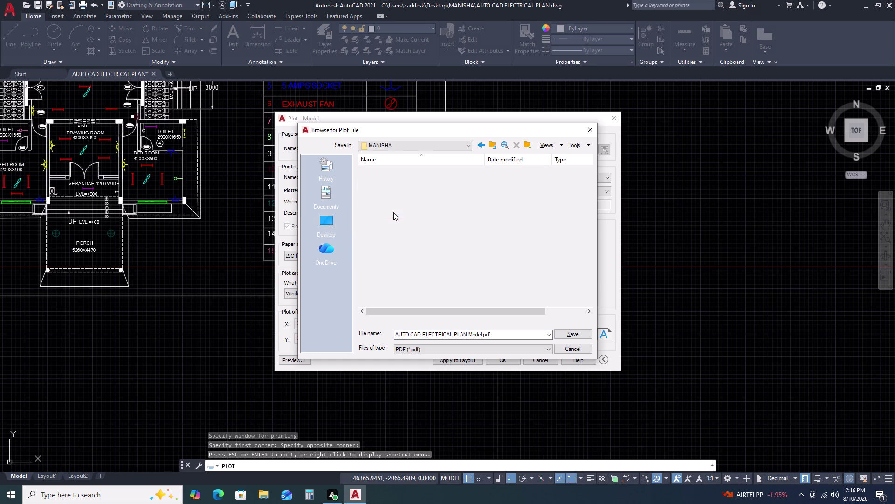
click(575, 335)
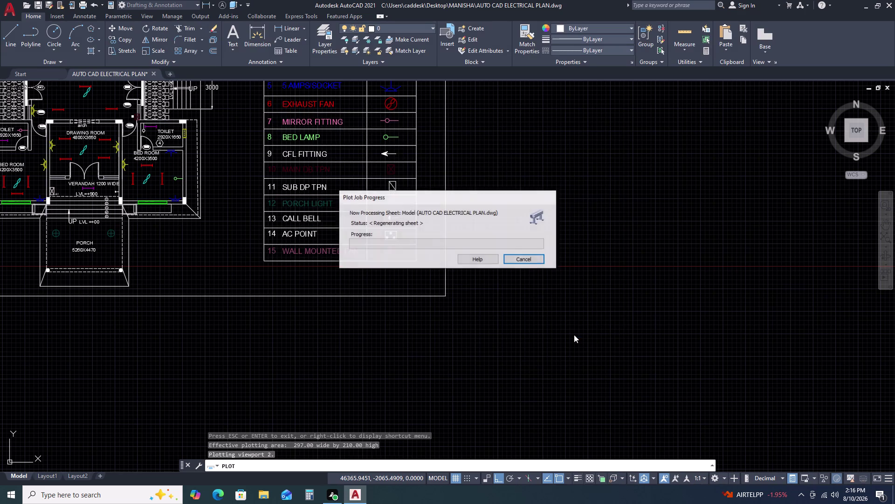